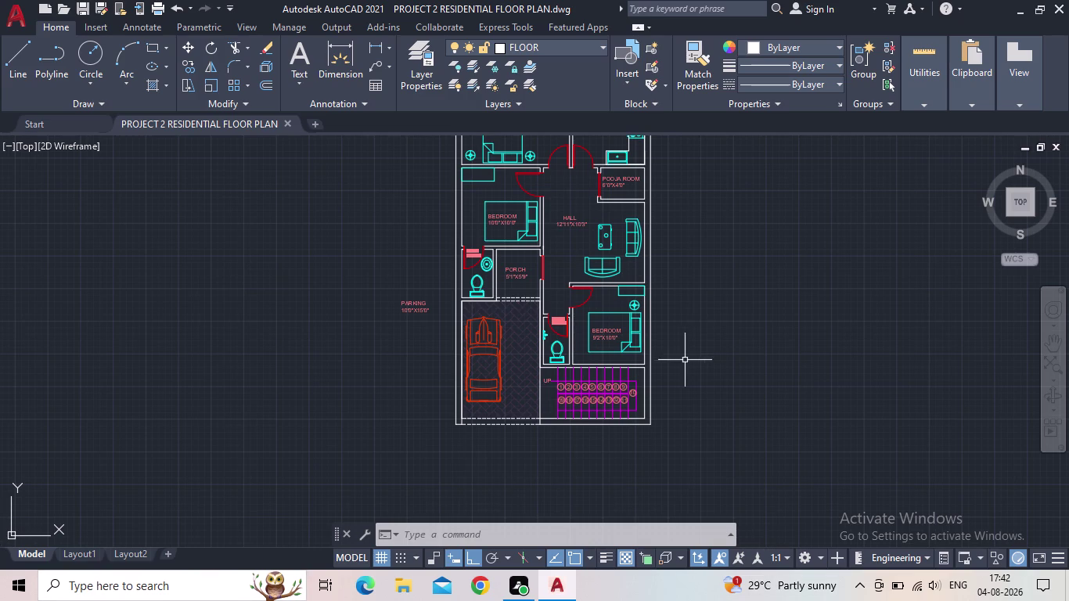
Move the PARKING 10'0"X15'0" label into the parking space.
scroll(up, 3)
drag(522, 346, 515, 341)
click(463, 308)
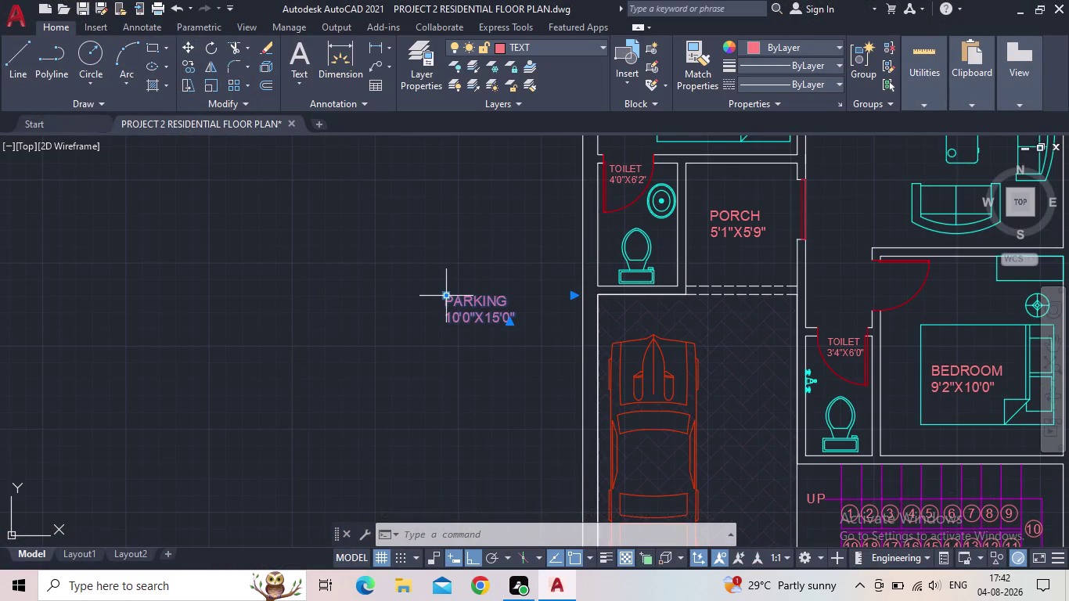
click(446, 292)
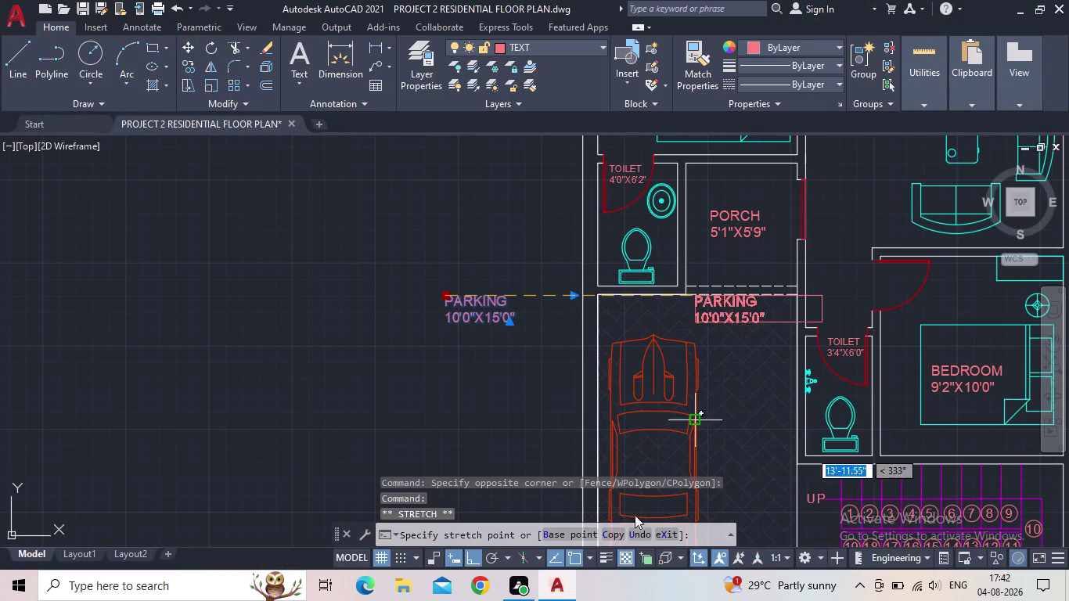
click(474, 557)
middle_drag(722, 393, 546, 318)
scroll(down, 3)
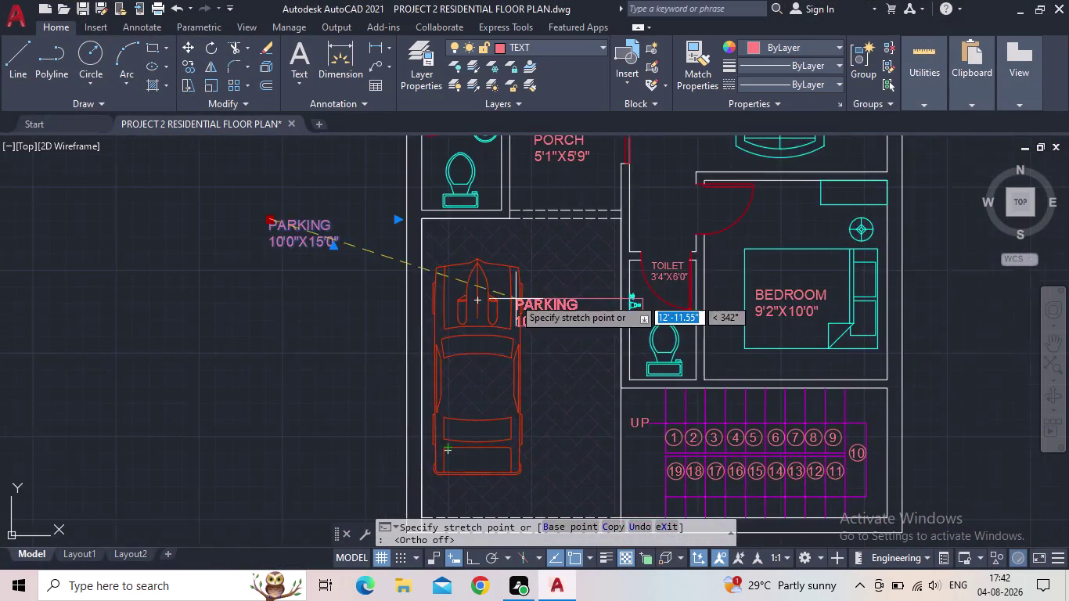
scroll(up, 3)
click(526, 397)
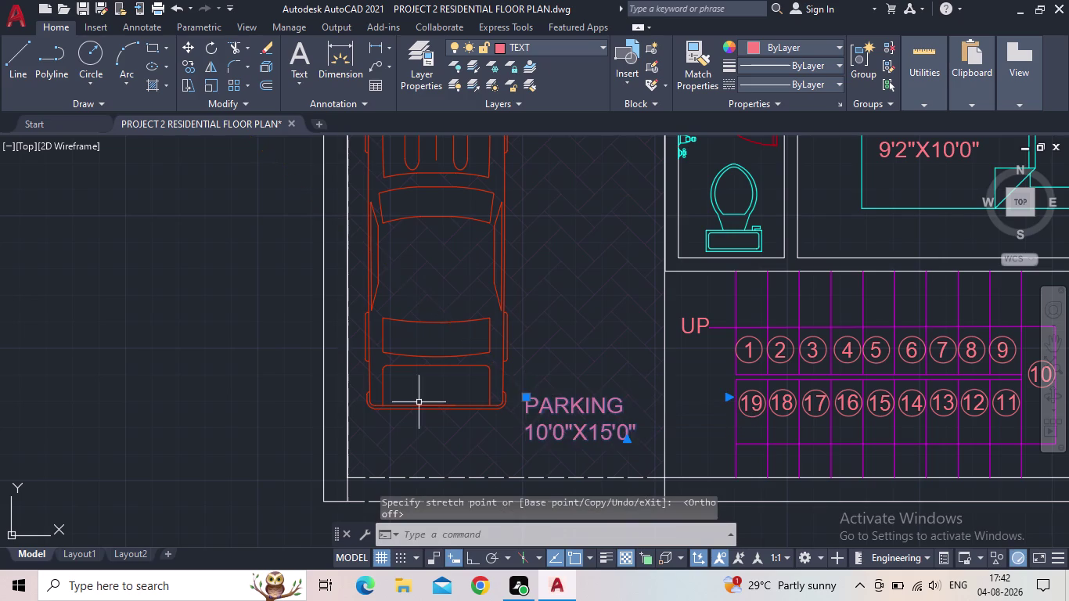
key(Escape)
Zoom out to the whole floor plan and save the drawing.
scroll(down, 3)
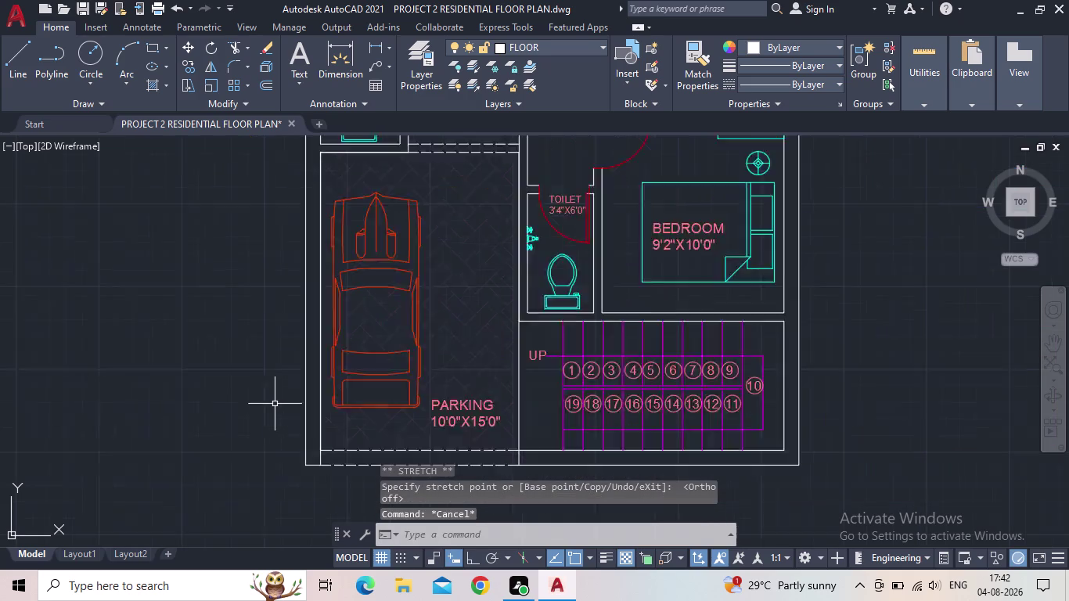
middle_click(259, 393)
scroll(down, 3)
middle_drag(235, 372, 326, 490)
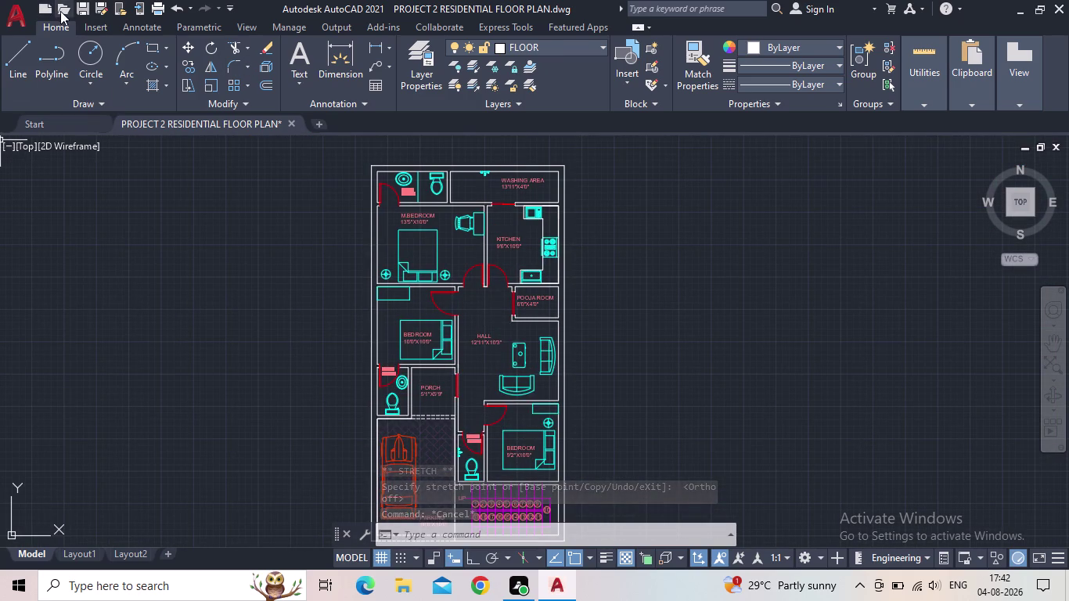
click(84, 11)
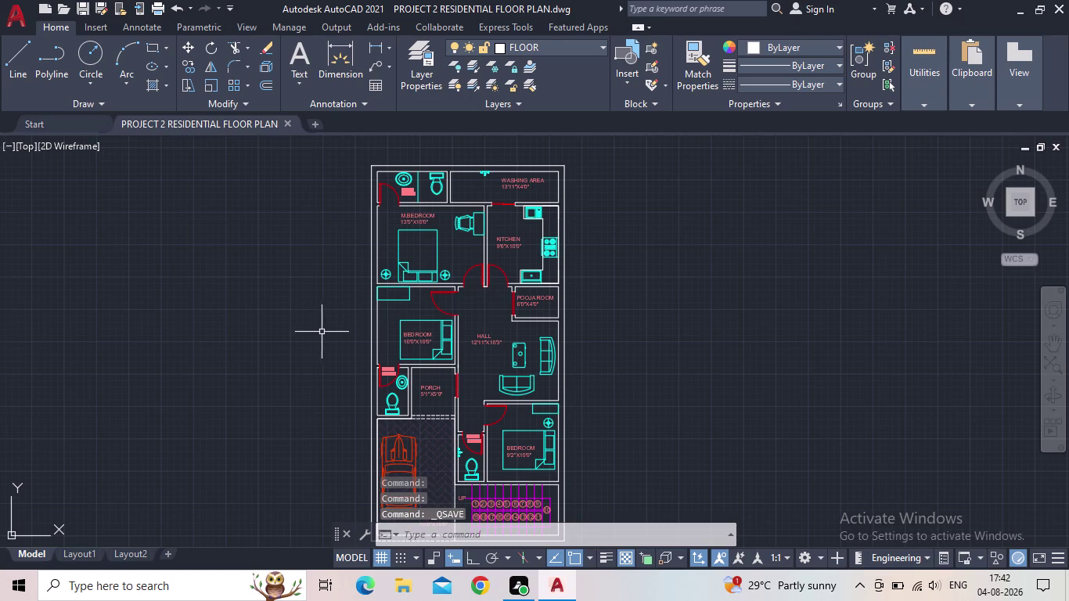
middle_drag(319, 327, 301, 293)
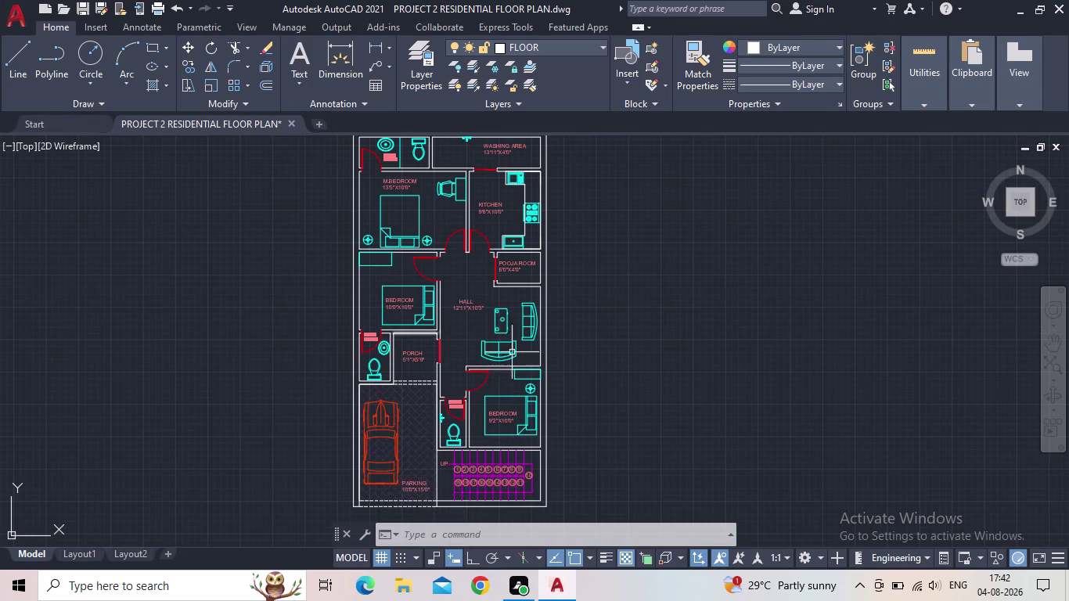
middle_drag(573, 331, 595, 406)
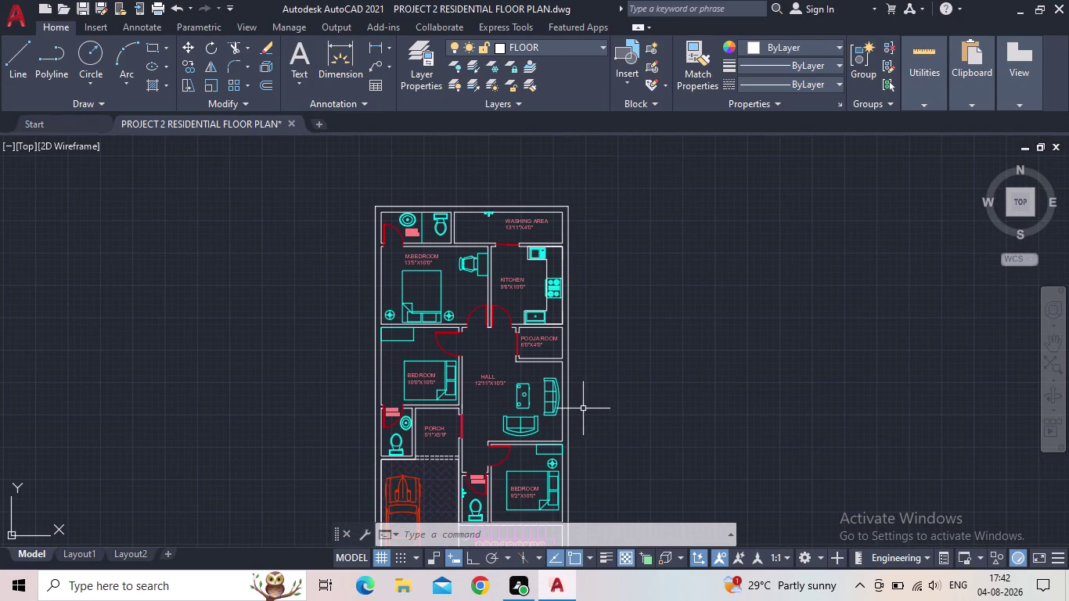
middle_drag(631, 404, 548, 345)
scroll(up, 3)
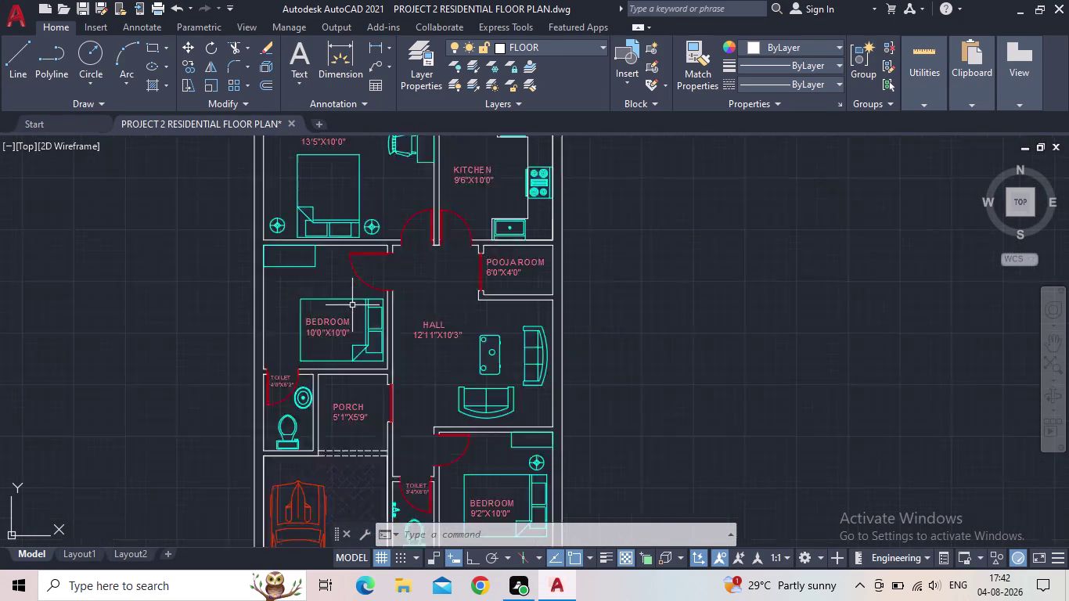
scroll(up, 3)
scroll(down, 3)
middle_drag(796, 385, 784, 400)
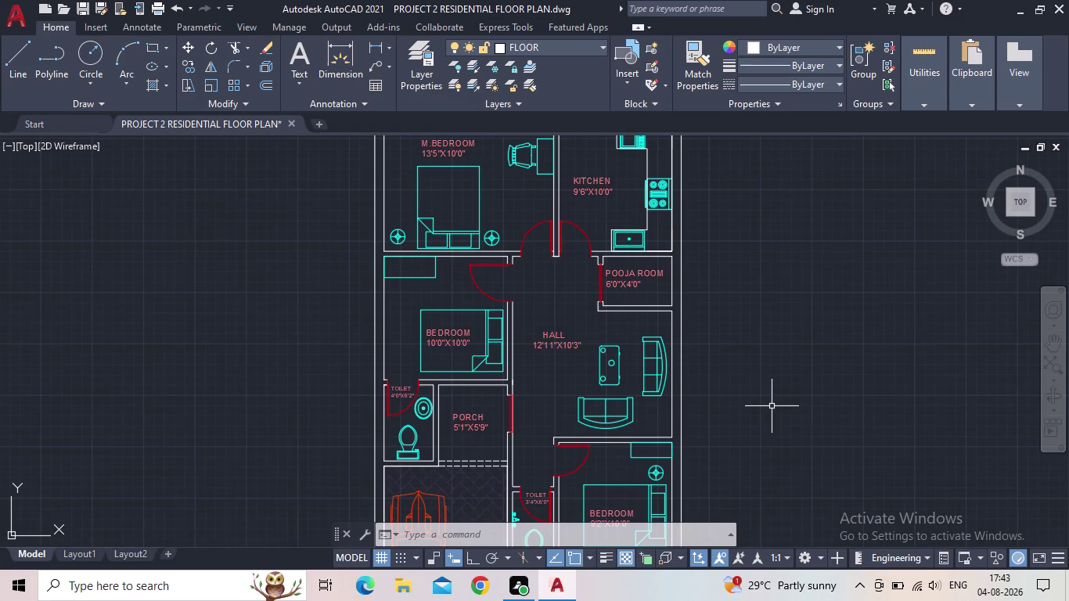
scroll(down, 3)
middle_drag(813, 385, 768, 363)
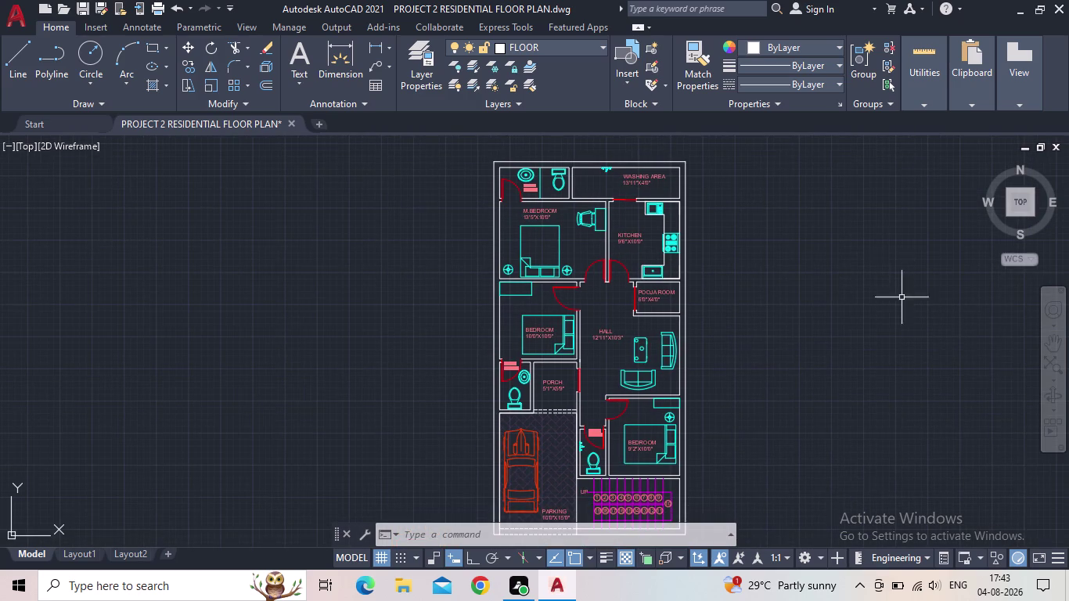
click(417, 73)
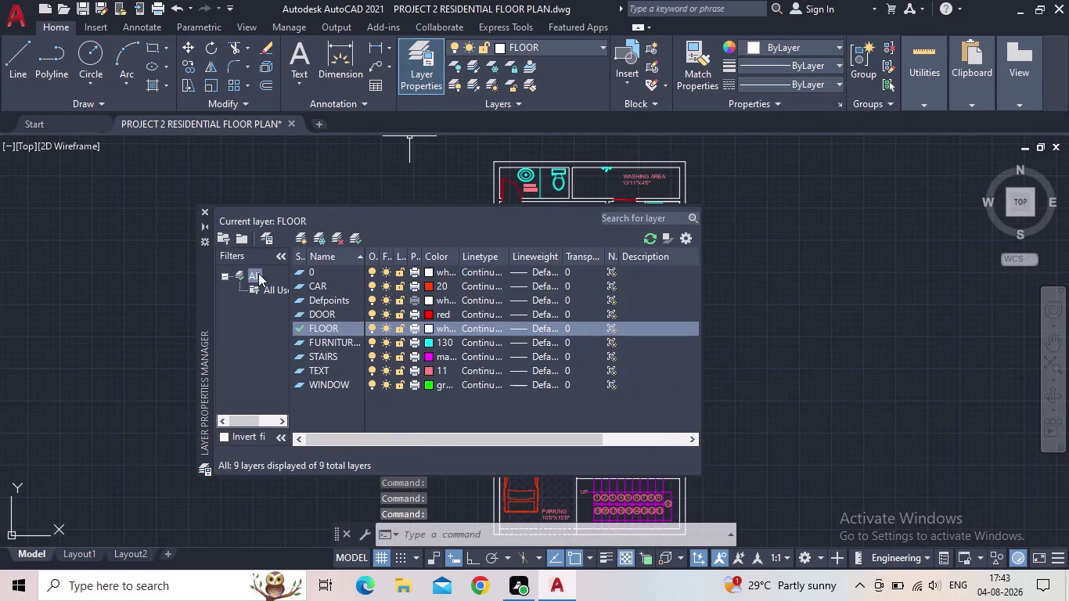
Make WINDOW the current layer and close the layer list.
double_click(297, 381)
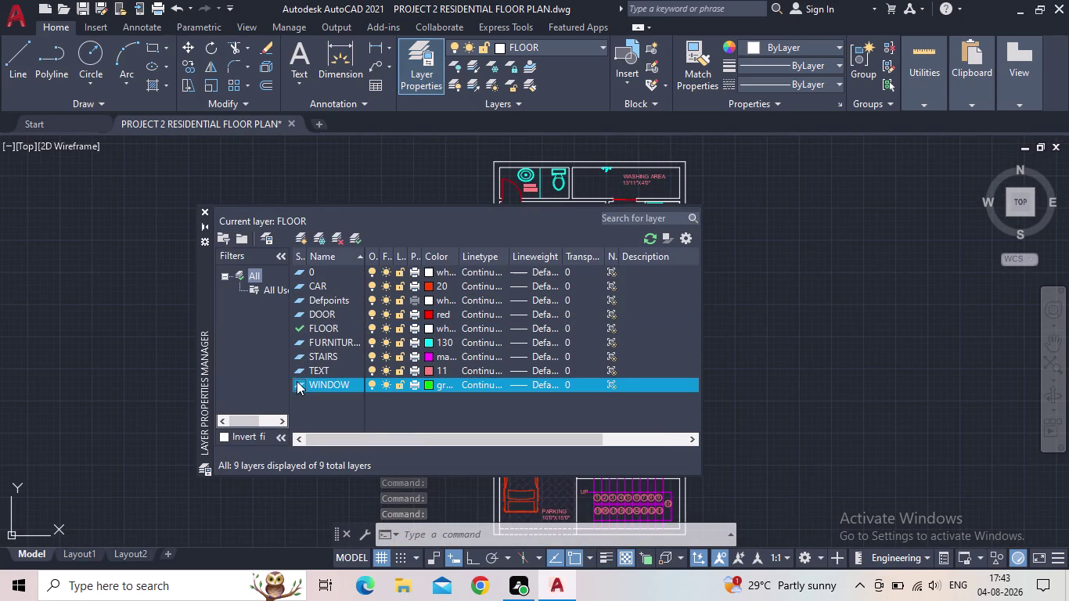
click(208, 210)
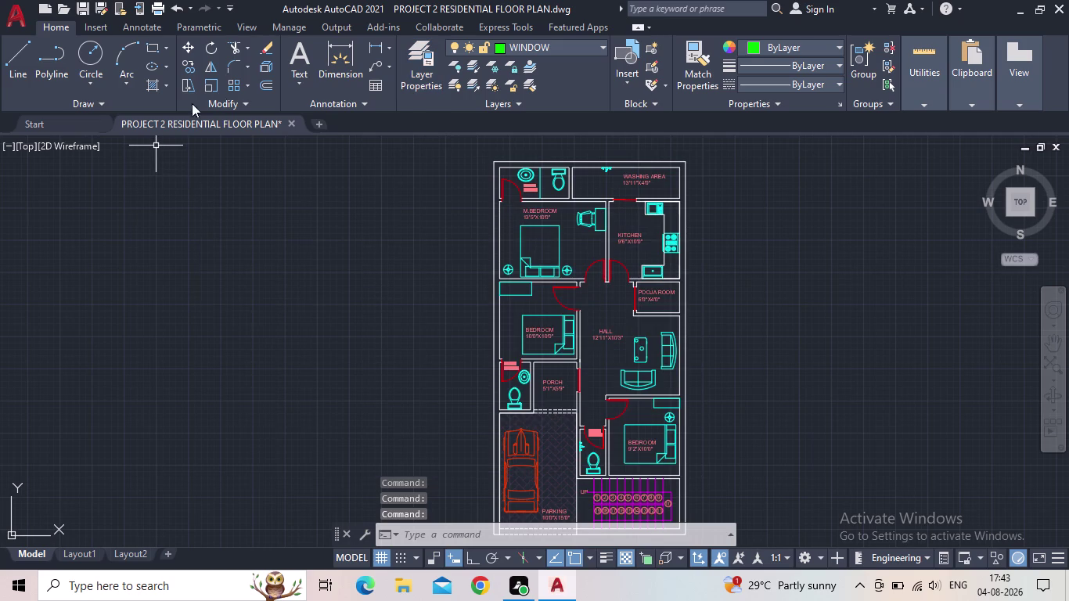
click(152, 47)
Draw a 9" by 4' rectangle to the left of the floor plan.
click(256, 267)
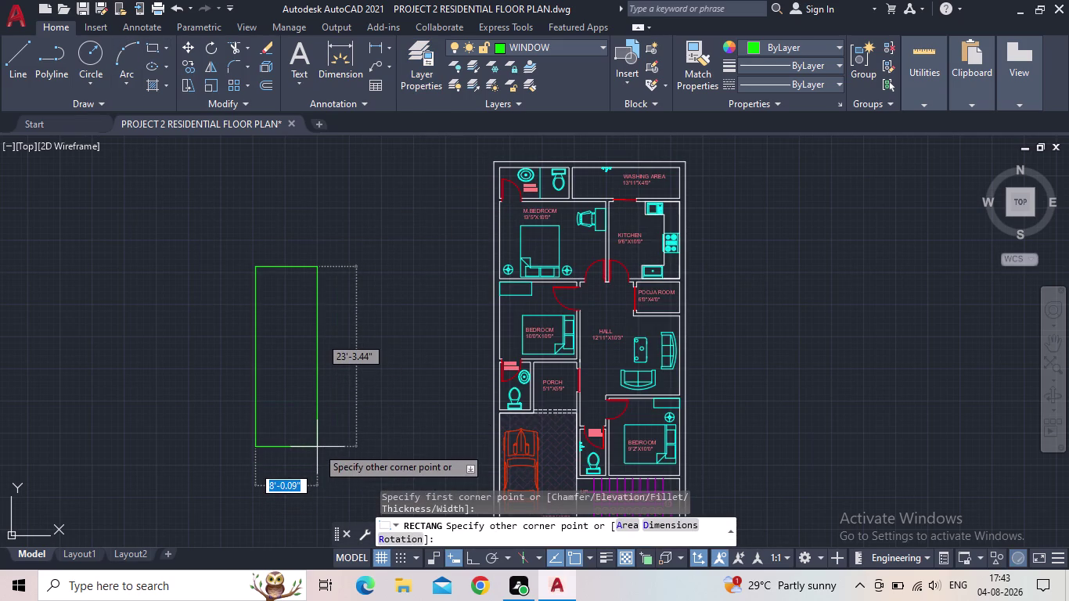
key(d)
key(Return)
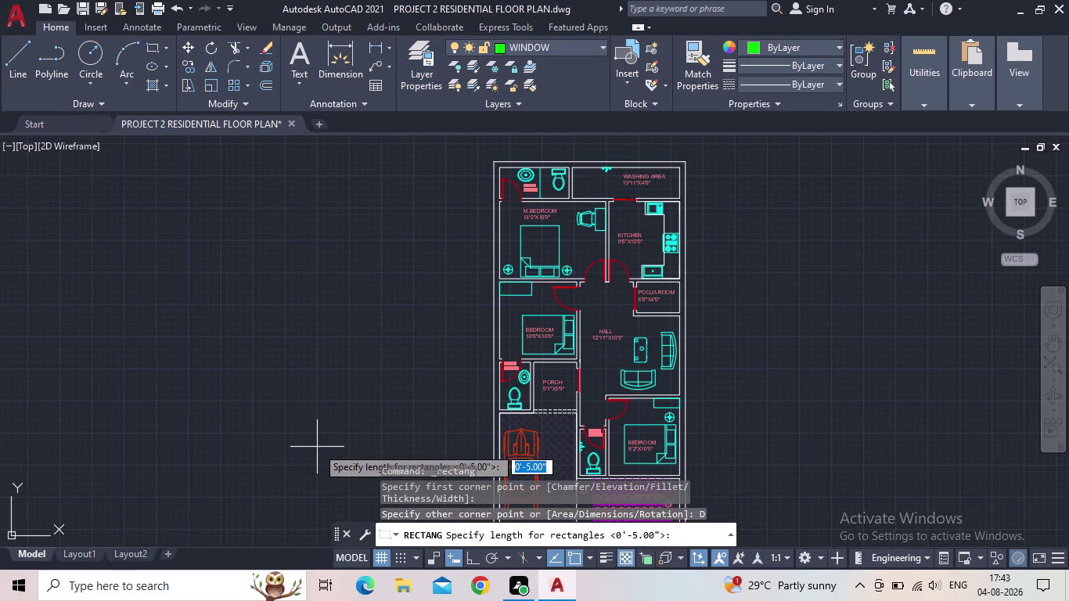
text(9")
key(Return)
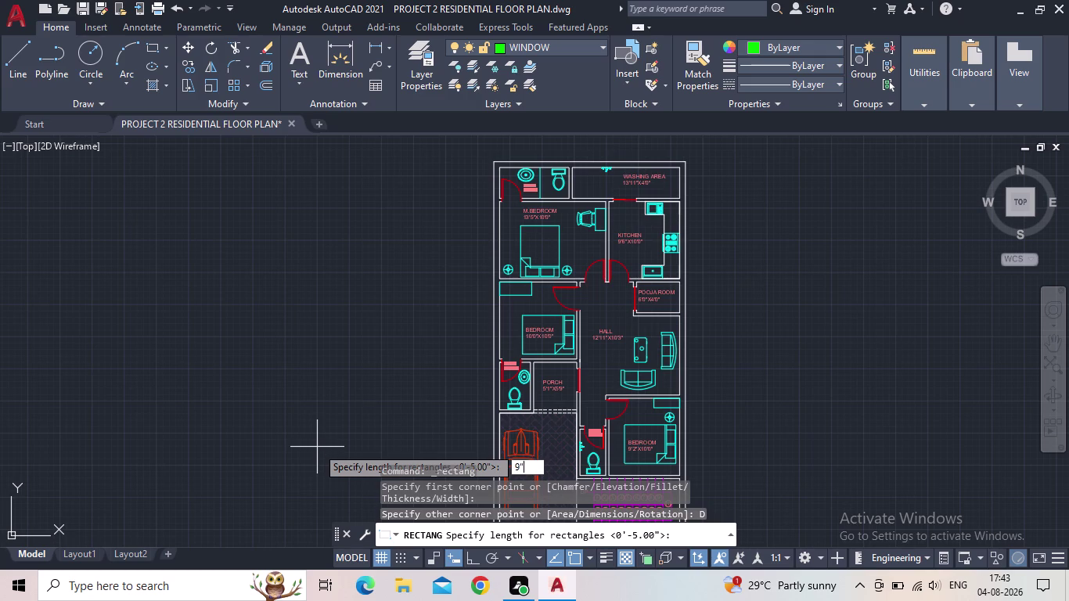
text(4')
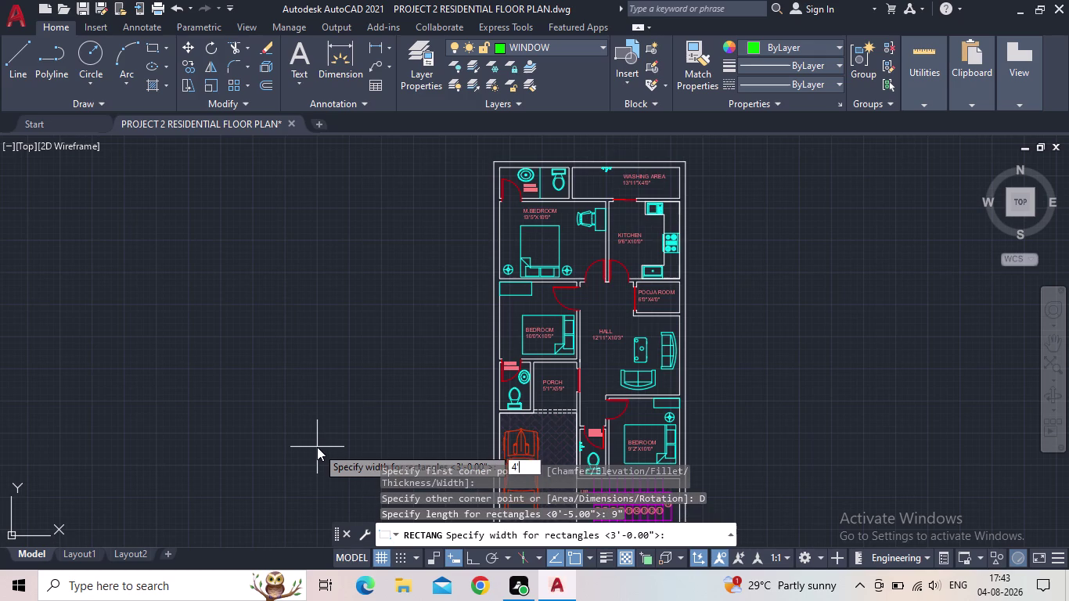
key(Return)
click(328, 450)
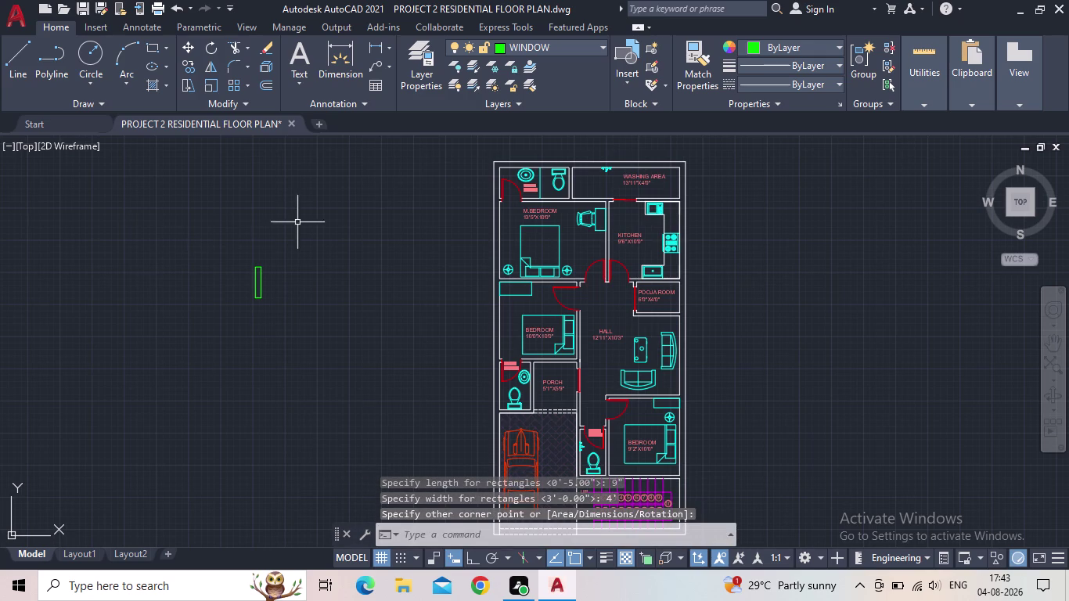
Split the rectangle lengthwise with a vertical line from top to bottom.
click(7, 63)
scroll(up, 3)
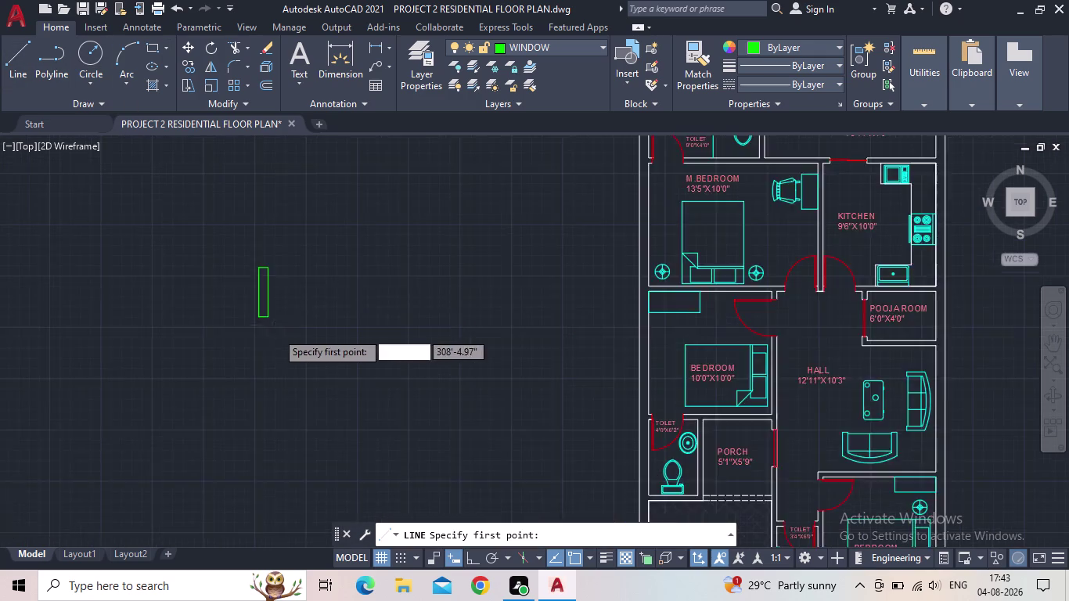
click(246, 169)
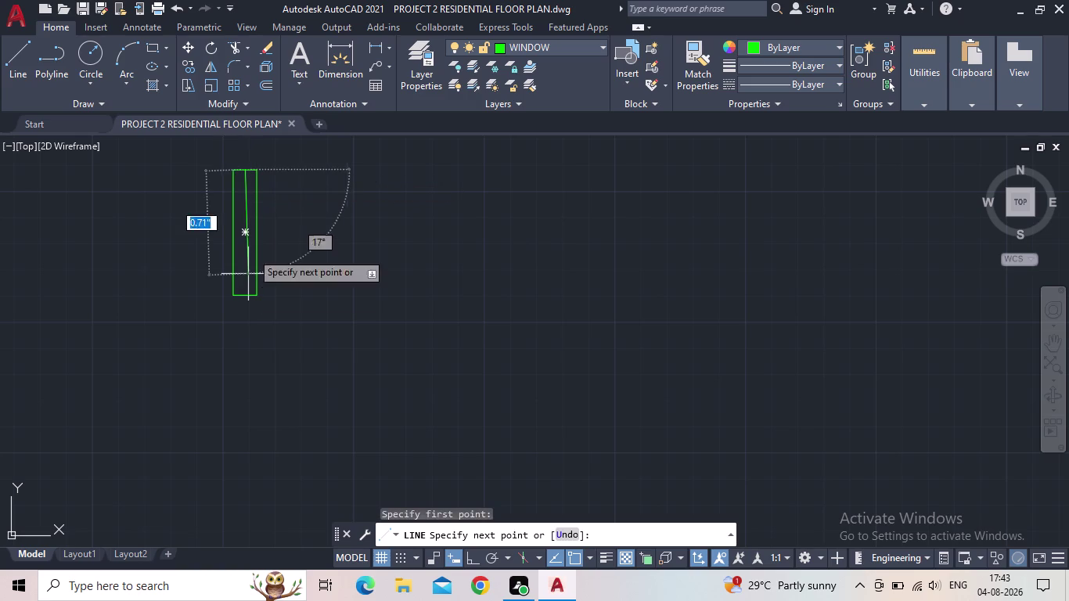
click(243, 291)
key(Escape)
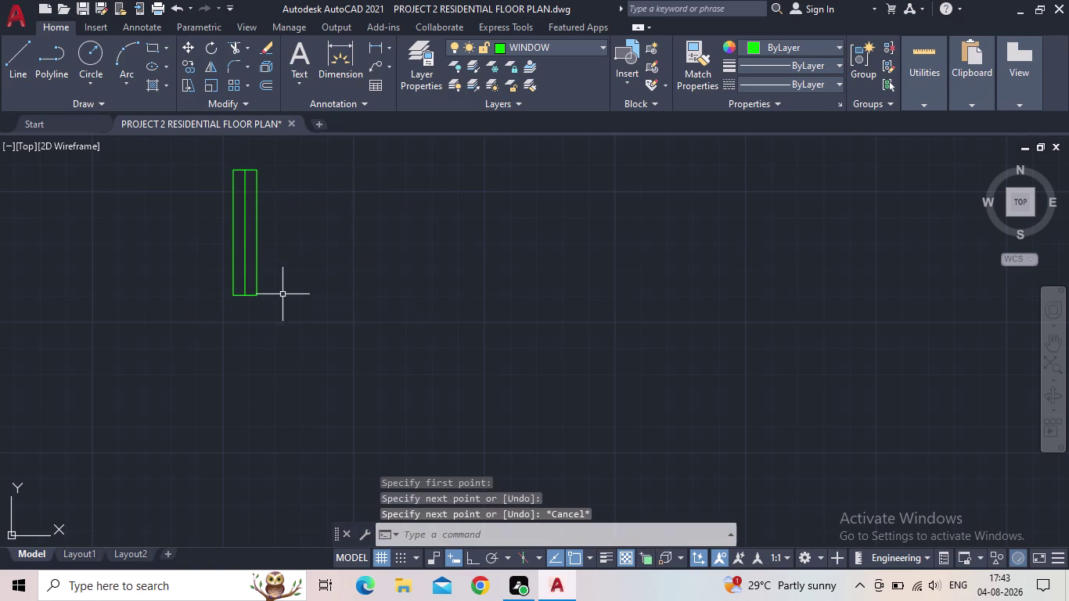
drag(289, 302, 260, 290)
drag(179, 161, 179, 169)
Copy the window frame to the right, using its bottom corner as base point.
key(c)
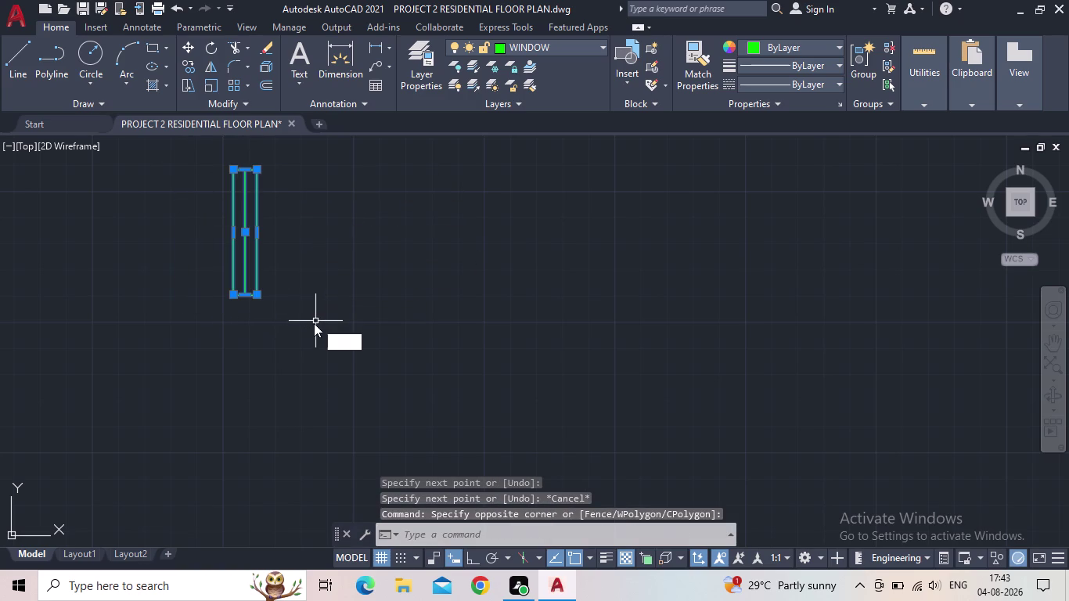
key(o)
key(Return)
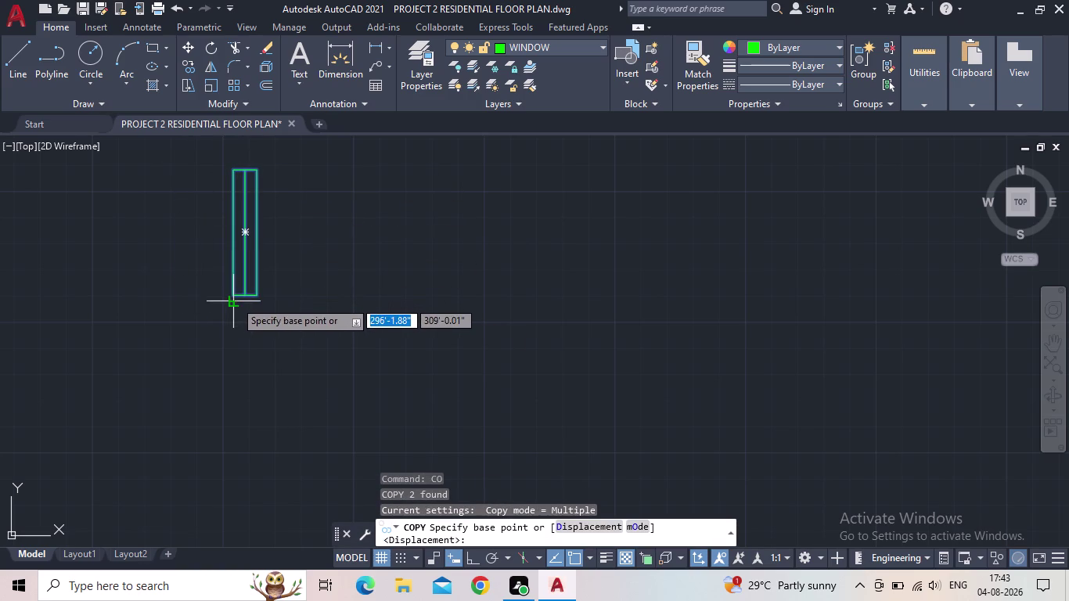
click(233, 293)
click(505, 298)
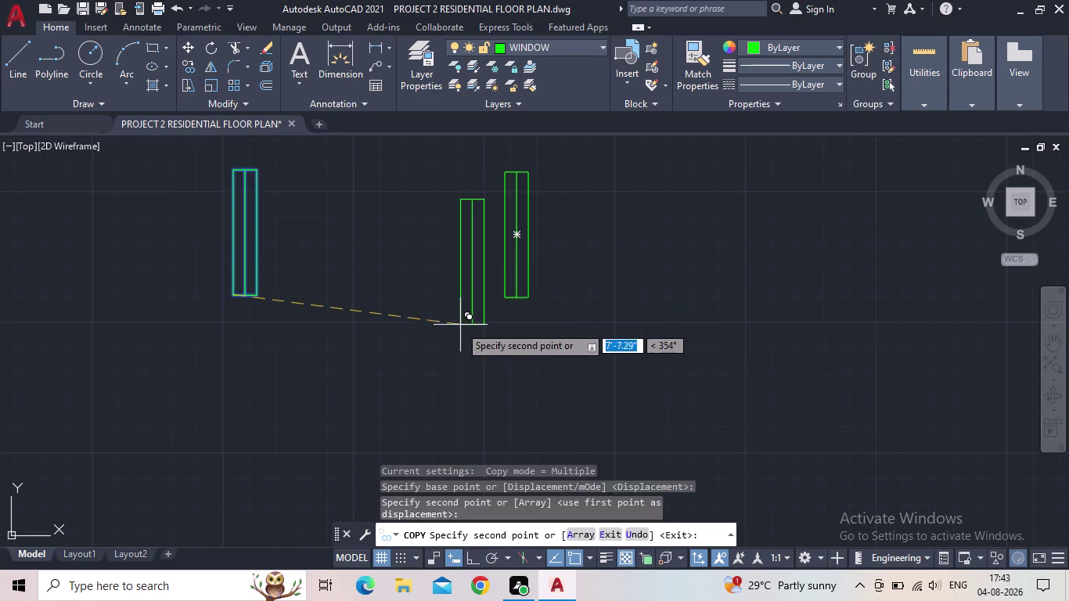
key(Escape)
Select the original frame, then cancel a stray offset and undo the last edit.
click(412, 335)
drag(57, 168, 68, 179)
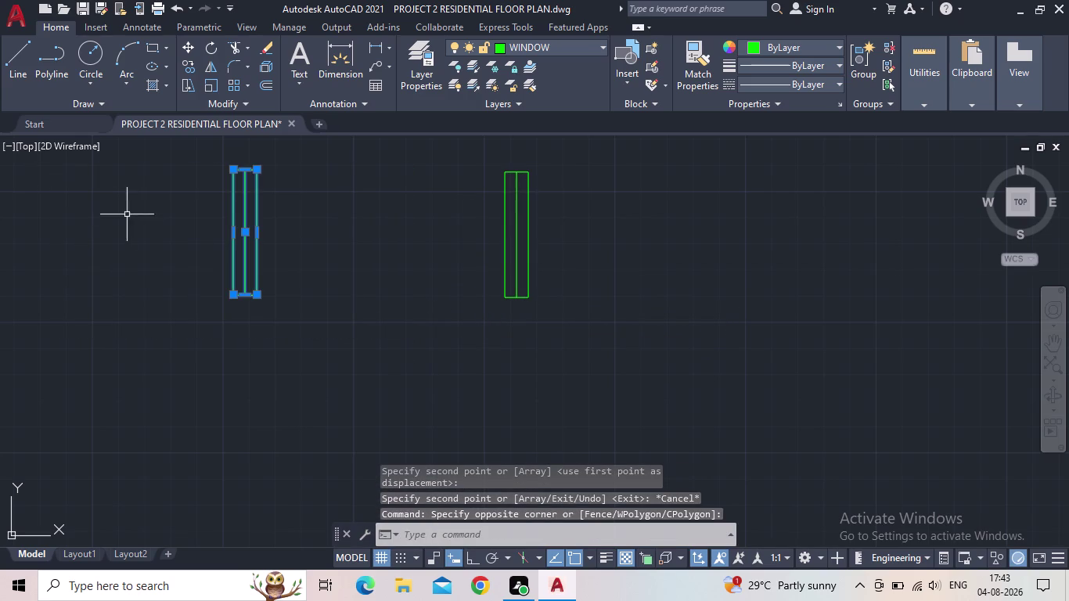
key(r)
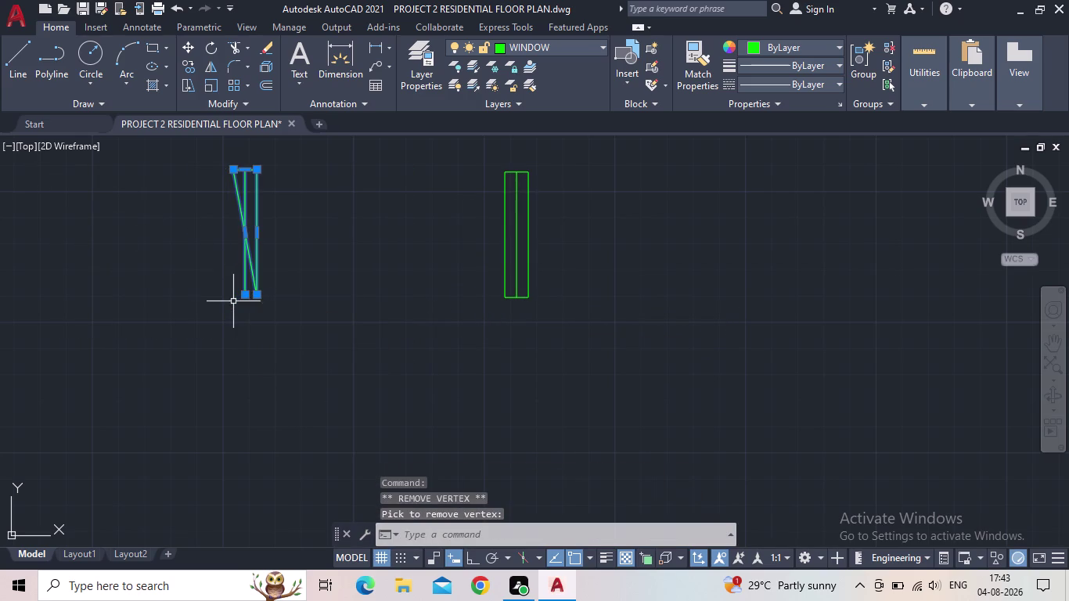
key(o)
key(Return)
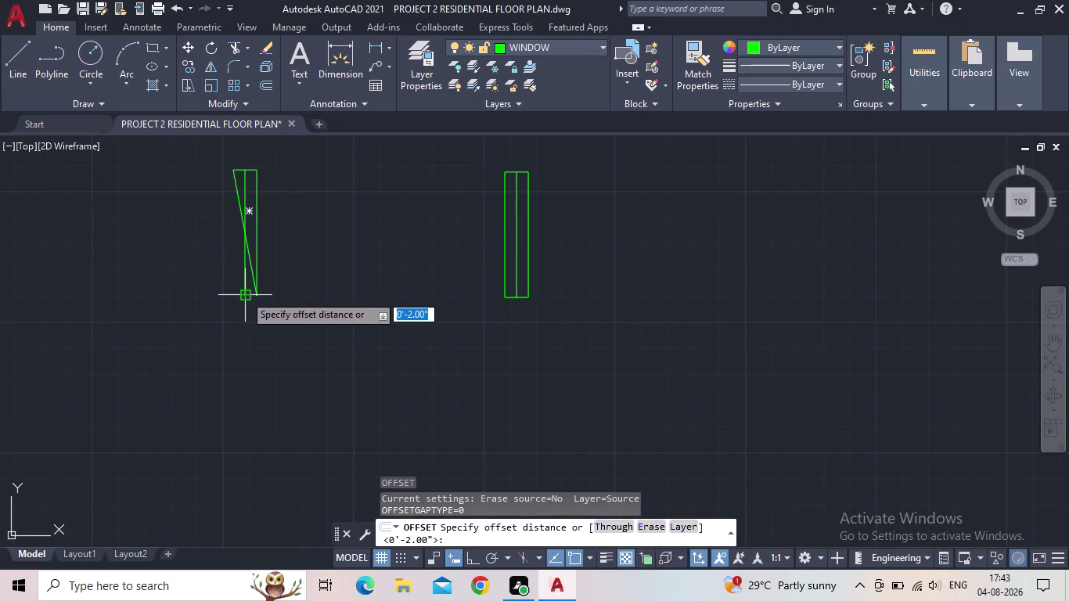
key(Escape)
click(173, 5)
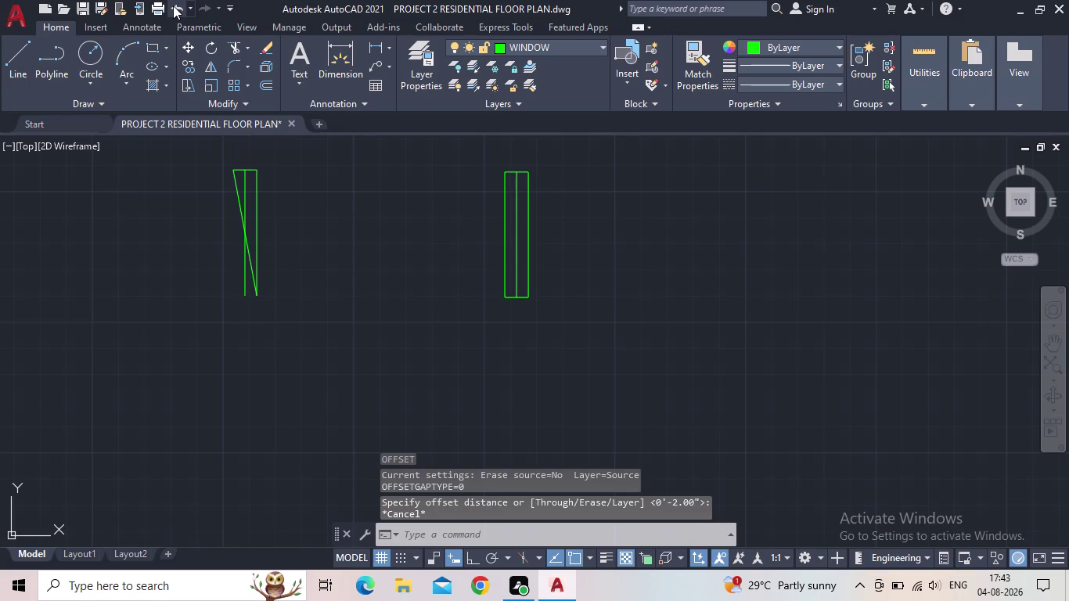
Rotate the left window block 90° about its bottom-left corner with Ortho on.
click(173, 6)
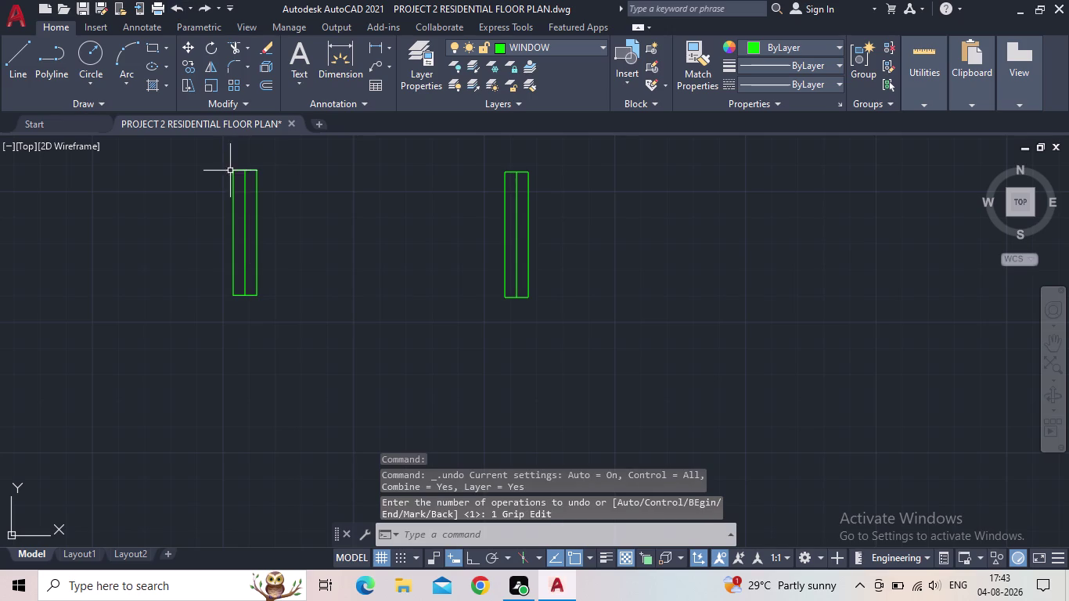
drag(307, 304, 294, 300)
click(187, 254)
key(r)
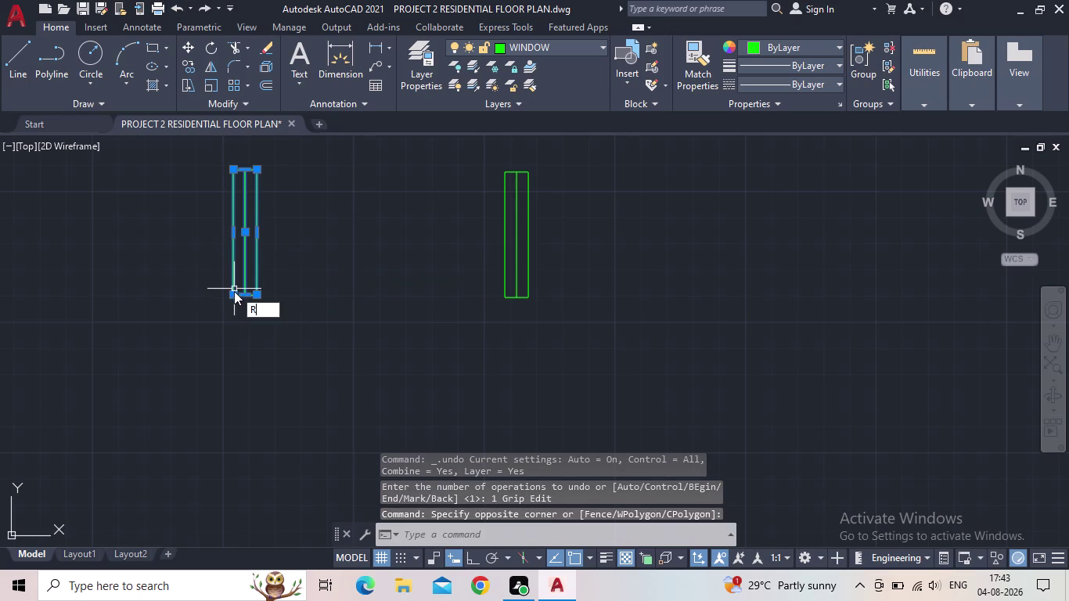
key(o)
key(Return)
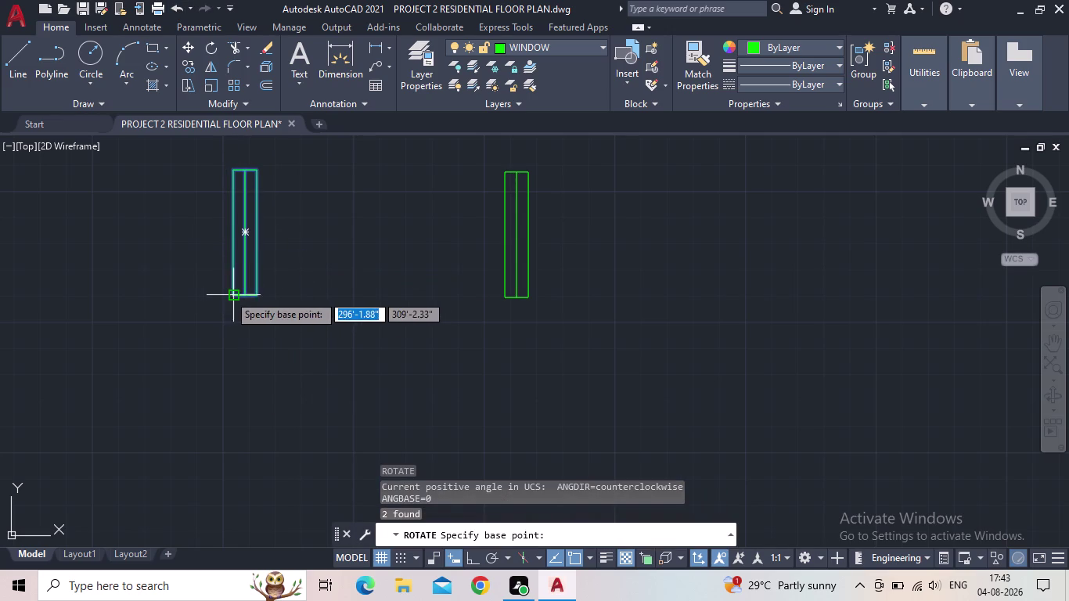
click(229, 294)
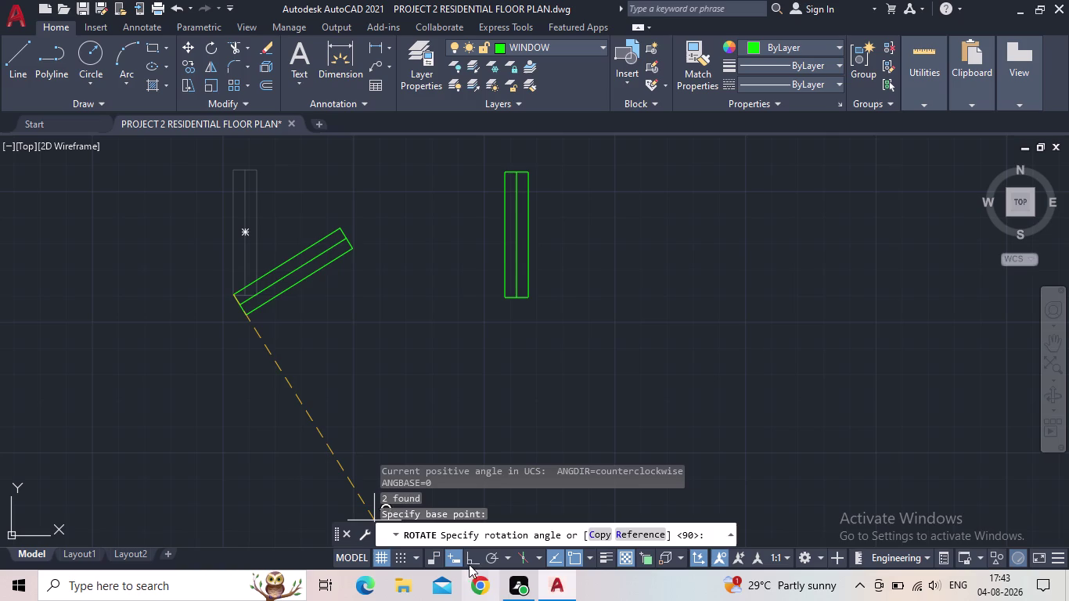
click(467, 559)
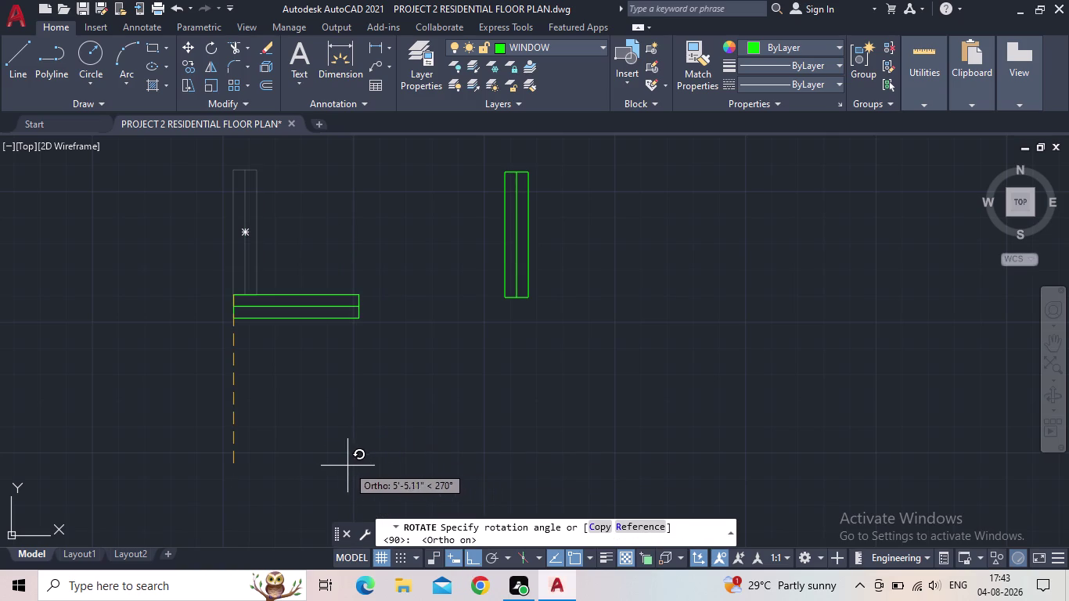
click(344, 464)
key(Escape)
Select the right, still-upright window block.
click(366, 417)
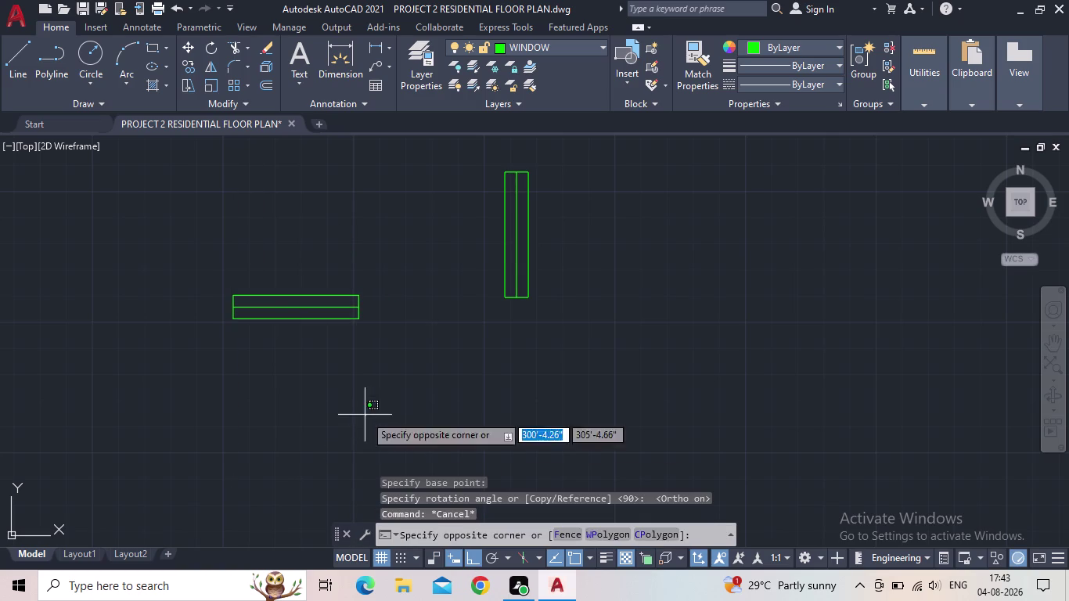
click(367, 411)
drag(571, 349, 548, 310)
click(460, 208)
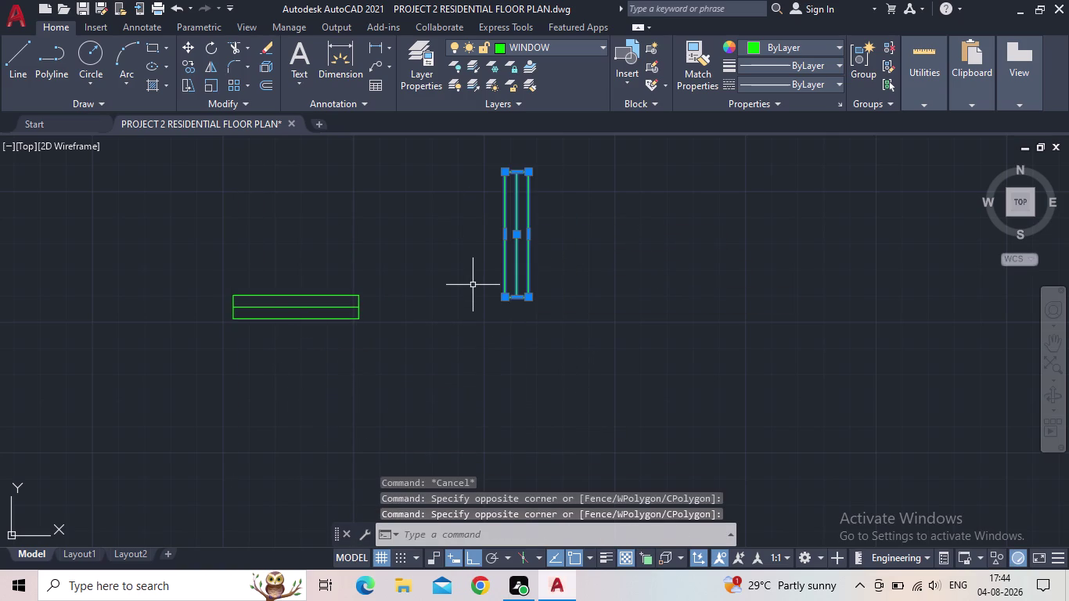
Start copying the right window block from its bottom-left corner, with Ortho off.
key(c)
key(o)
key(space)
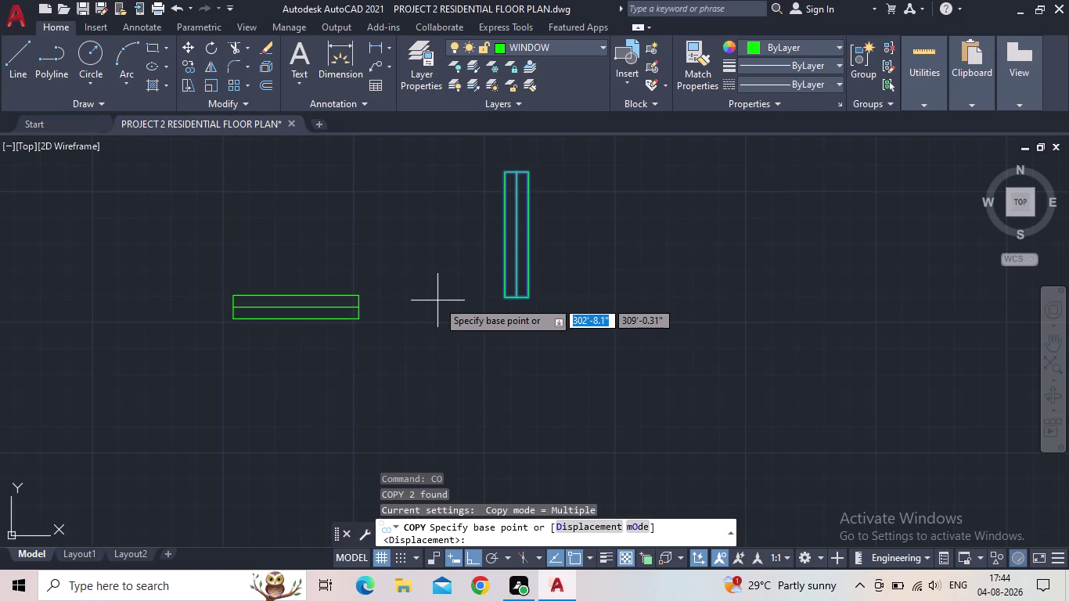
click(501, 300)
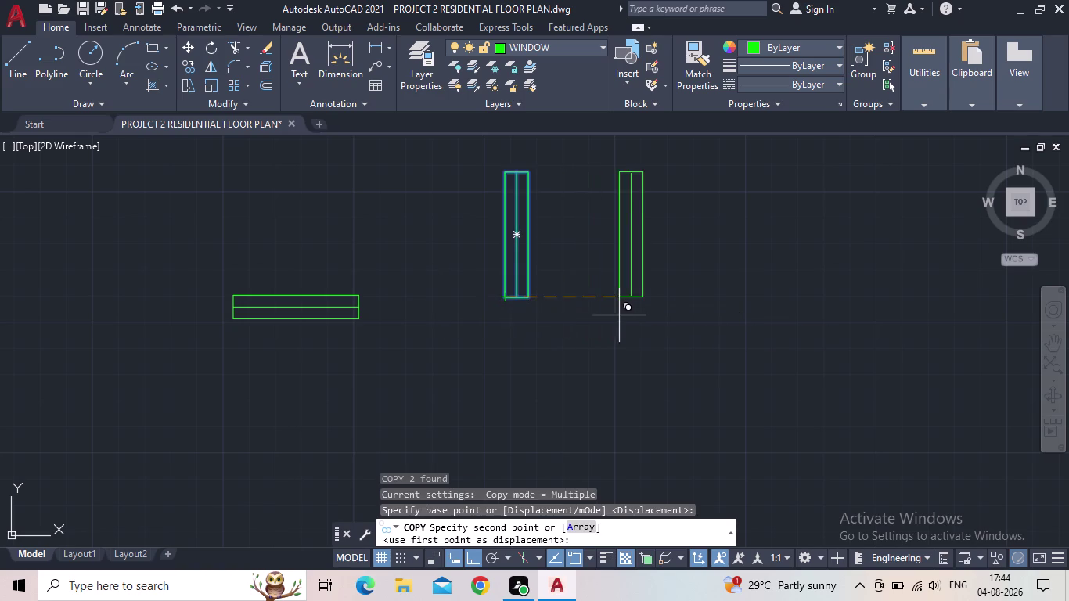
scroll(down, 3)
click(473, 560)
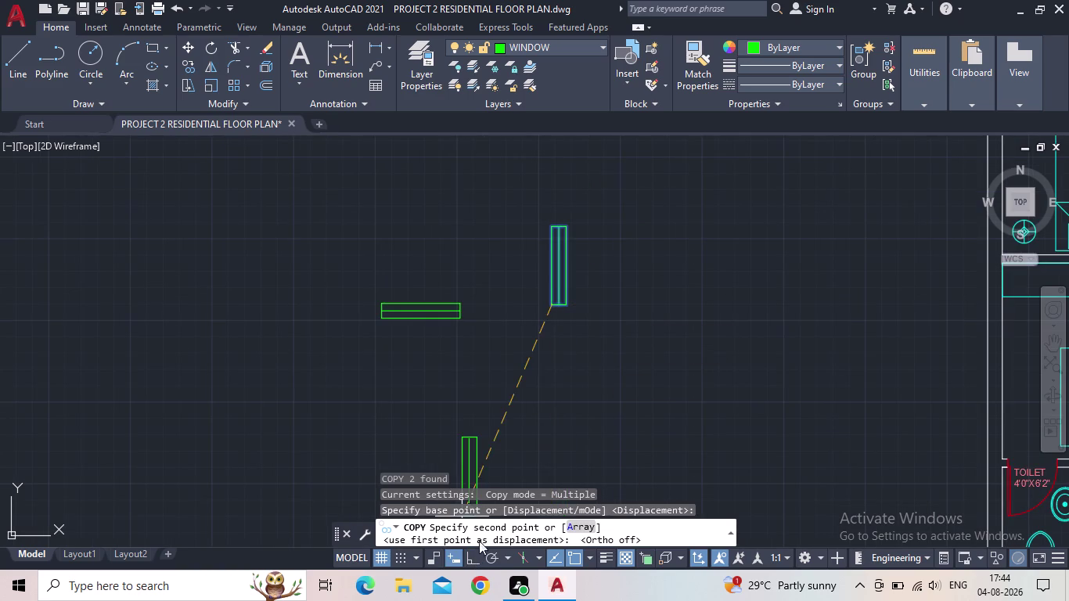
Place a window copy on the master bedroom's left wall.
middle_drag(850, 396, 633, 458)
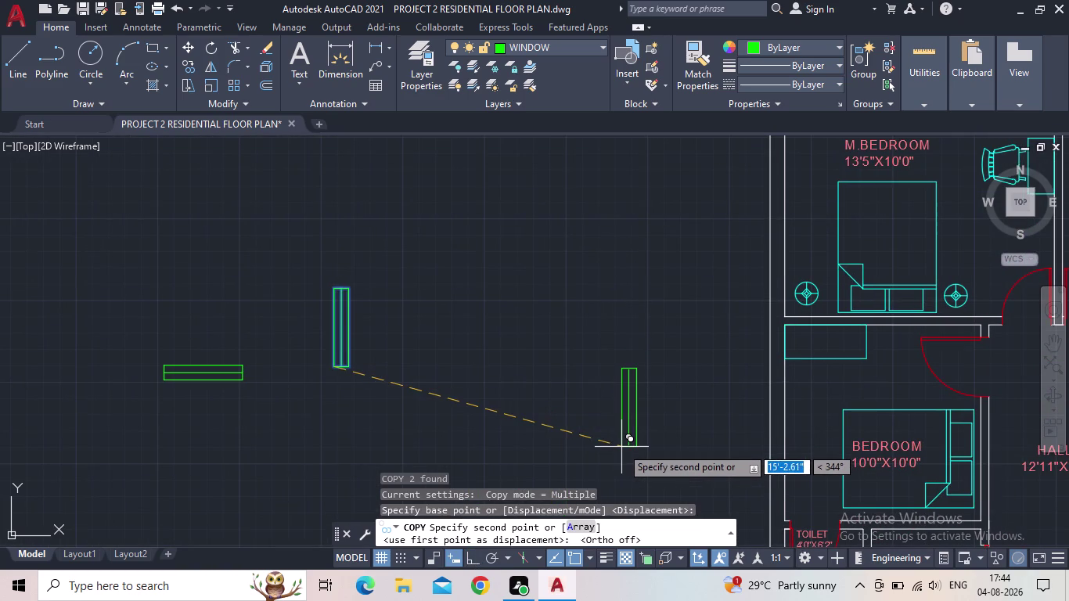
middle_drag(640, 430, 575, 431)
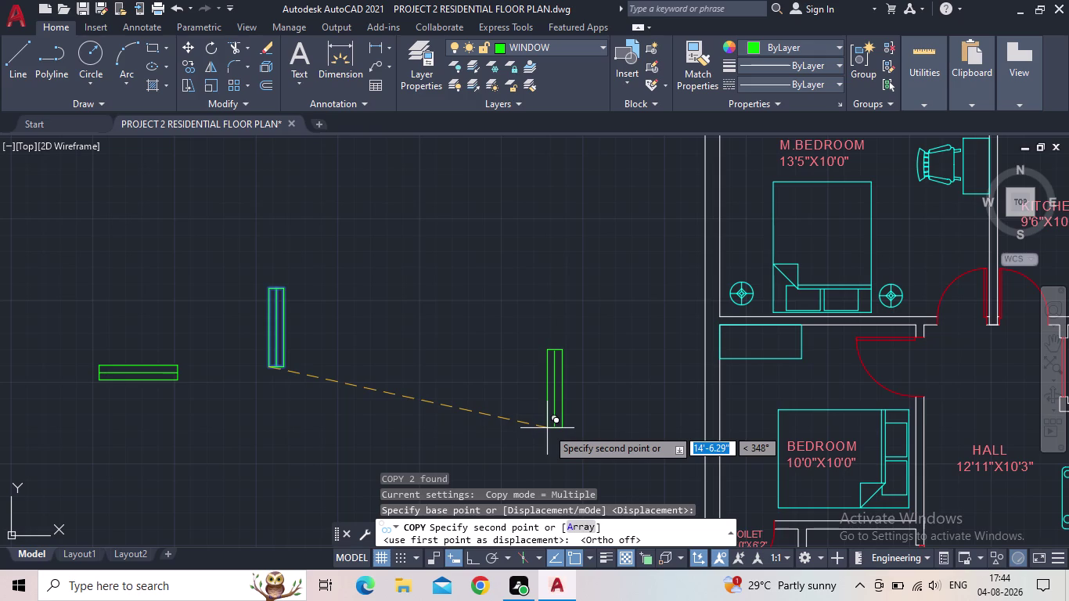
middle_drag(550, 434, 552, 427)
scroll(down, 3)
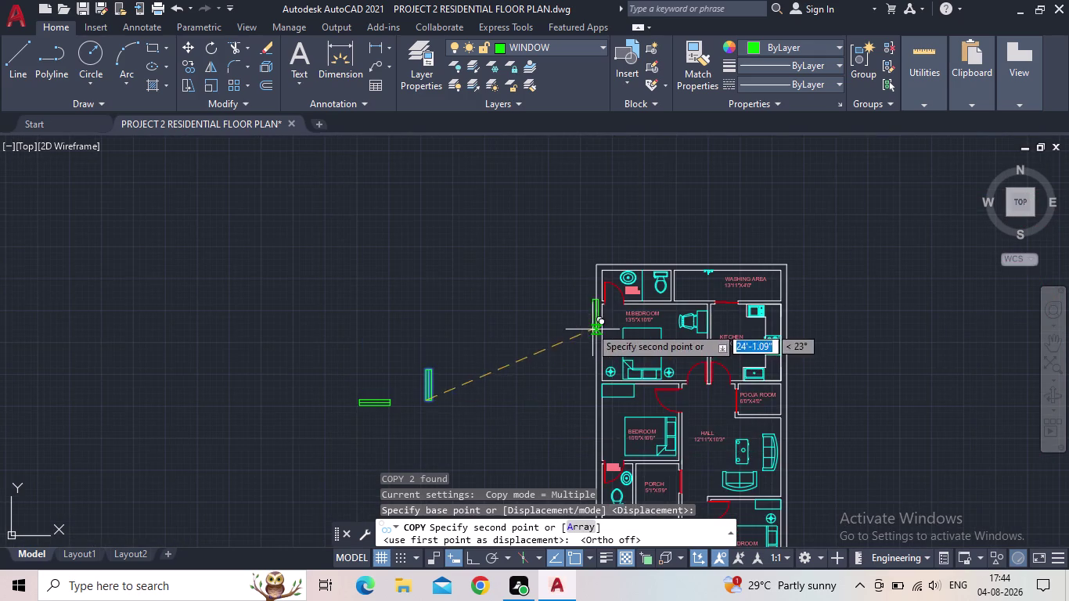
scroll(up, 3)
scroll(up, 3)
middle_drag(604, 410, 609, 373)
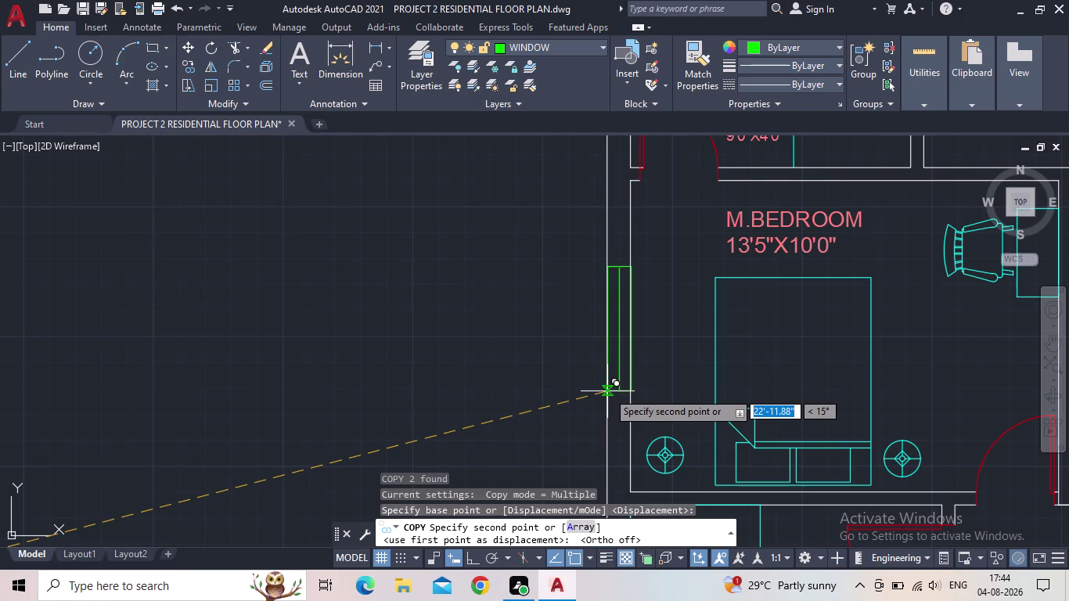
click(608, 391)
Place a window copy on the lower bedroom's left wall.
middle_drag(511, 418, 457, 361)
scroll(down, 3)
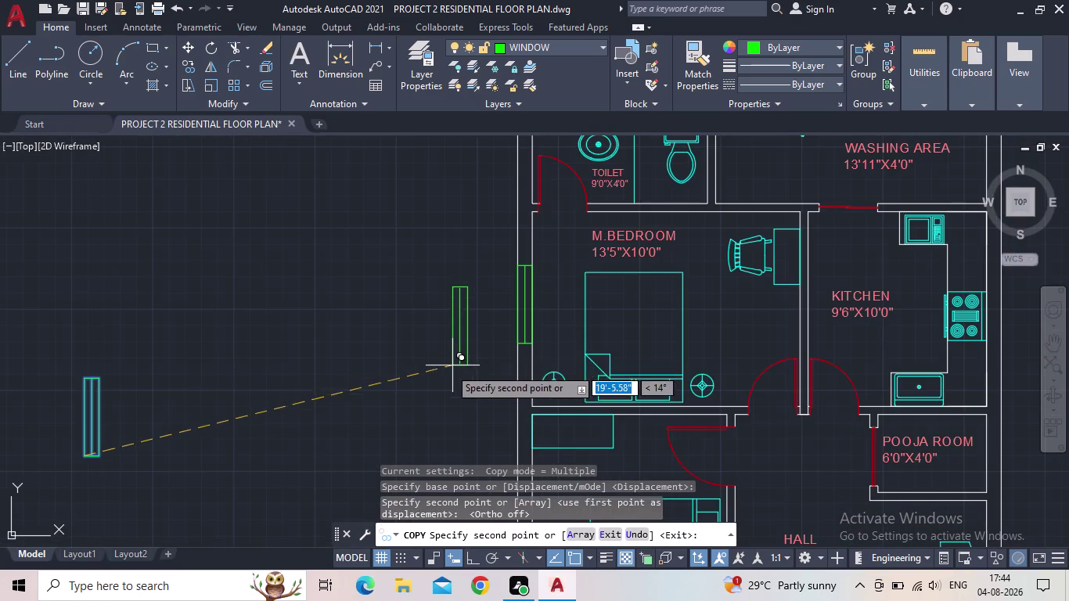
scroll(down, 3)
middle_drag(434, 372, 245, 282)
middle_drag(289, 359, 356, 304)
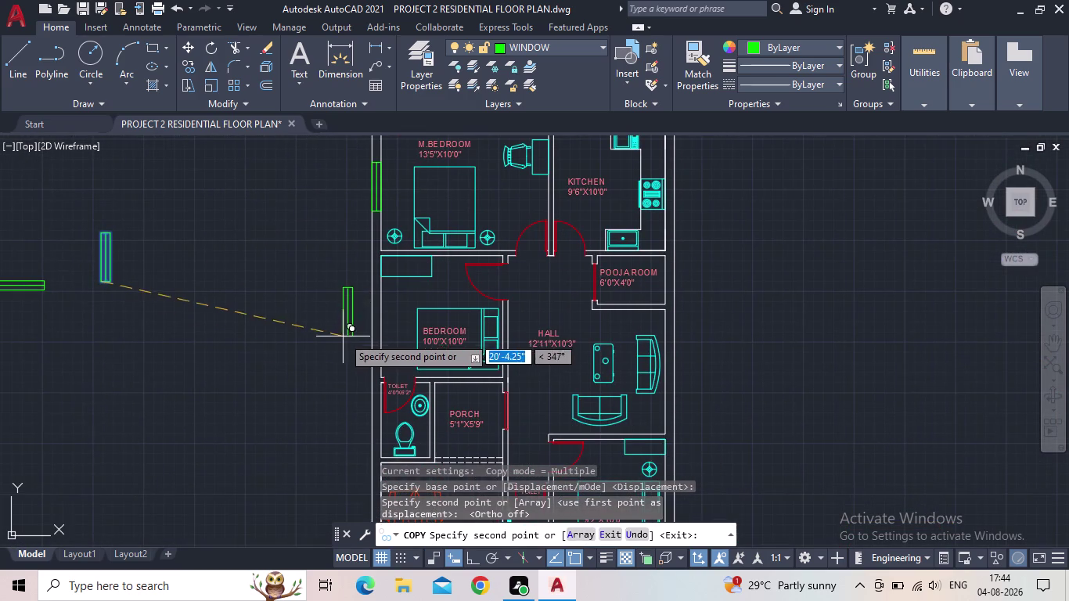
scroll(up, 3)
scroll(up, 3)
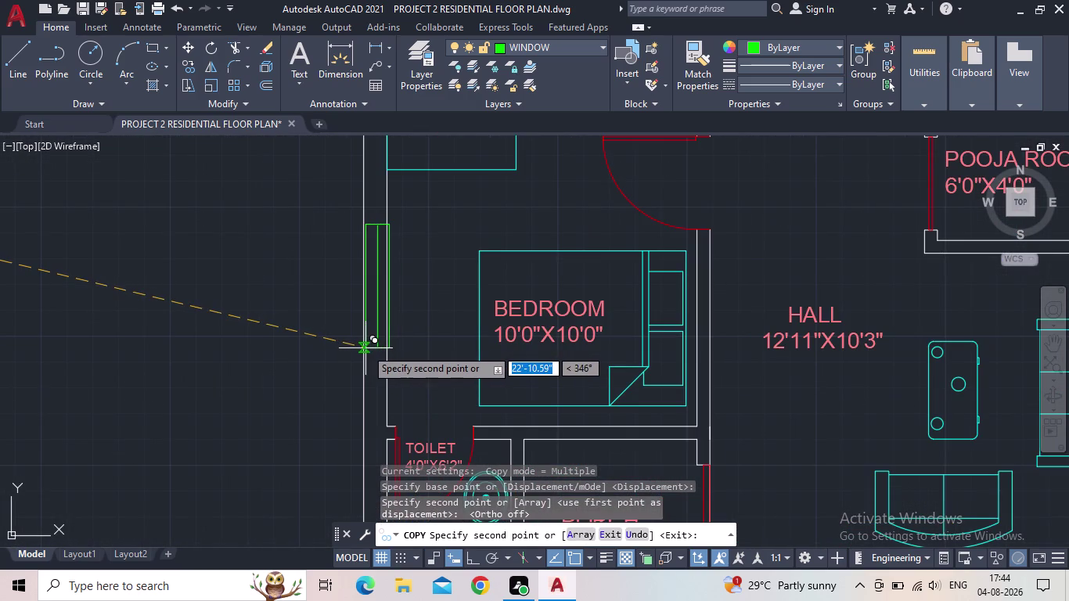
click(363, 350)
Place a window copy on the wall beside the staircase.
middle_click(283, 371)
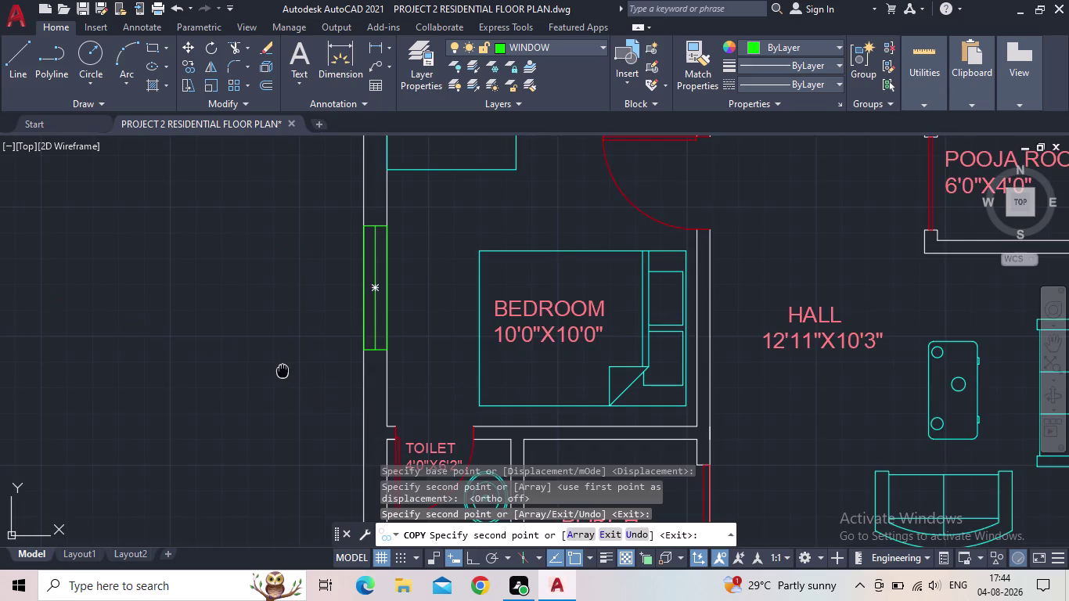
scroll(down, 3)
middle_drag(281, 371, 217, 264)
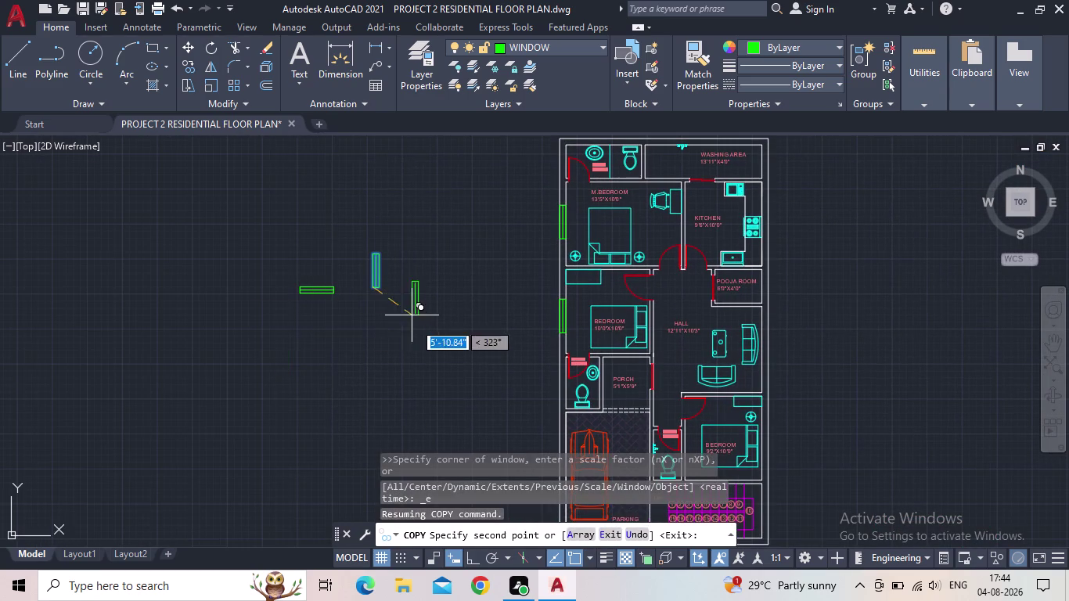
middle_drag(417, 328, 190, 304)
middle_drag(299, 368, 285, 267)
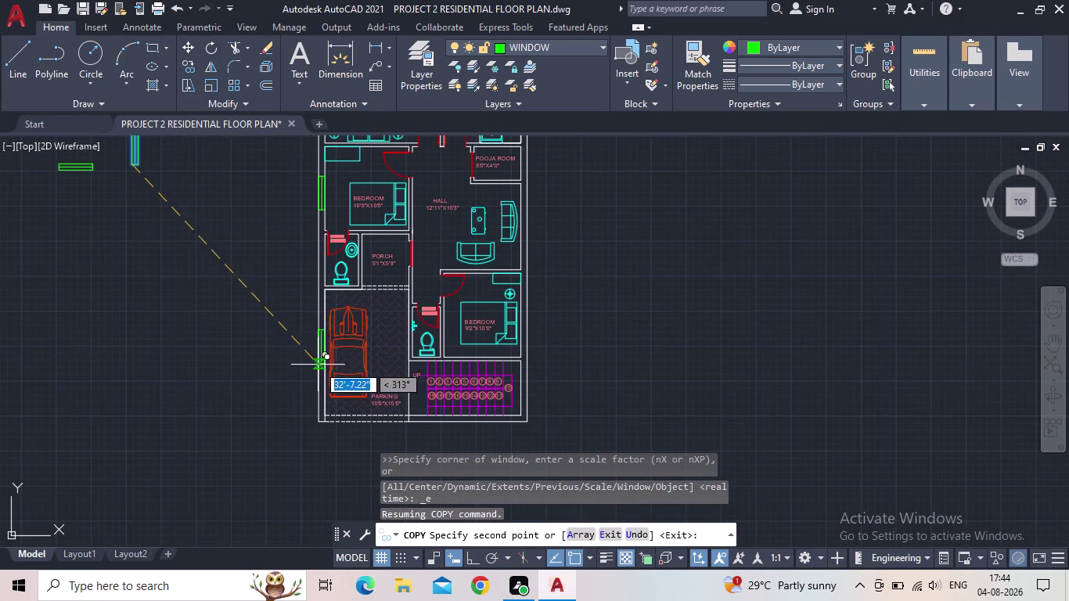
middle_drag(278, 338, 166, 346)
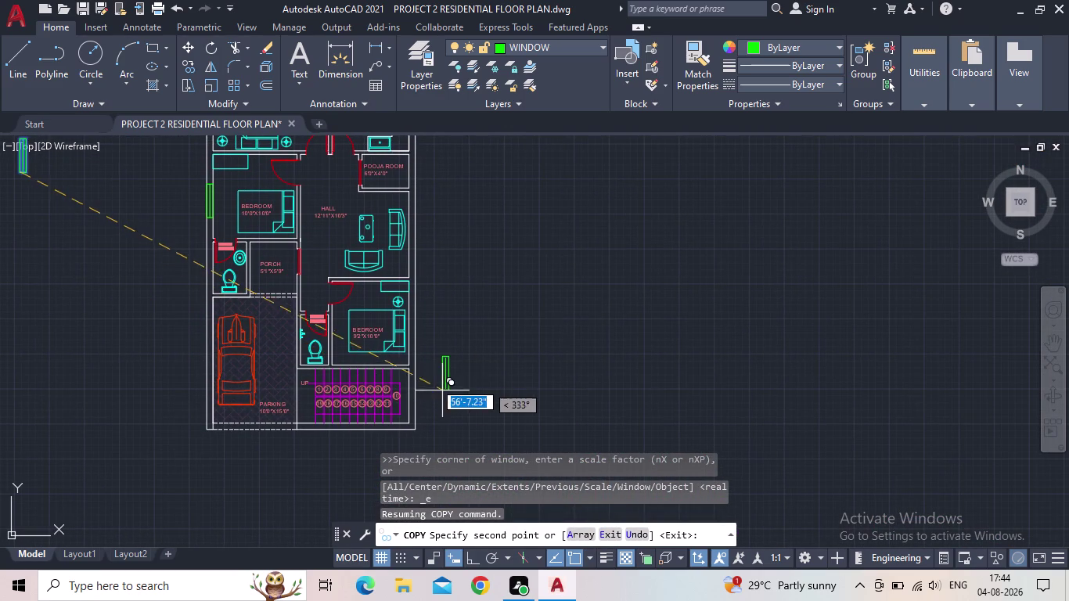
scroll(up, 3)
middle_drag(439, 359, 441, 281)
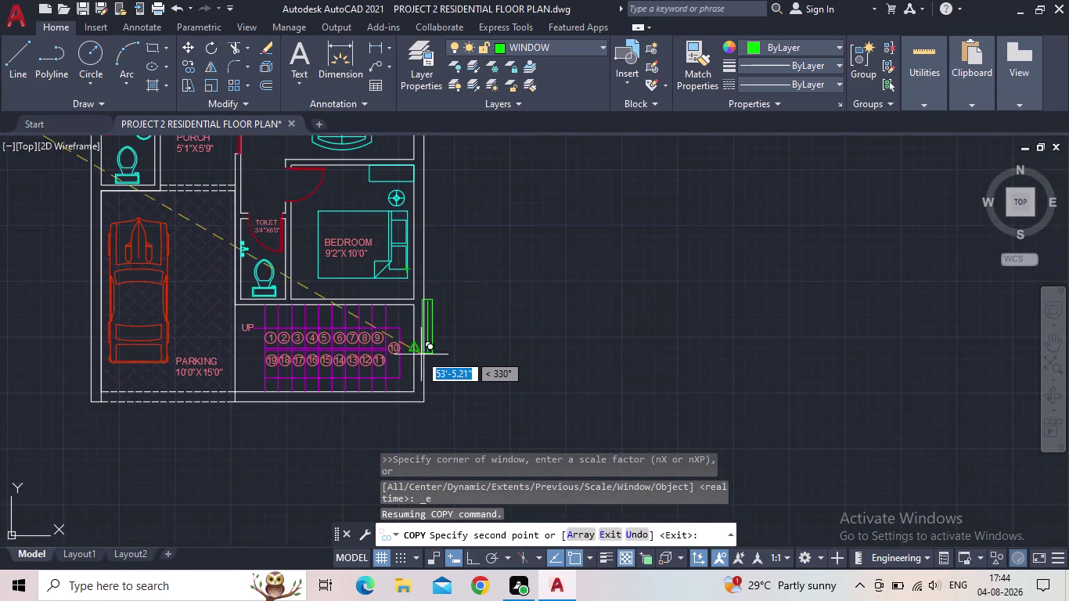
scroll(up, 3)
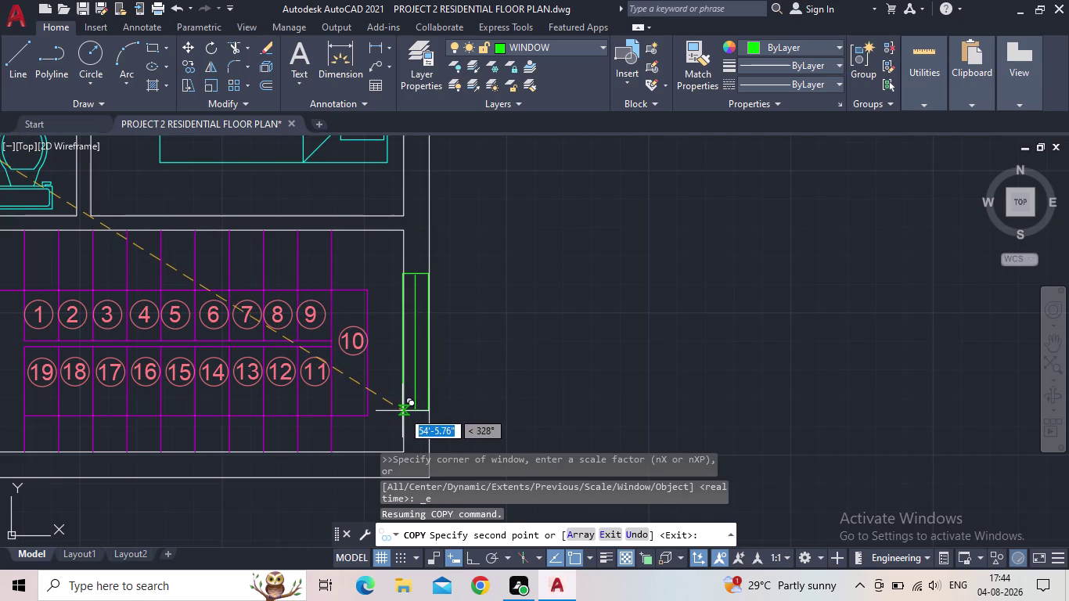
click(403, 411)
Place a window copy on the small bedroom's right wall.
middle_drag(505, 346, 567, 464)
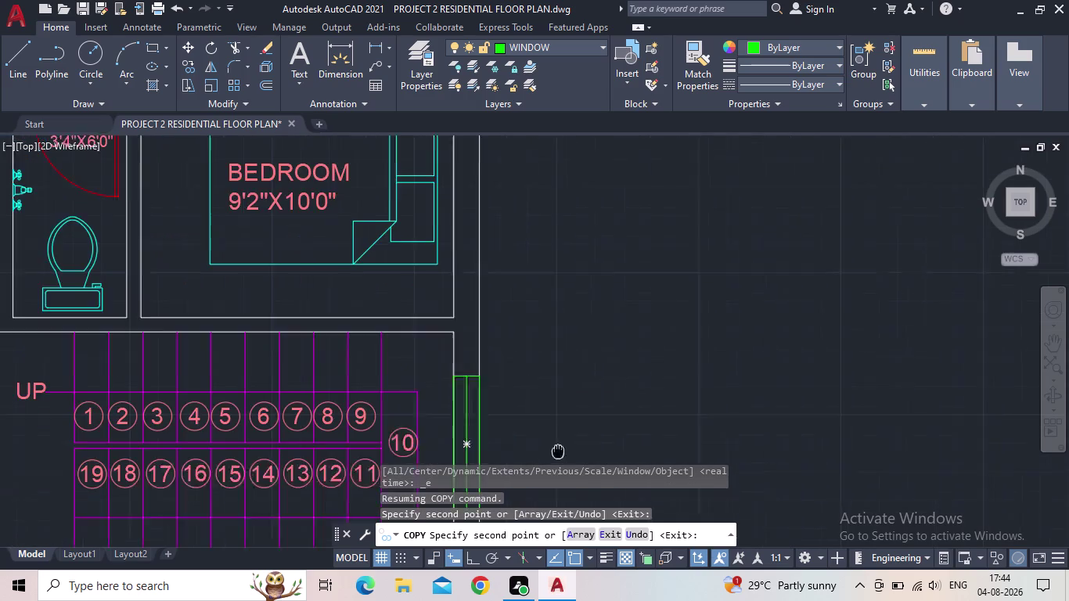
middle_drag(567, 464, 570, 471)
scroll(down, 3)
middle_drag(542, 383, 471, 427)
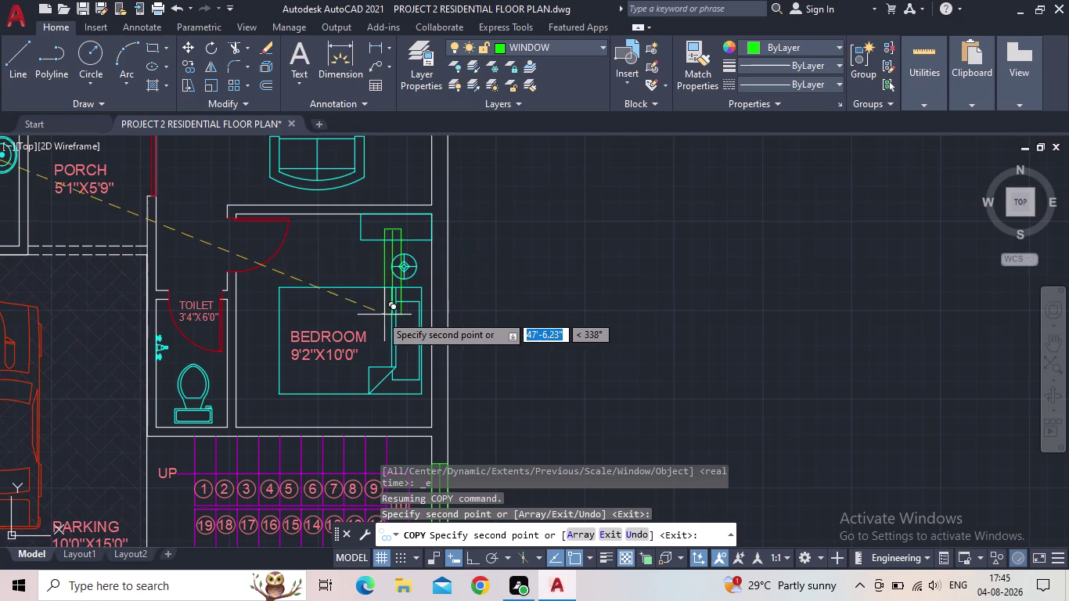
middle_drag(469, 343, 500, 307)
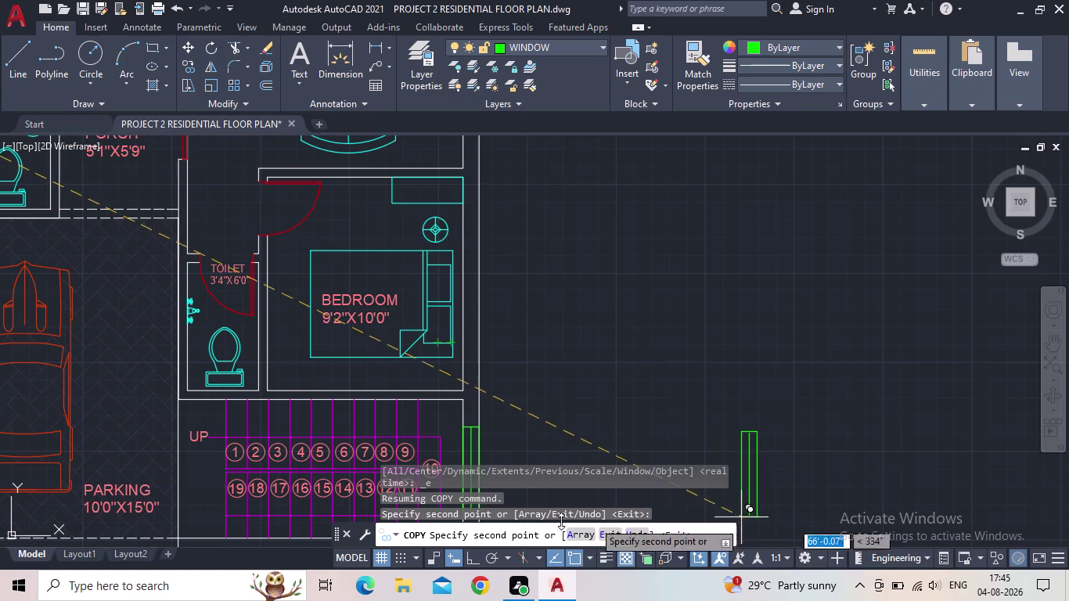
middle_drag(577, 383, 637, 373)
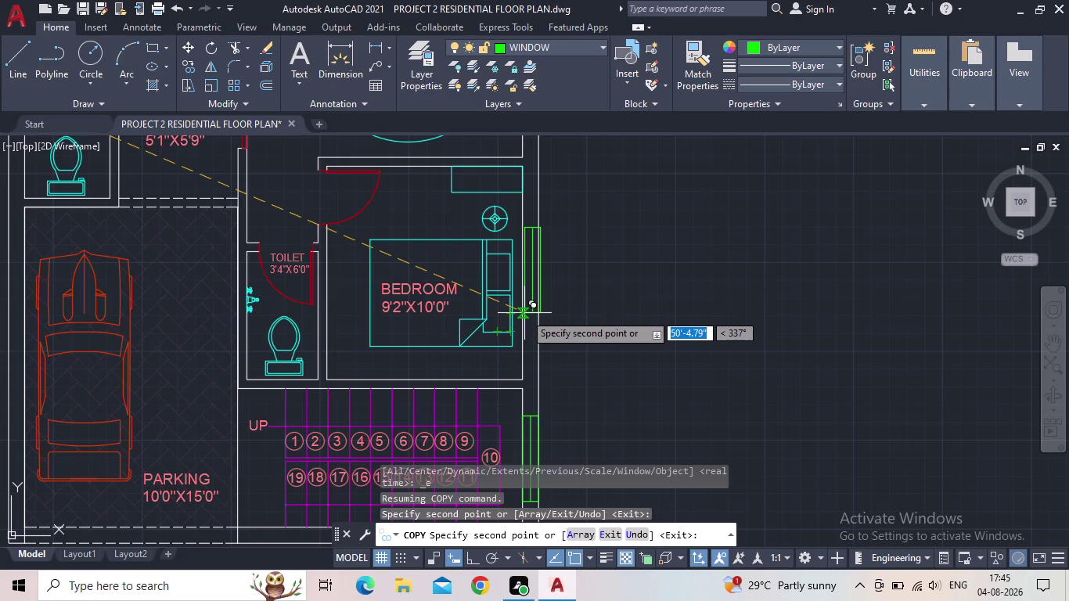
scroll(up, 3)
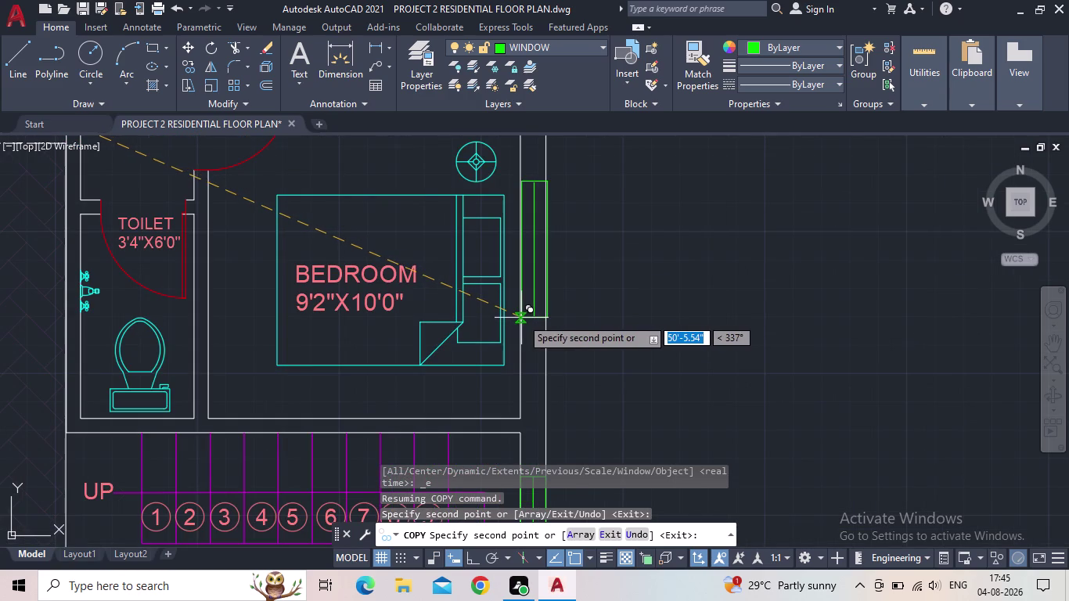
click(521, 317)
Place a window copy on the hall's right wall.
middle_drag(616, 347, 890, 537)
scroll(down, 3)
middle_drag(870, 478, 866, 477)
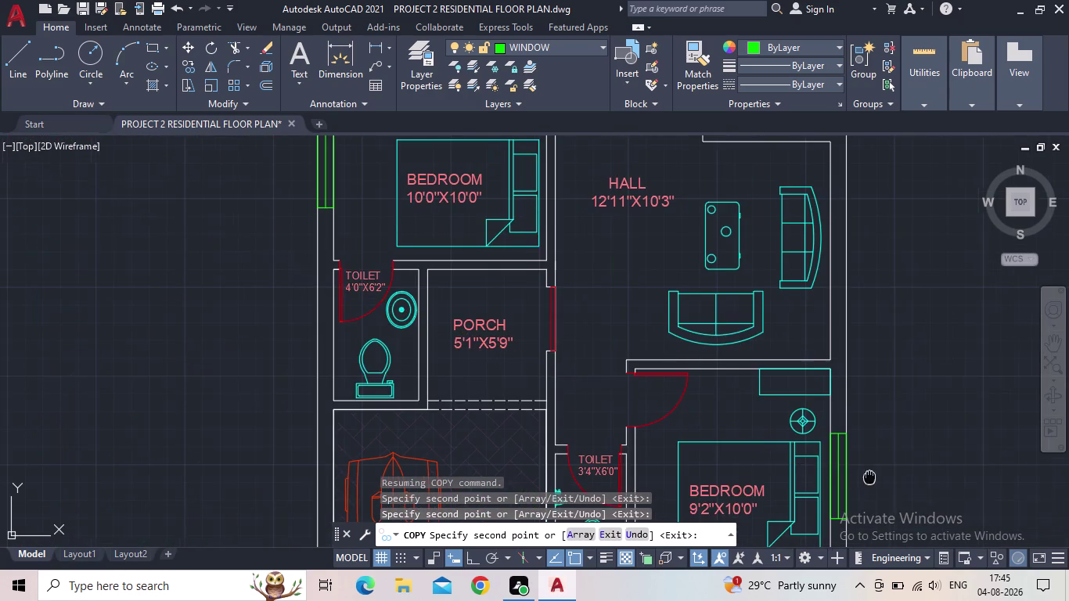
middle_drag(866, 478, 704, 504)
scroll(up, 3)
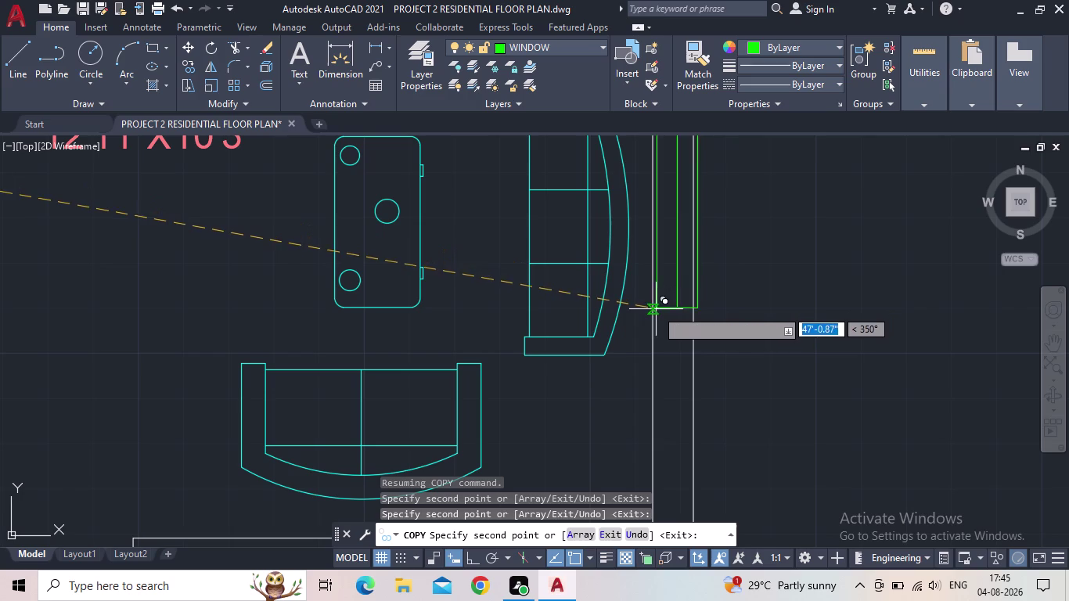
click(652, 329)
Place a window copy on the kitchen's outer wall.
scroll(down, 3)
middle_drag(754, 369, 755, 375)
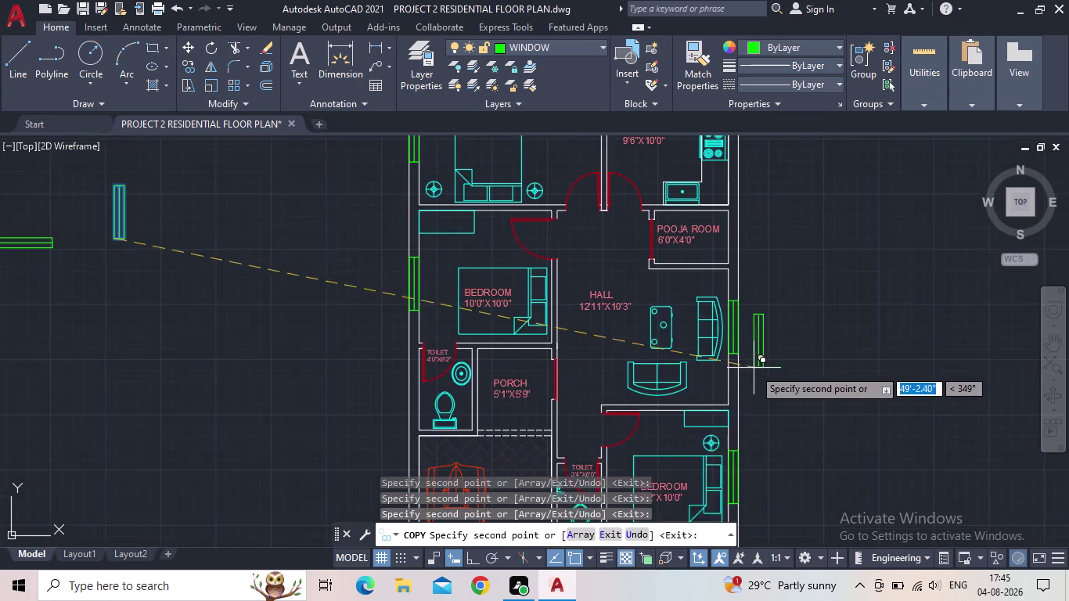
middle_drag(756, 375, 735, 462)
middle_drag(735, 281, 709, 351)
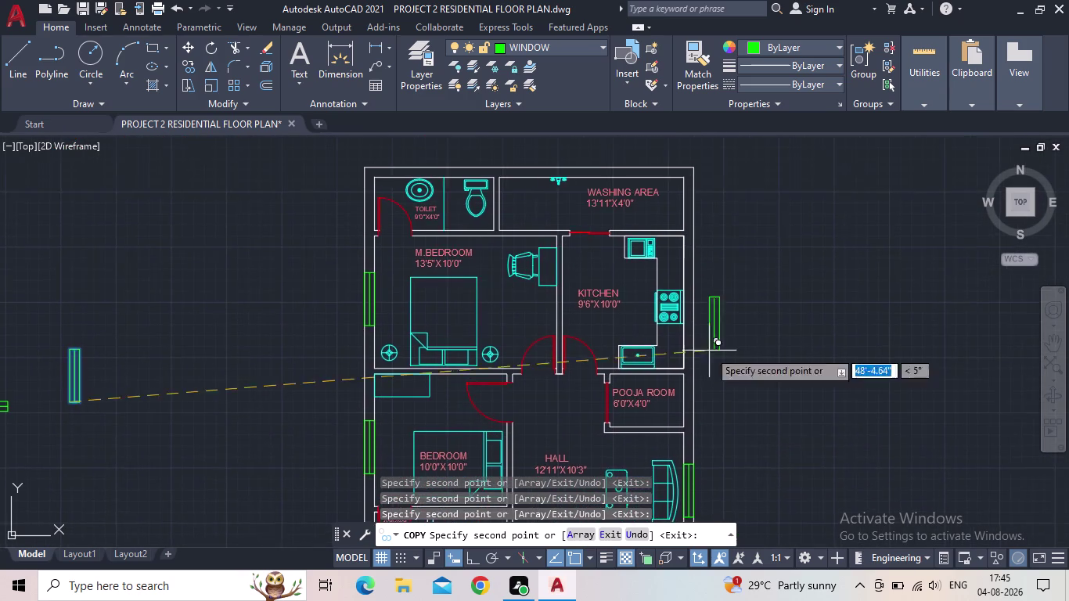
scroll(up, 3)
scroll(up, 3)
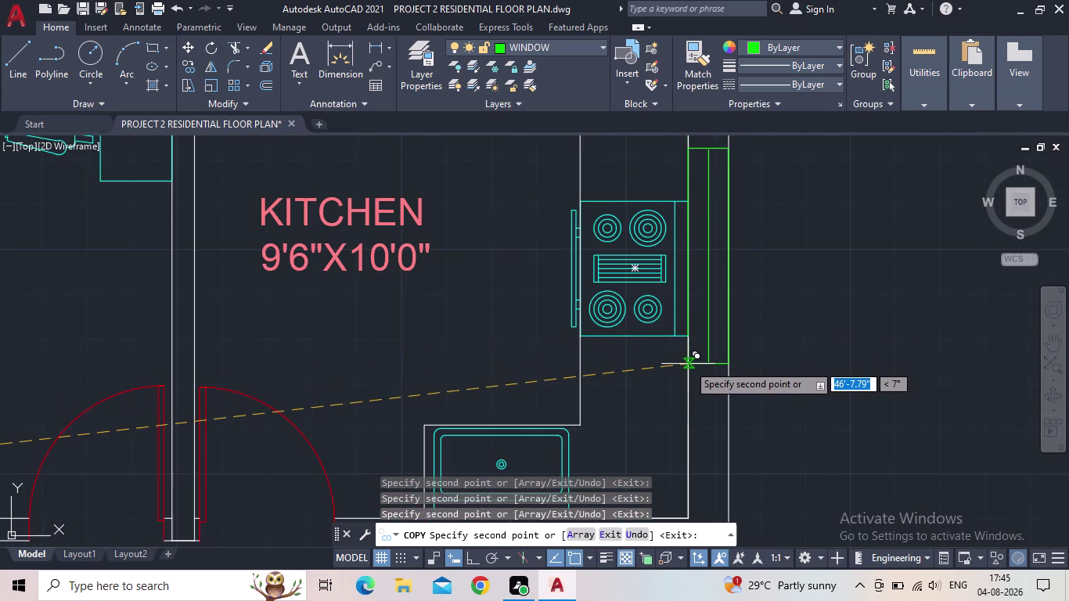
click(688, 364)
End the copy command and begin window-selecting the horizontal window block.
scroll(down, 3)
middle_drag(794, 389, 780, 386)
scroll(up, 3)
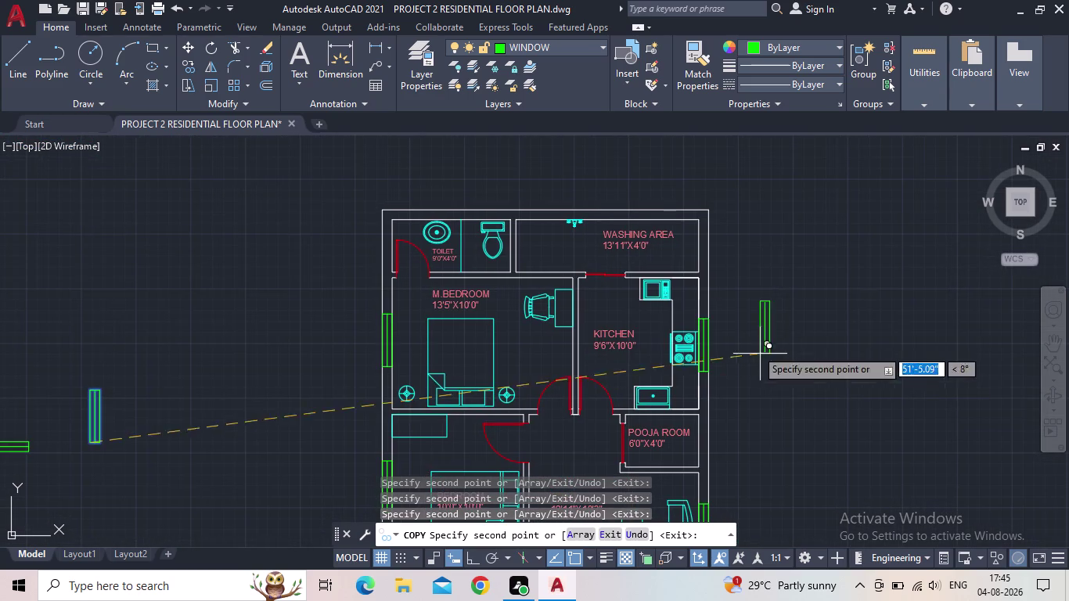
scroll(down, 3)
middle_drag(758, 339, 736, 267)
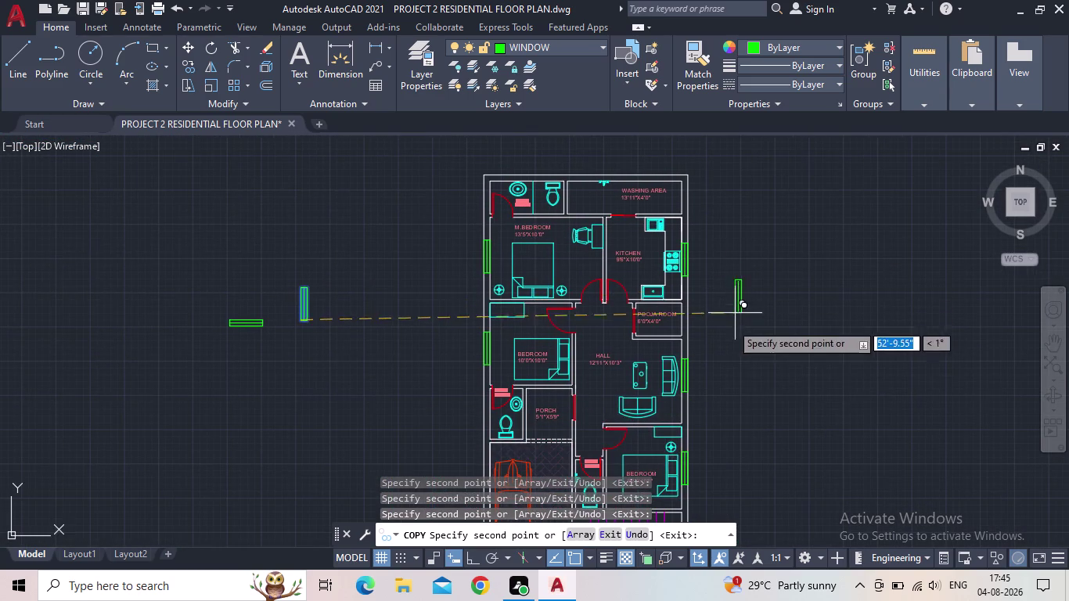
middle_drag(765, 390, 747, 274)
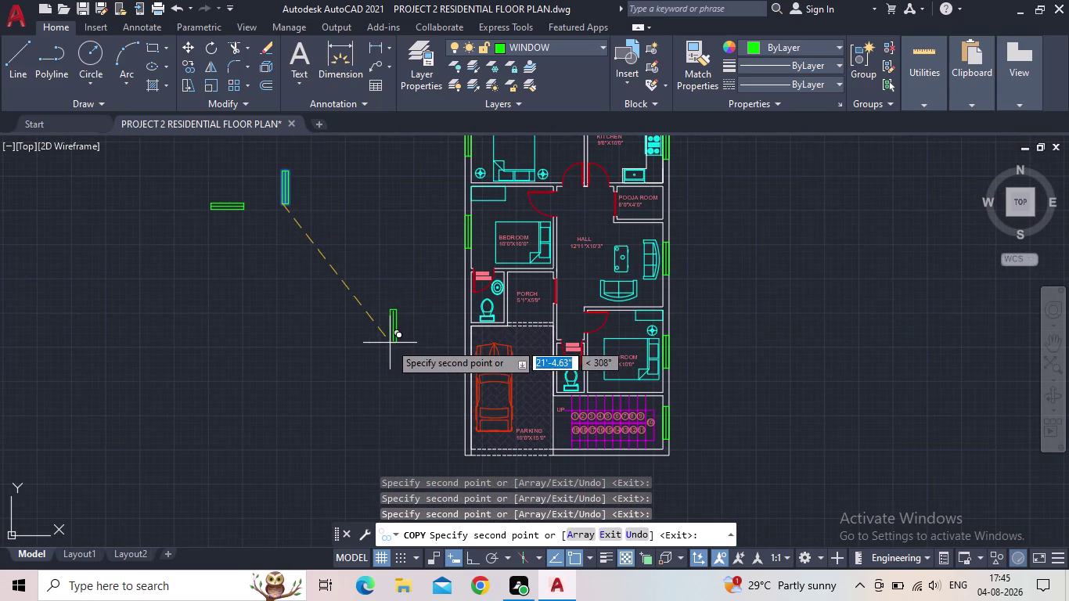
key(Escape)
click(269, 232)
Copy the horizontal window from its corner onto the wall above the washing area.
click(182, 187)
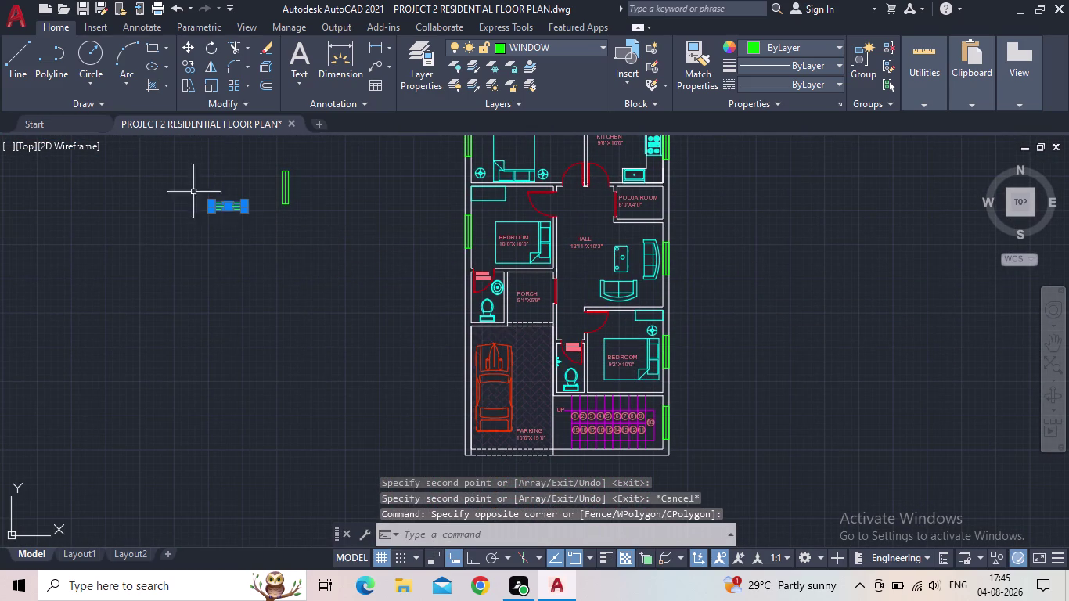
key(c)
key(o)
key(Return)
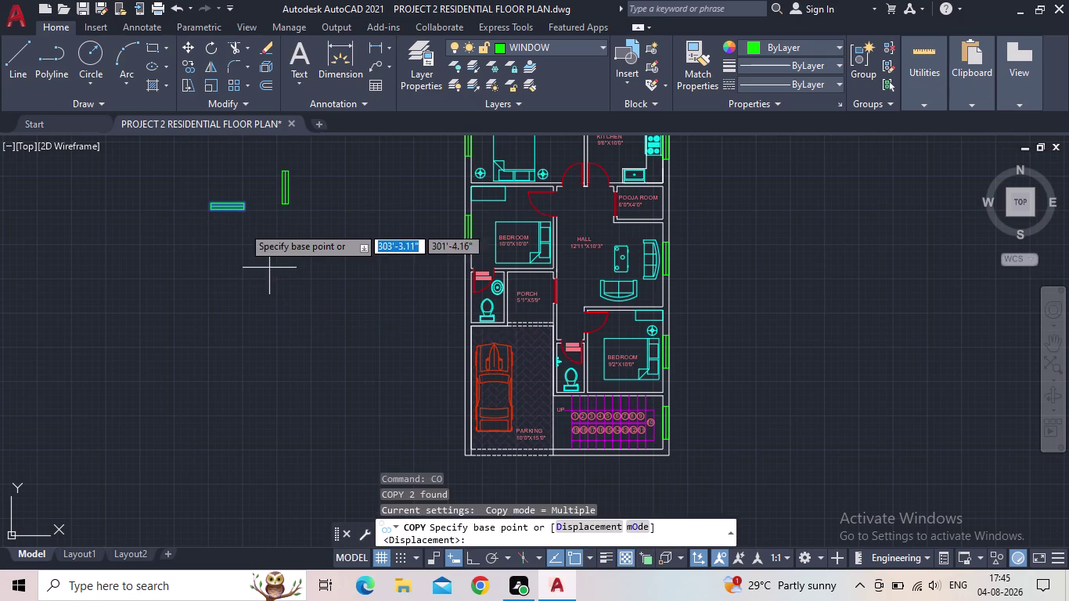
scroll(up, 3)
click(151, 223)
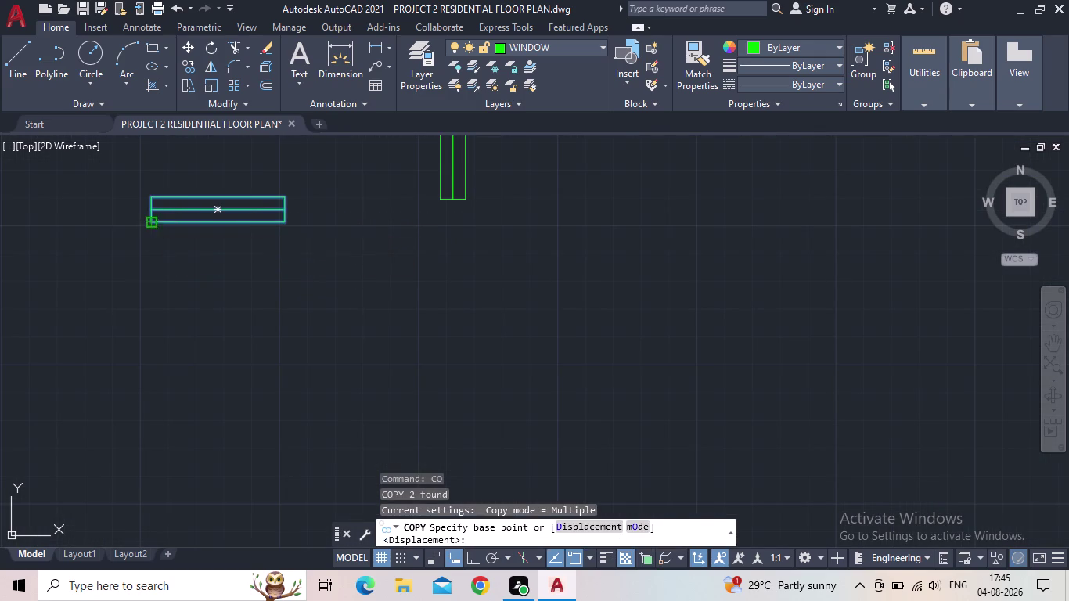
middle_drag(460, 265, 359, 331)
scroll(down, 3)
middle_drag(444, 339, 392, 383)
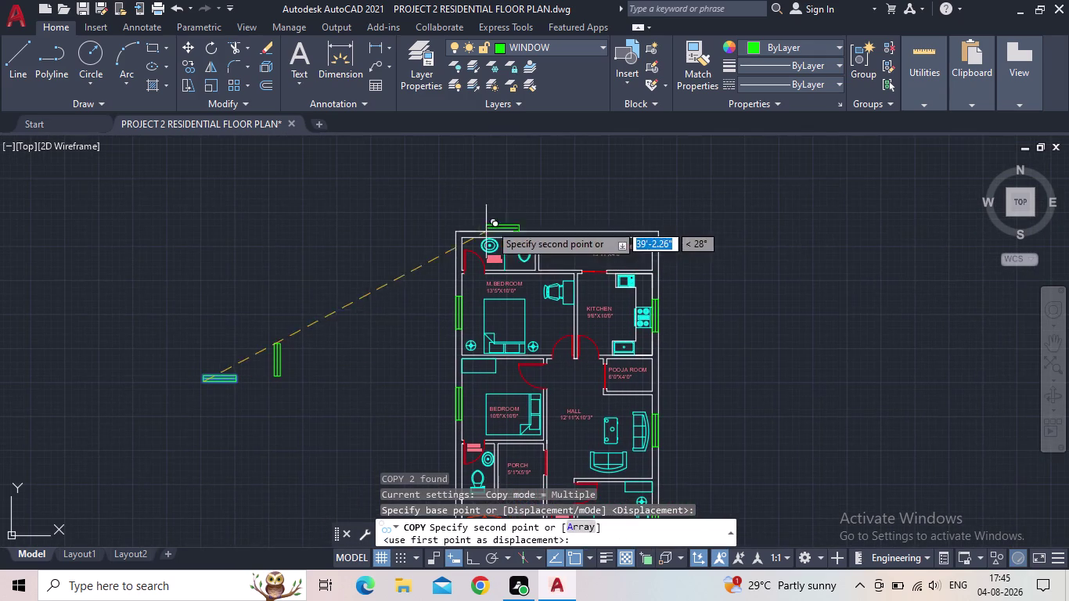
scroll(up, 3)
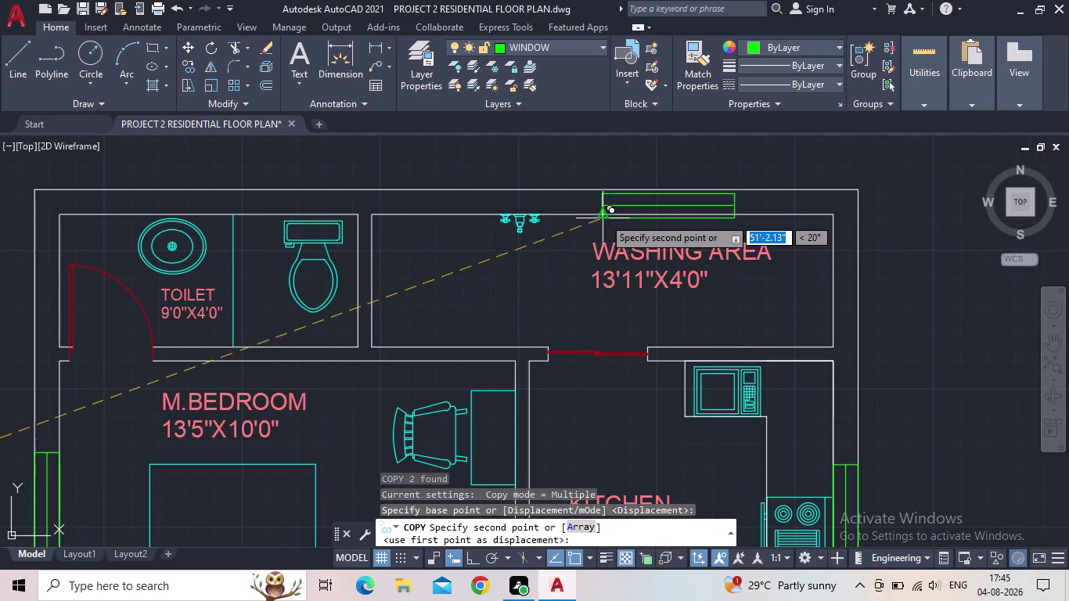
click(608, 217)
Pan around the parking, stairs and lower plan, then end the copy command.
middle_drag(615, 283, 615, 281)
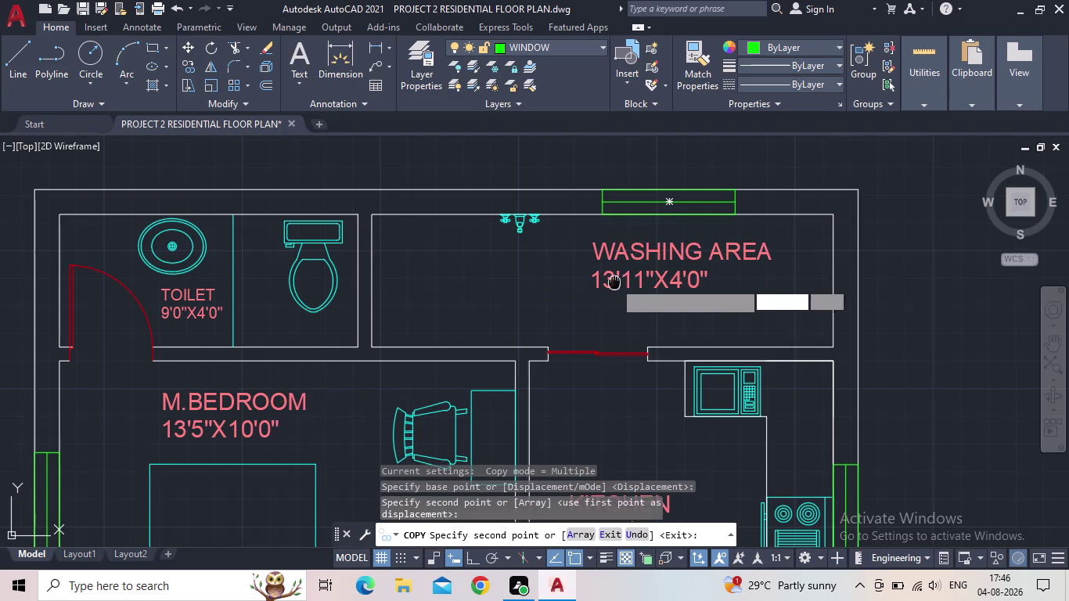
middle_drag(616, 281, 623, 259)
scroll(down, 3)
middle_drag(586, 307, 583, 187)
scroll(up, 3)
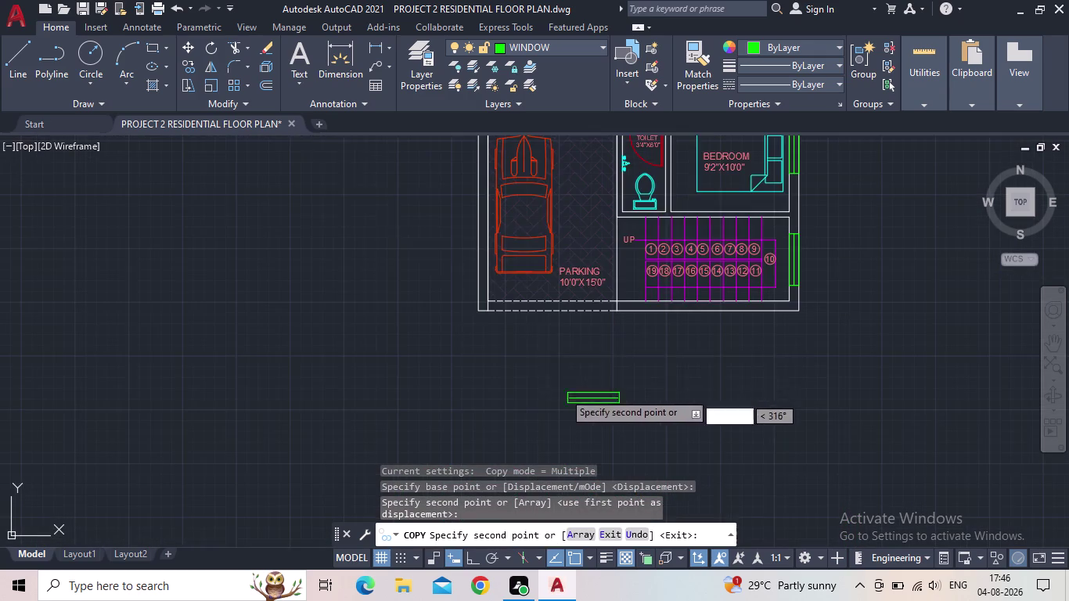
middle_drag(597, 344, 552, 442)
scroll(up, 3)
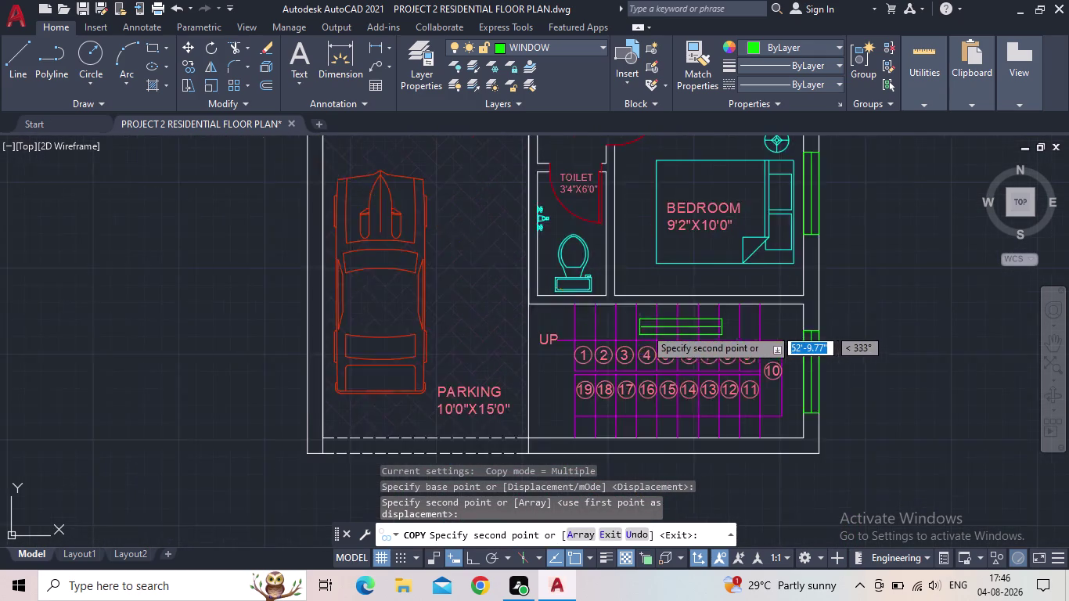
scroll(up, 3)
scroll(down, 3)
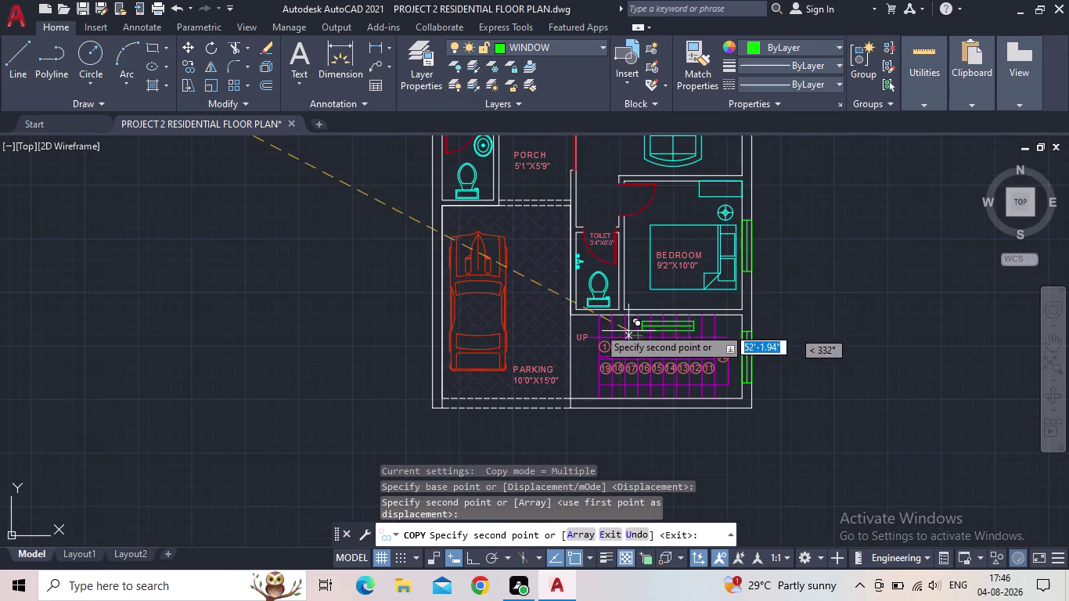
middle_drag(304, 301, 355, 382)
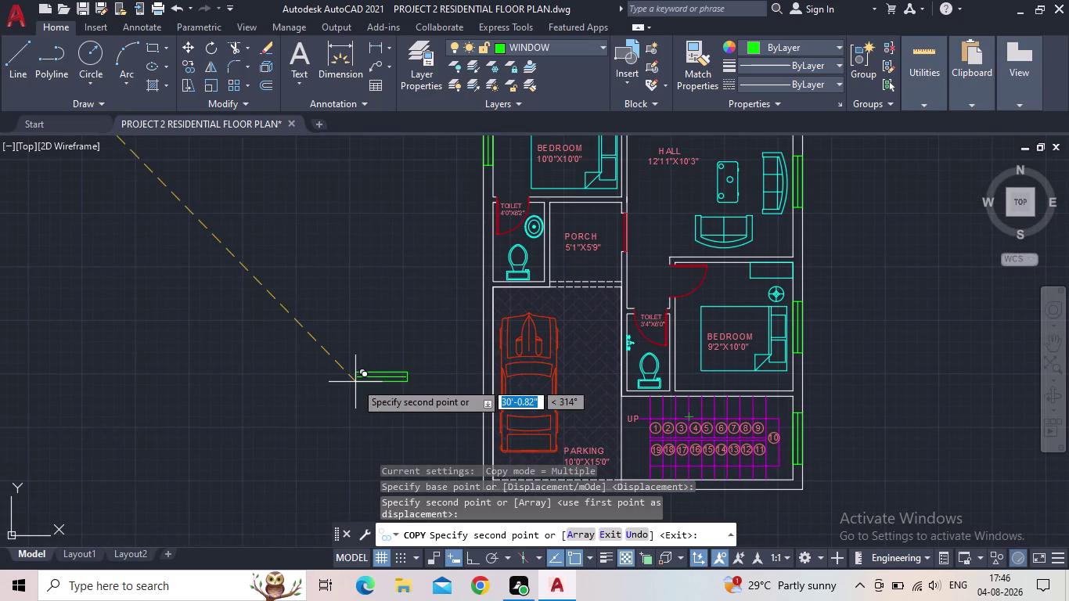
middle_drag(409, 357, 376, 352)
middle_drag(381, 340, 333, 408)
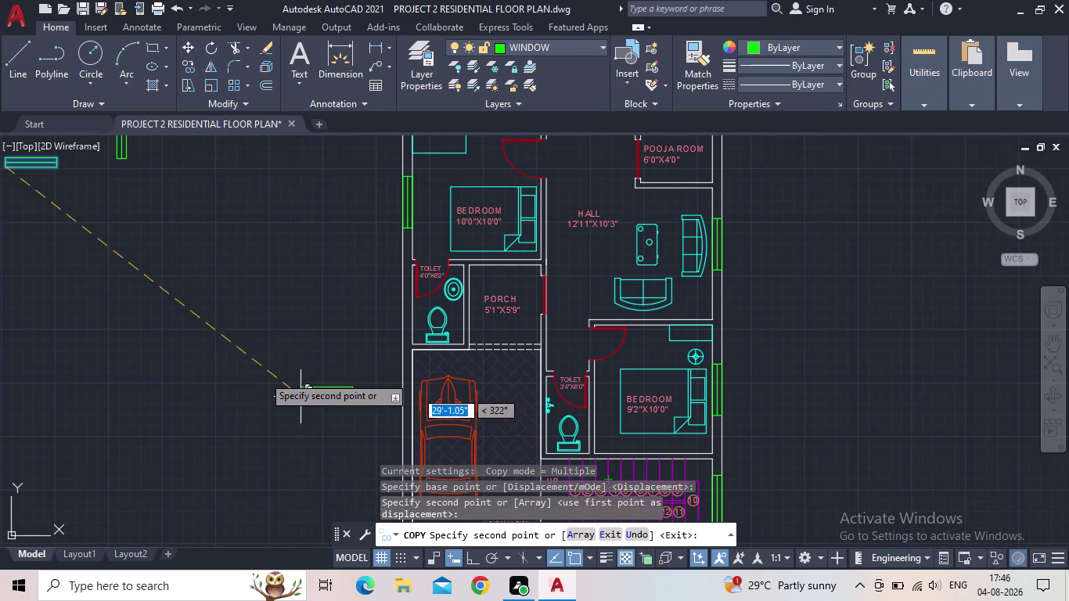
key(Escape)
Draw a 9-inch by 2-inch rectangle beside the plan.
key(r)
key(e)
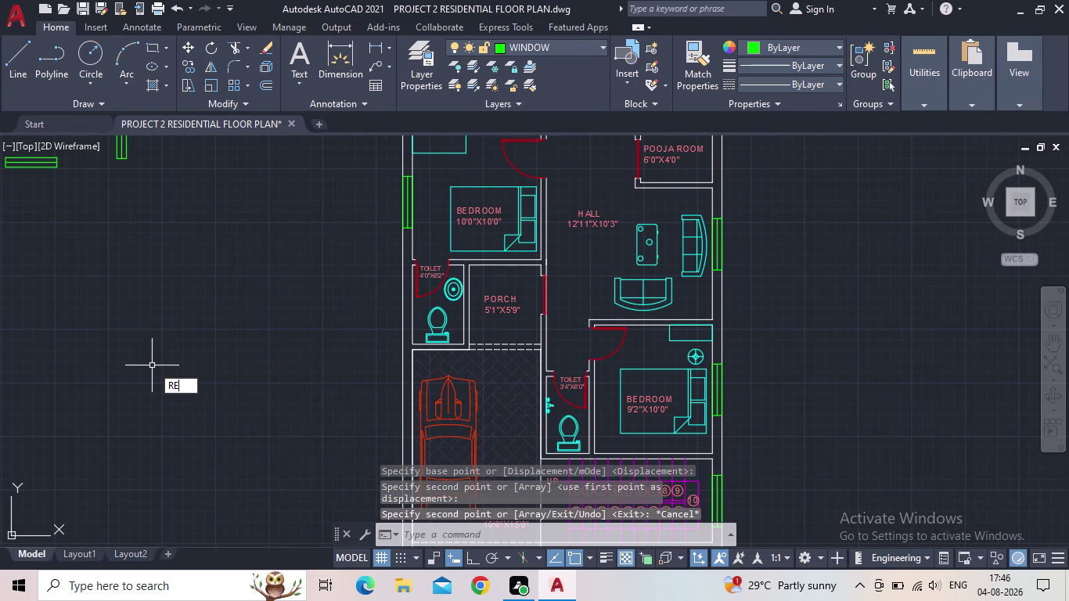
text(C)
key(space)
drag(202, 308, 207, 321)
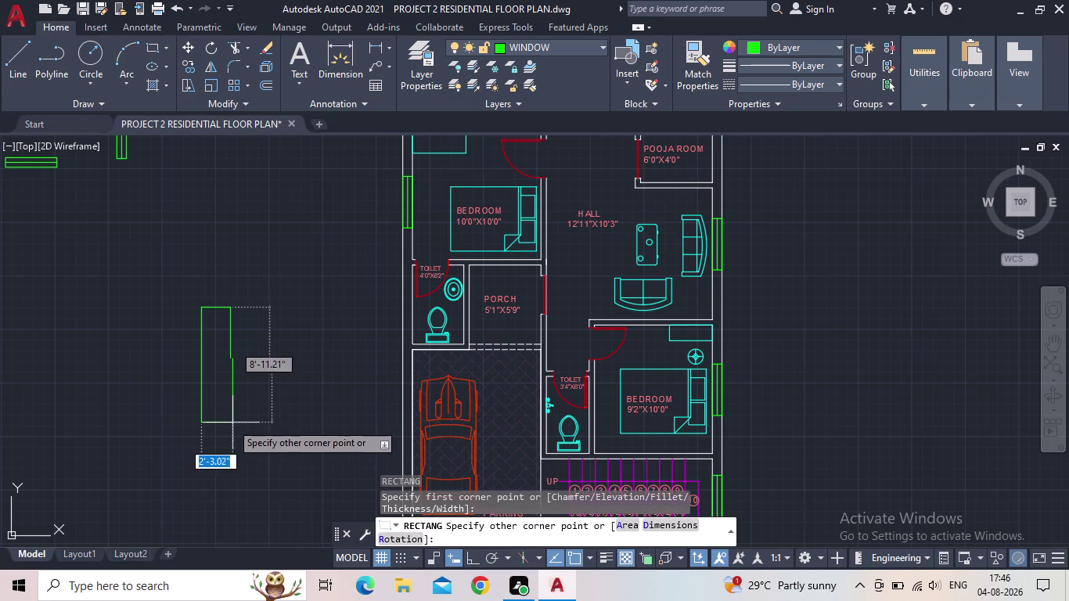
key(d)
key(Return)
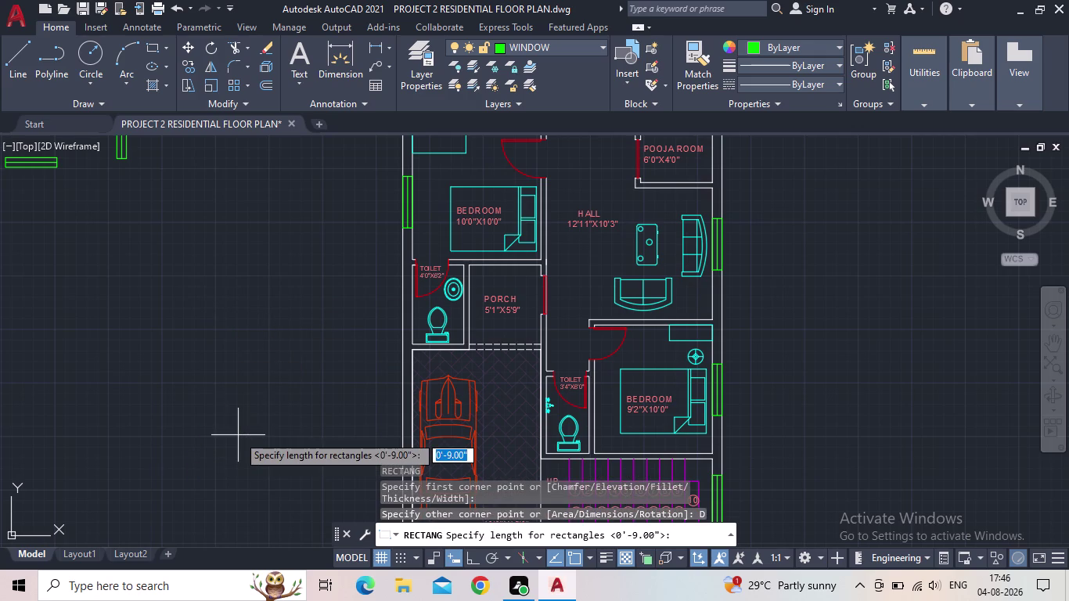
key(9)
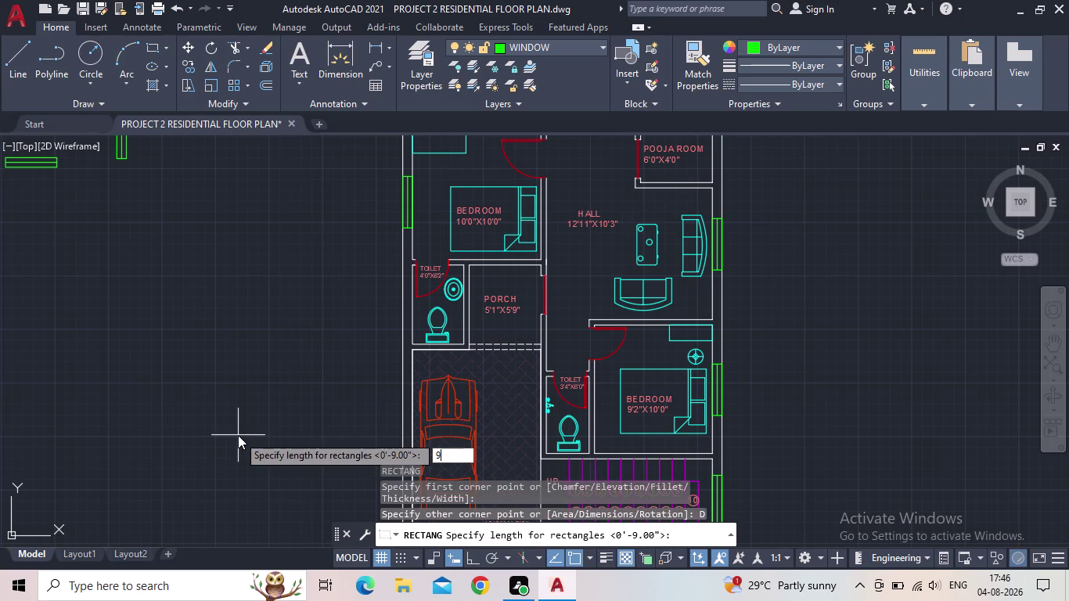
key(shift+quotedbl)
key(Return)
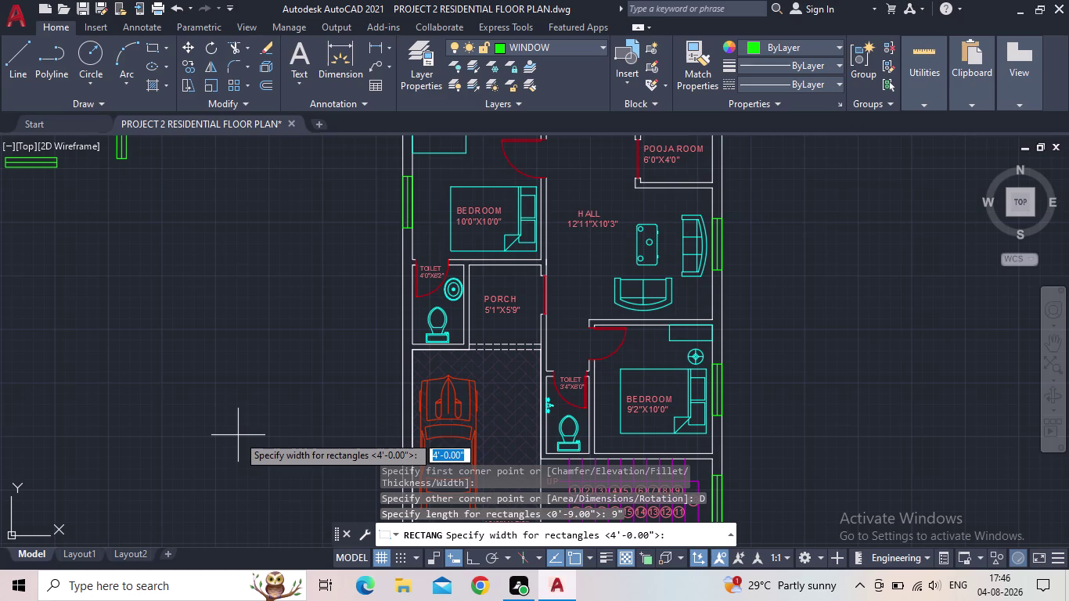
key(2)
key(apostrophe)
key(Return)
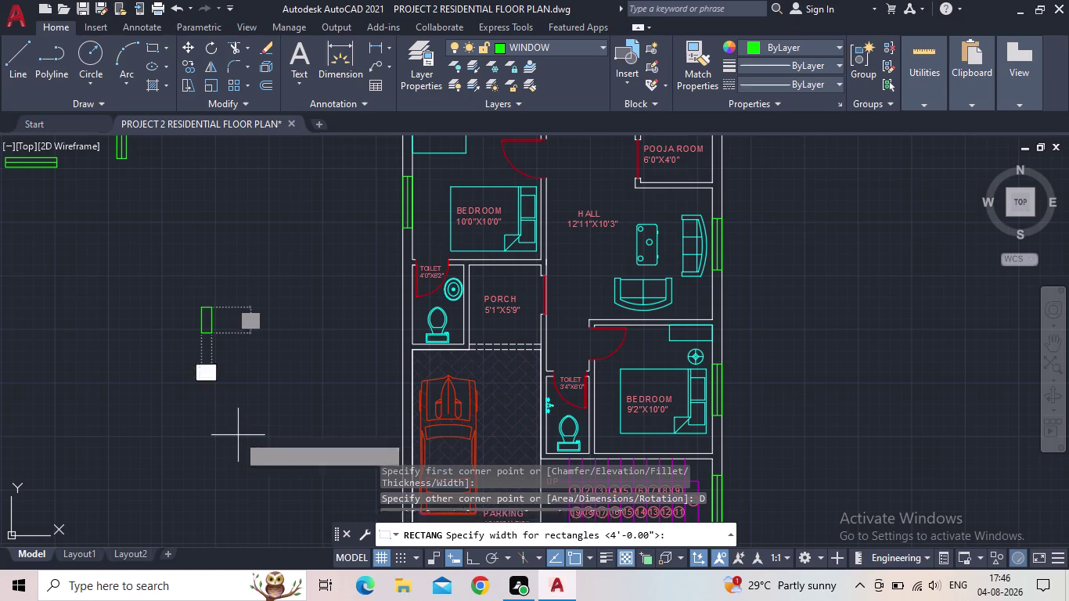
click(239, 435)
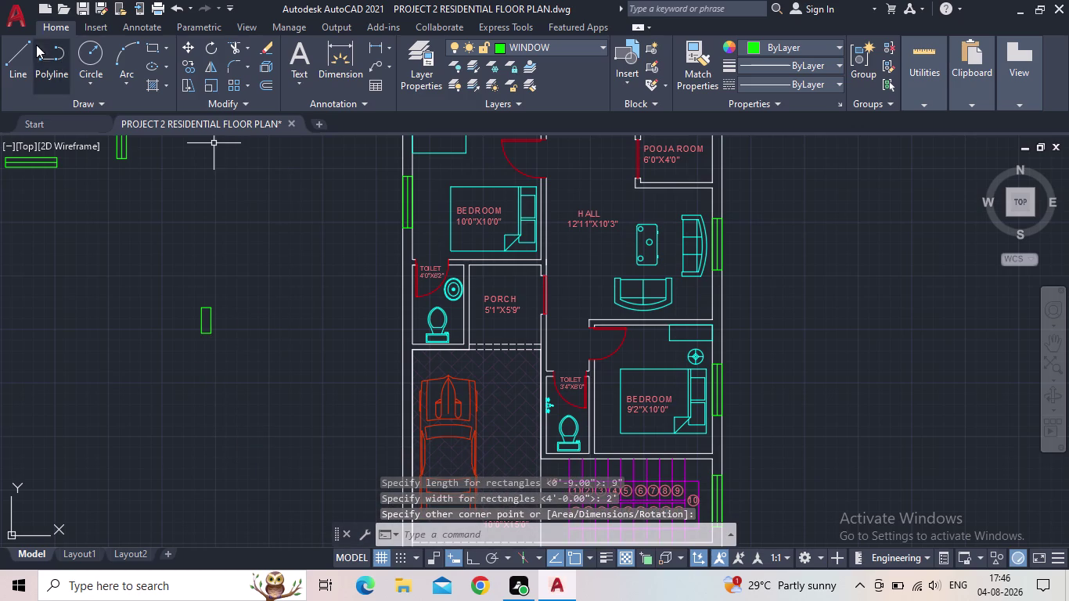
Draw a dividing line from the rectangle's top middle to its bottom middle.
click(24, 52)
scroll(up, 3)
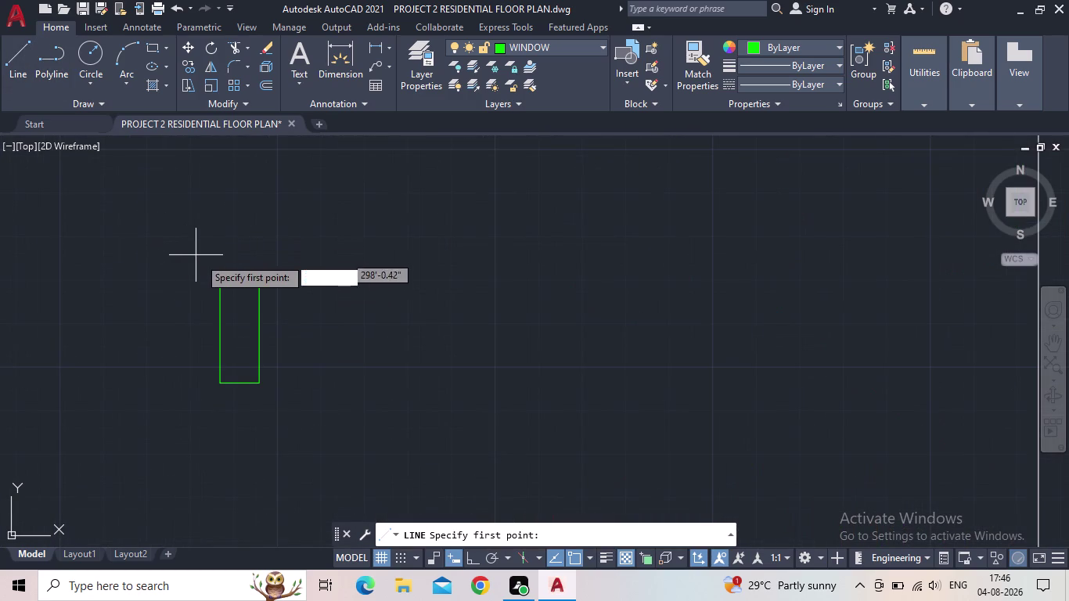
click(240, 276)
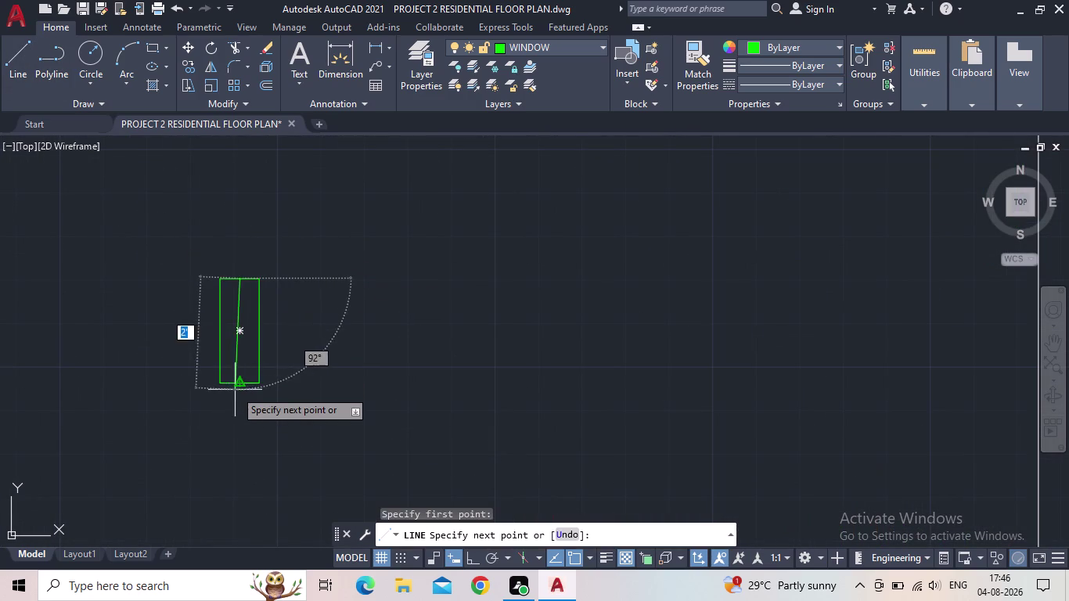
click(239, 387)
key(Escape)
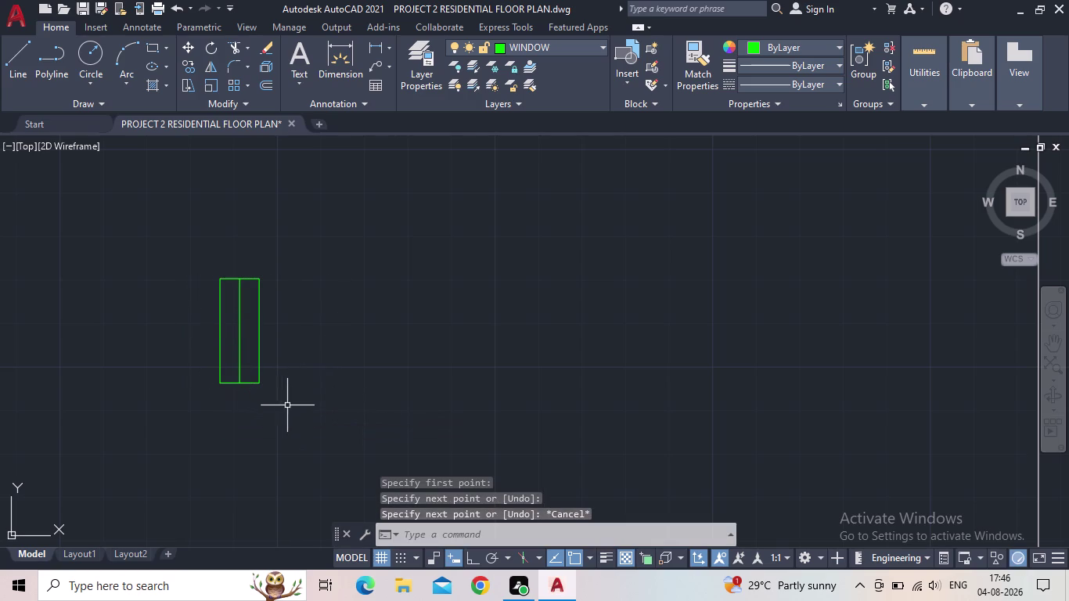
Copy the new window symbol to the right of the original and select the duplicate.
drag(288, 406, 273, 392)
click(171, 309)
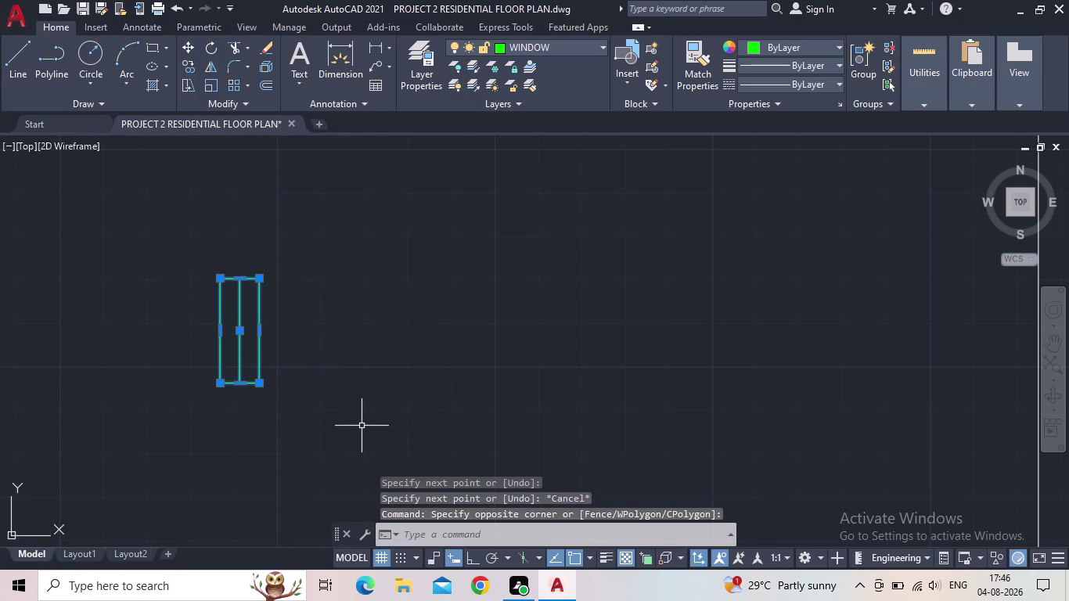
key(c)
key(o)
key(Return)
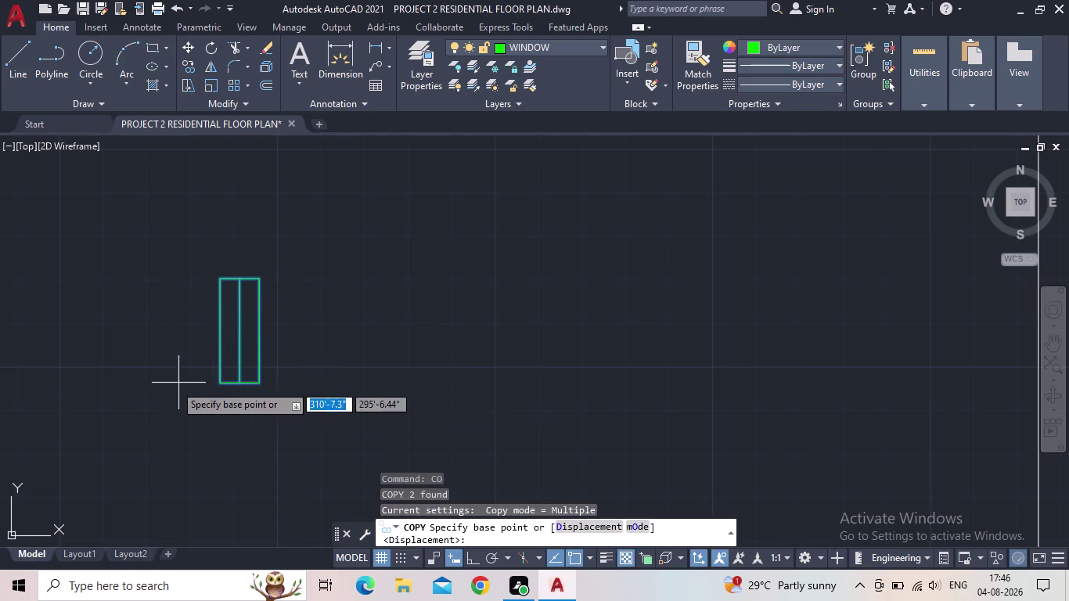
click(220, 385)
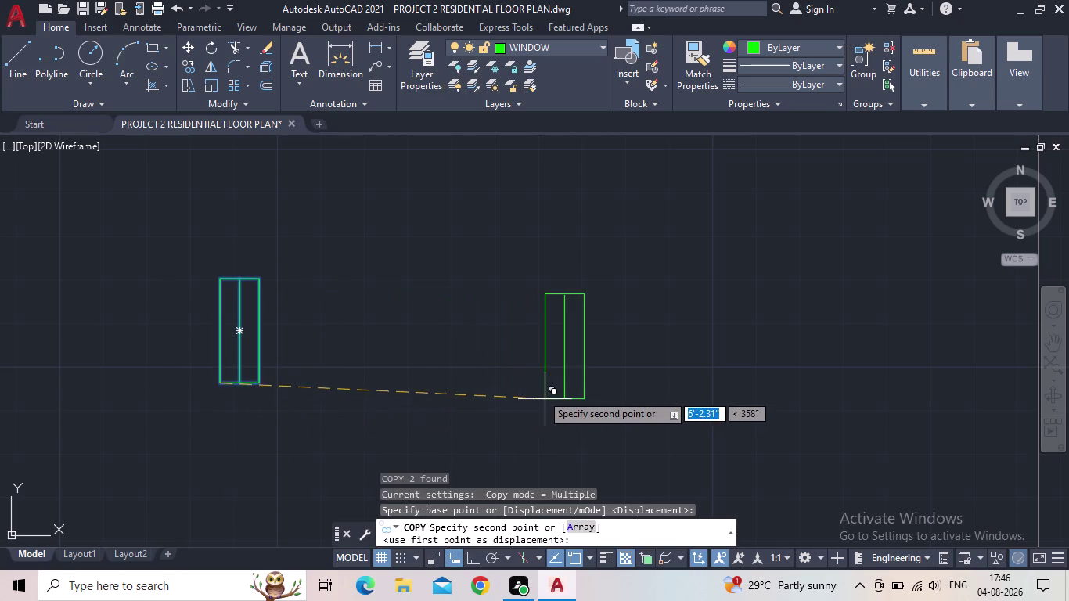
click(539, 389)
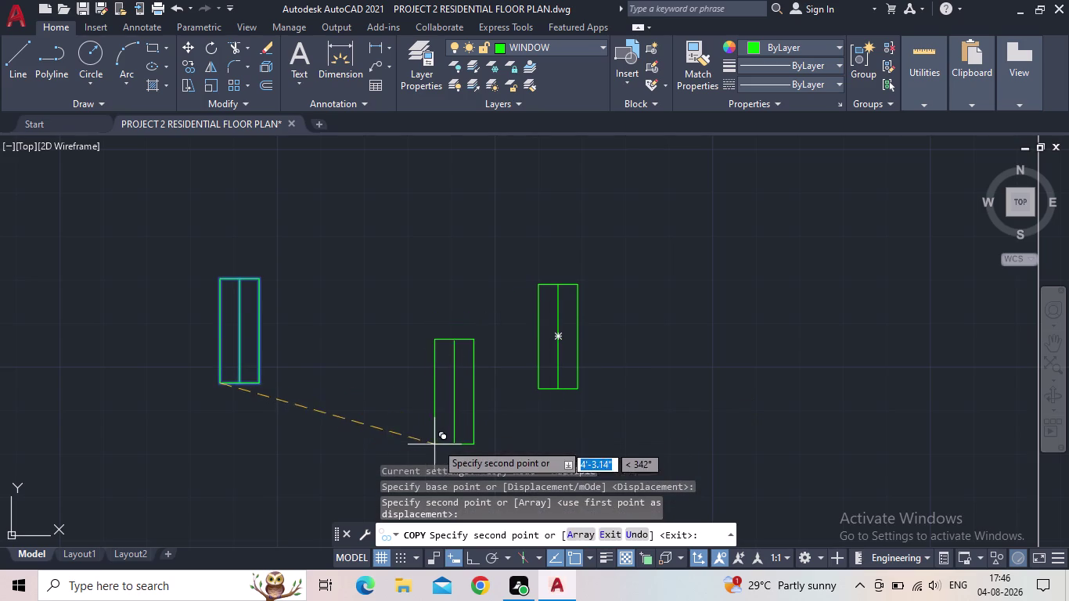
key(Escape)
drag(627, 414, 607, 398)
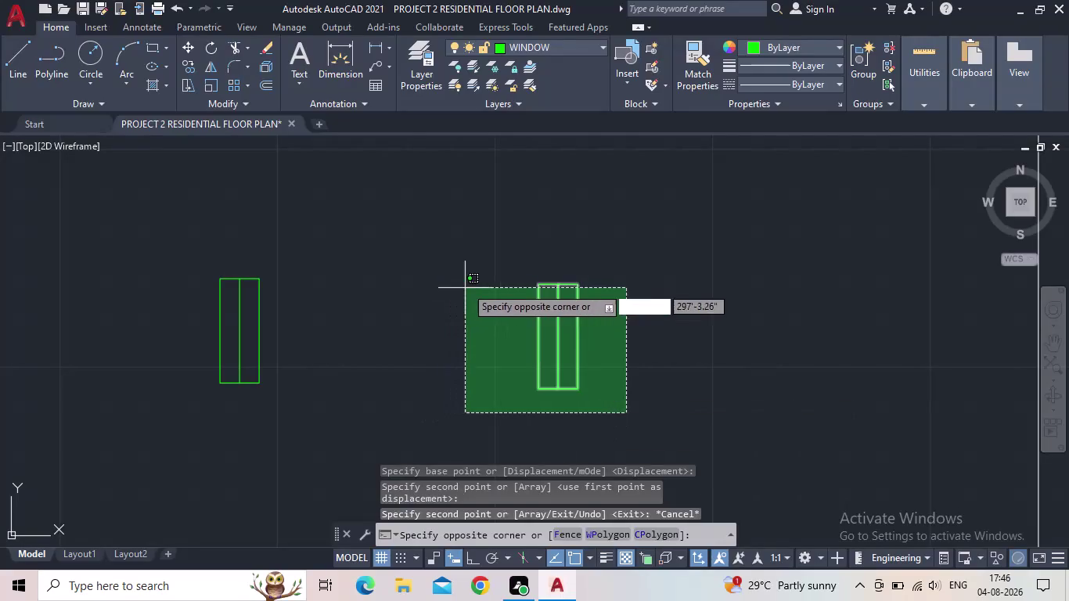
click(469, 276)
Rotate the copied window 270° about its bottom corner with Ortho on.
key(r)
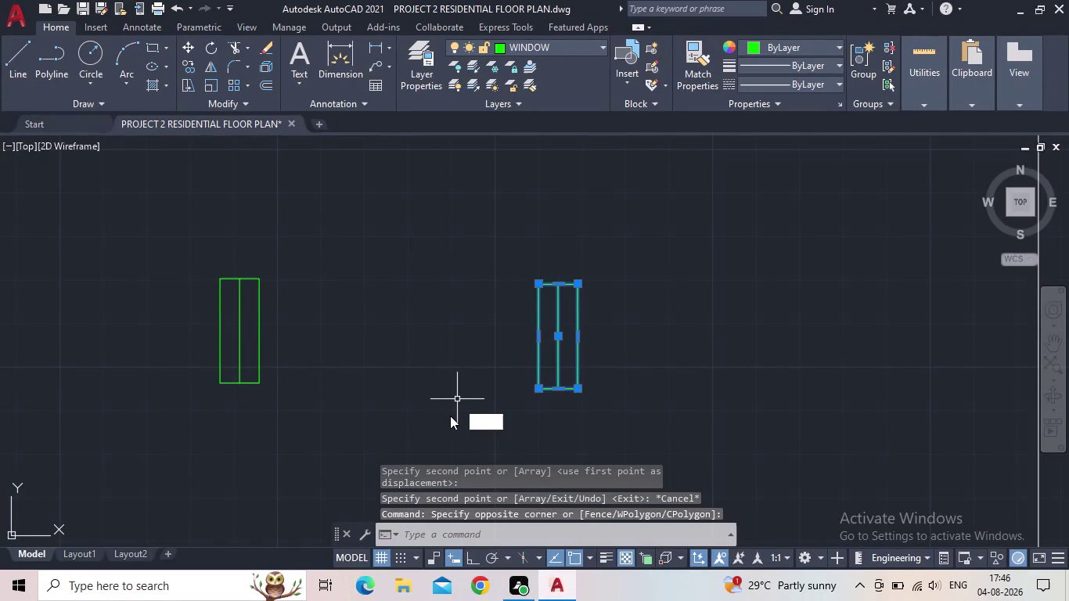
key(o)
key(Return)
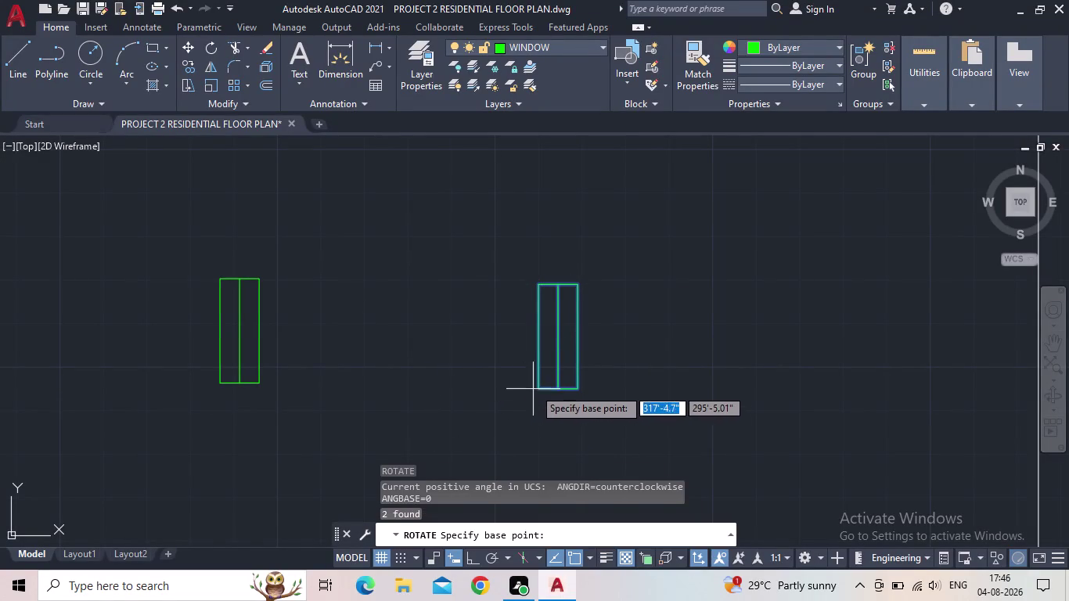
click(534, 386)
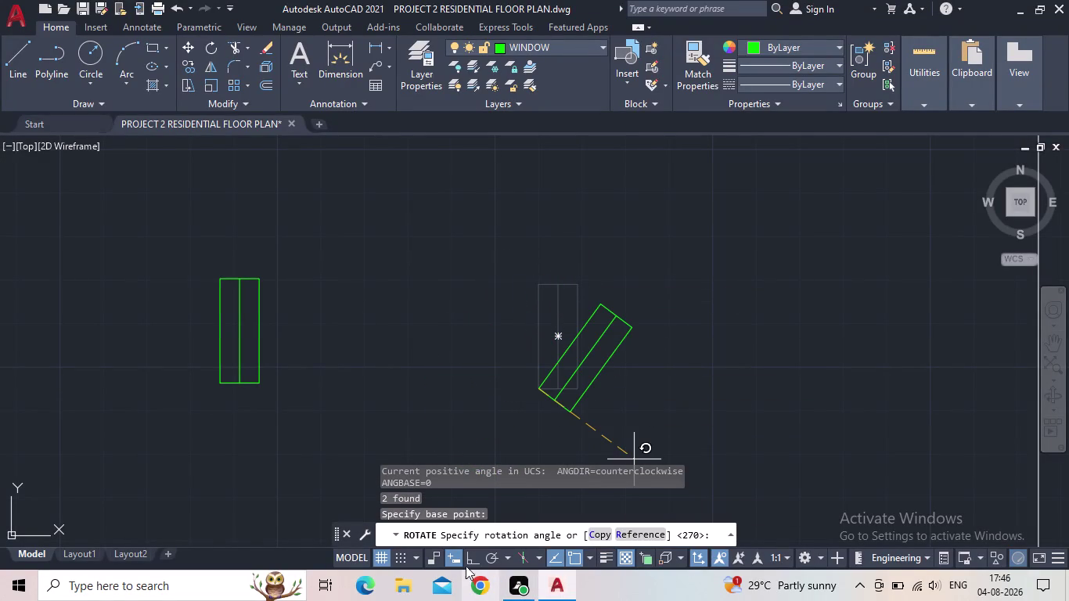
click(472, 561)
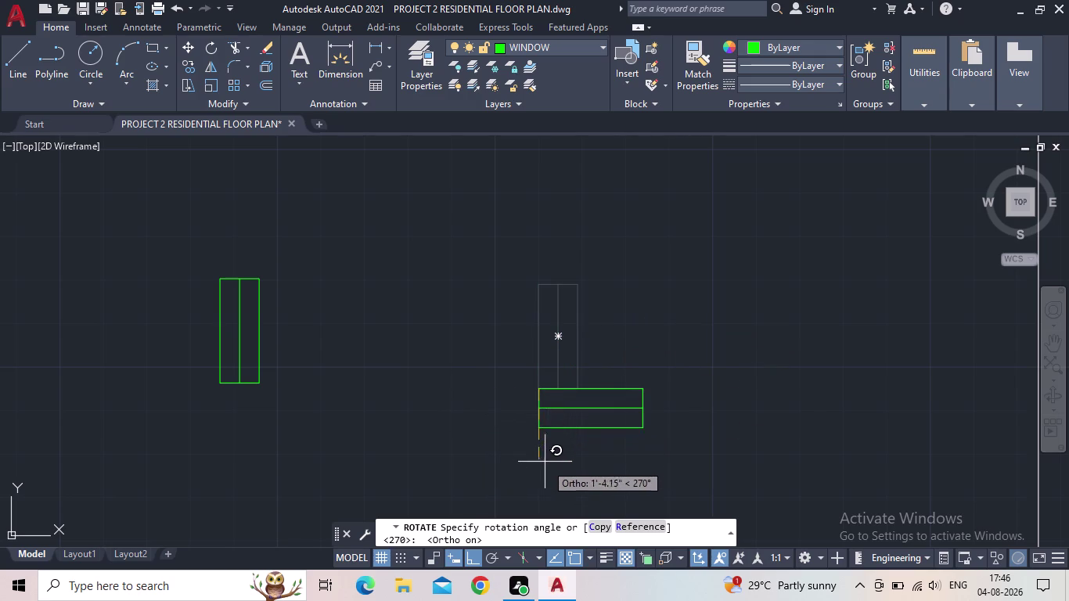
middle_drag(548, 469, 536, 375)
click(537, 415)
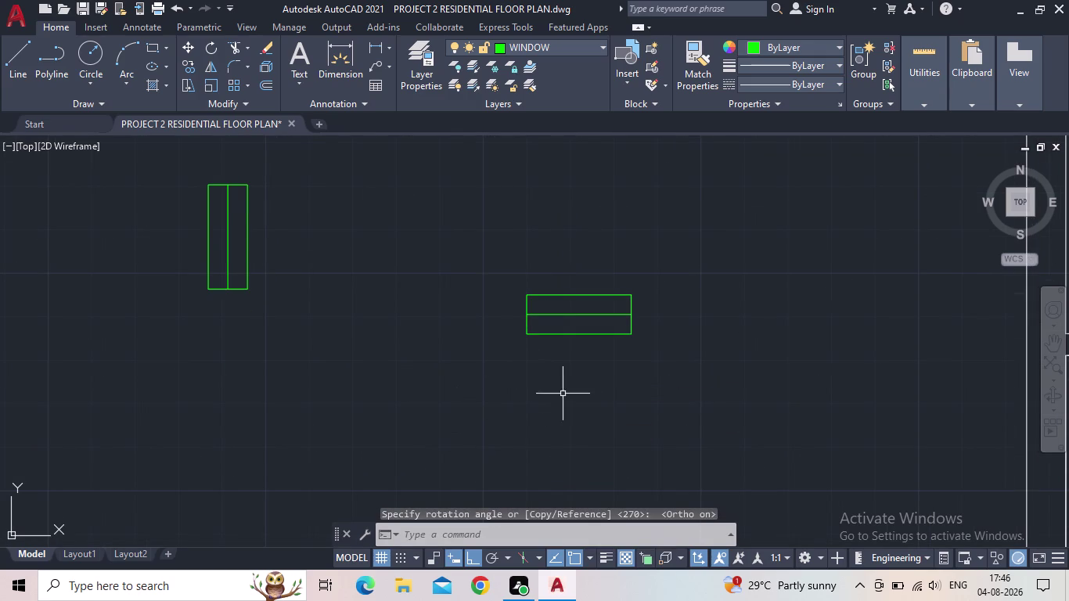
Reselect the now-horizontal window symbol and bring the plan into view.
drag(640, 365, 626, 362)
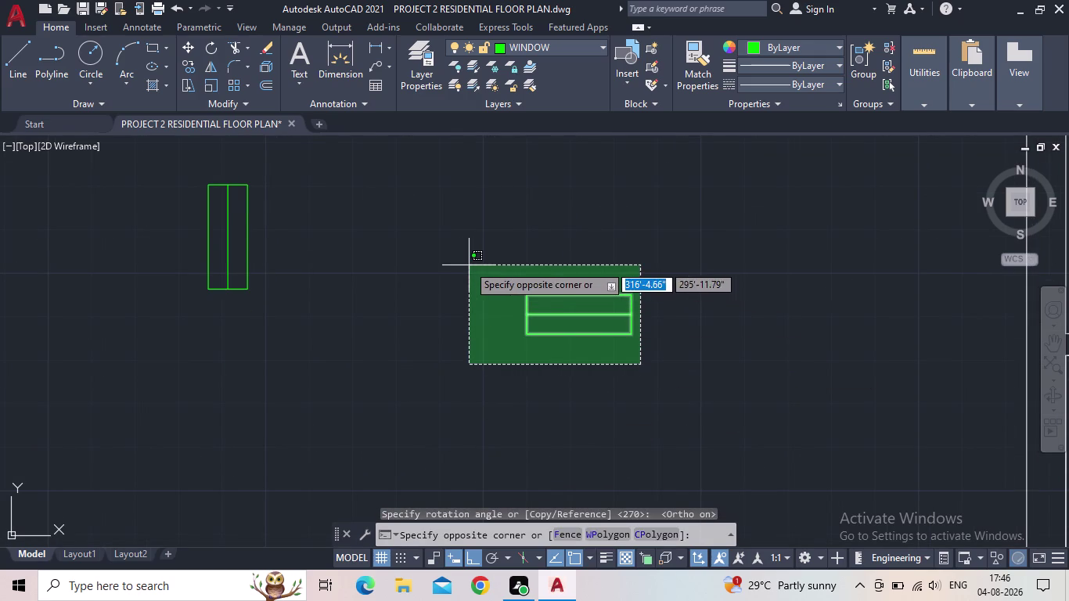
click(469, 264)
middle_drag(650, 325, 472, 376)
Copy the horizontal window from its corner toward the toilet's top wall beside the master bedroom.
key(c)
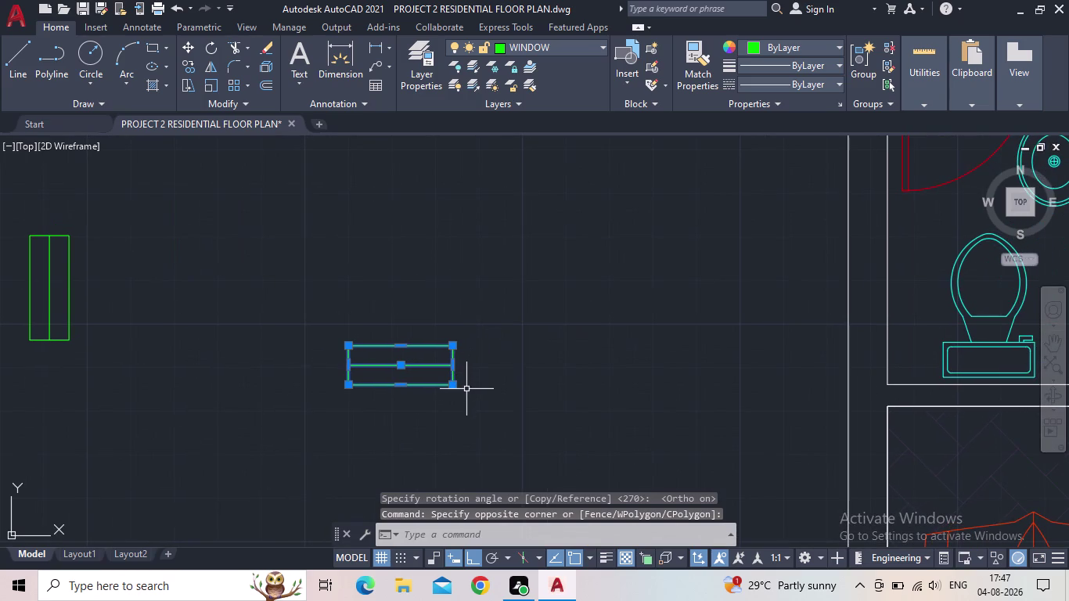
key(o)
key(Return)
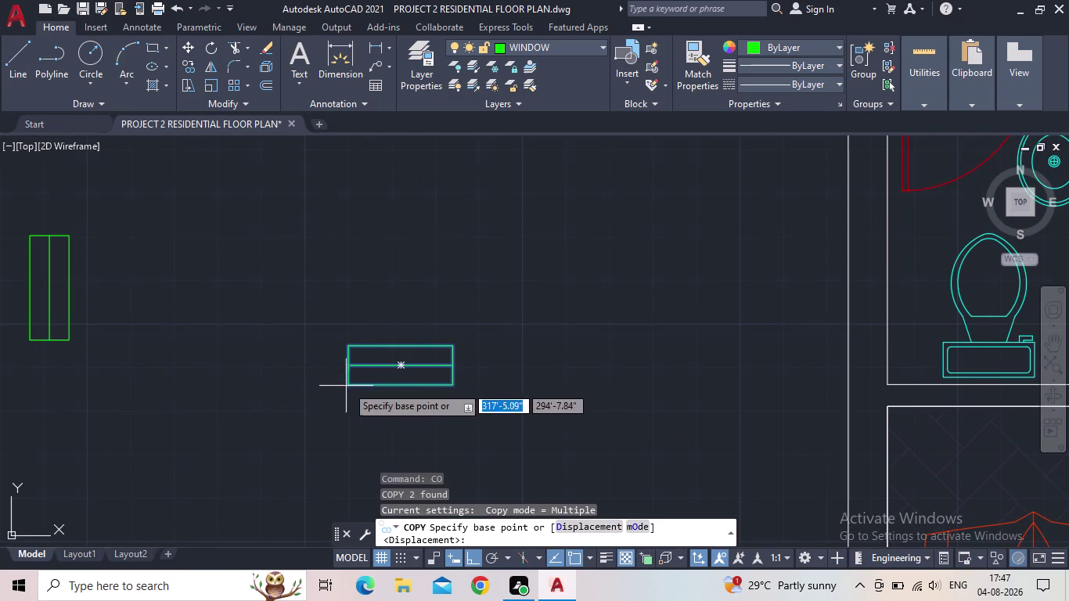
click(348, 386)
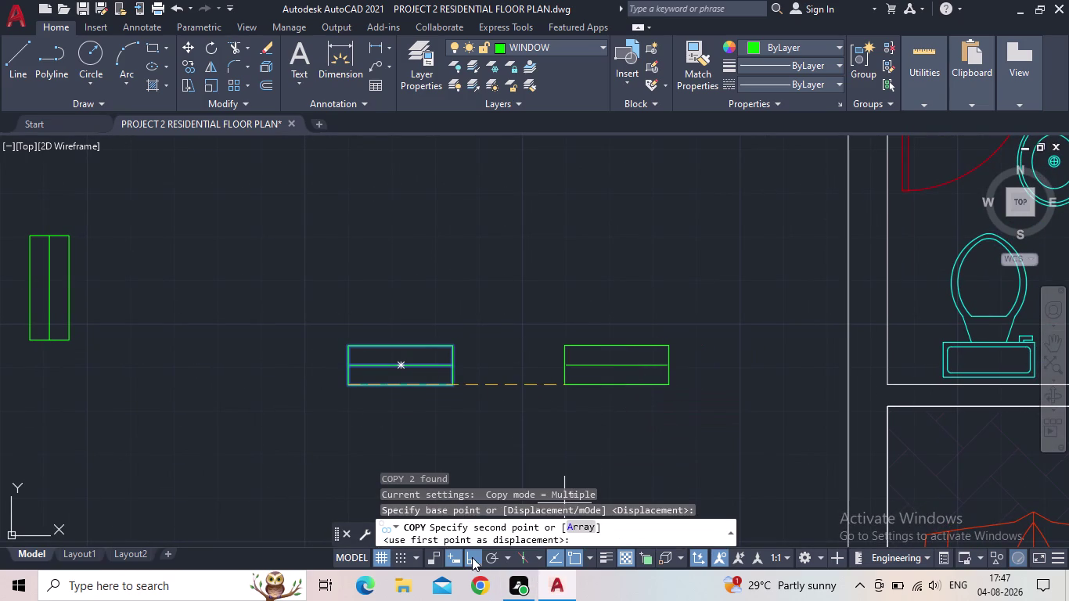
click(472, 557)
middle_drag(646, 332, 522, 419)
scroll(down, 3)
scroll(up, 3)
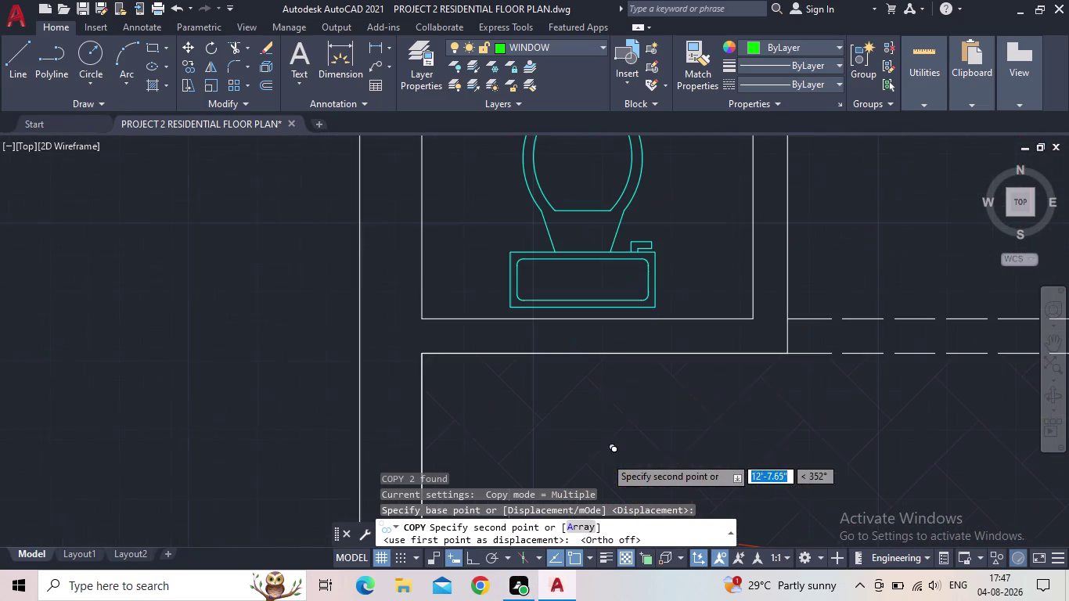
scroll(down, 3)
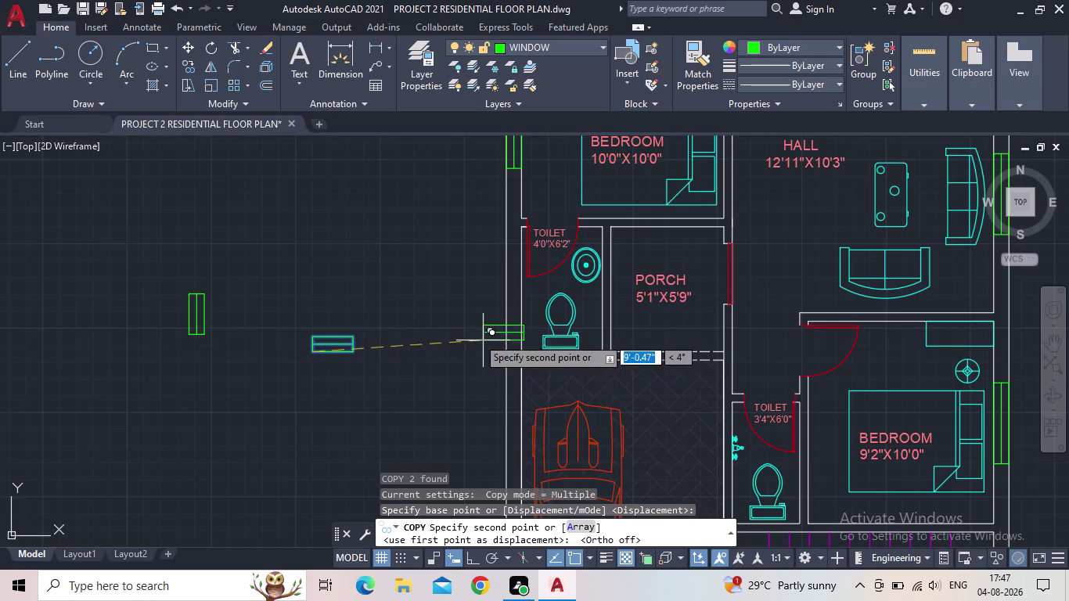
middle_drag(448, 325, 360, 495)
scroll(down, 3)
middle_drag(446, 305, 387, 482)
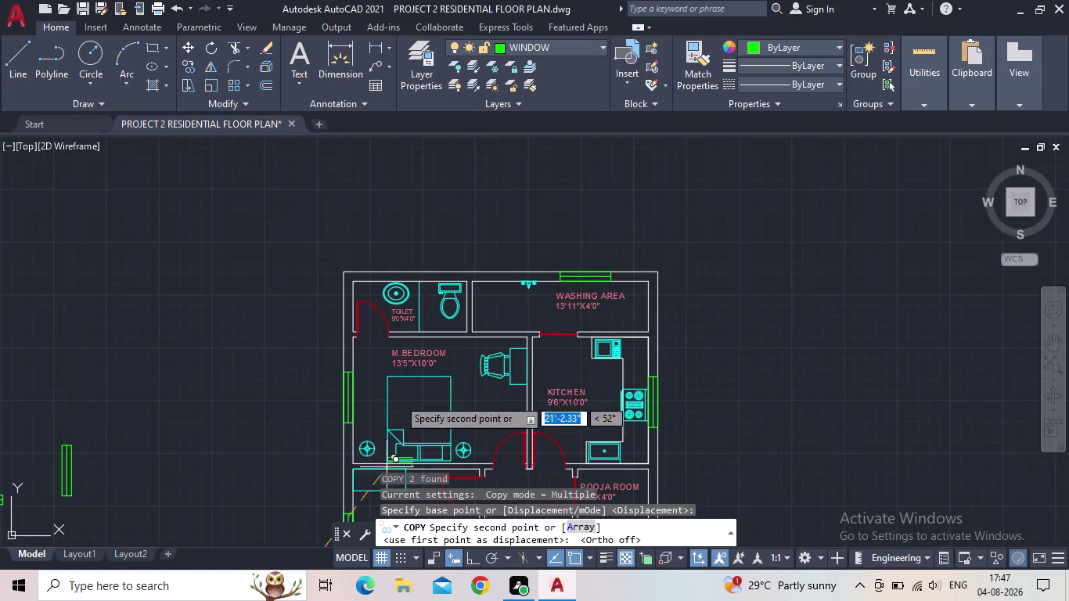
scroll(up, 3)
scroll(up, 3)
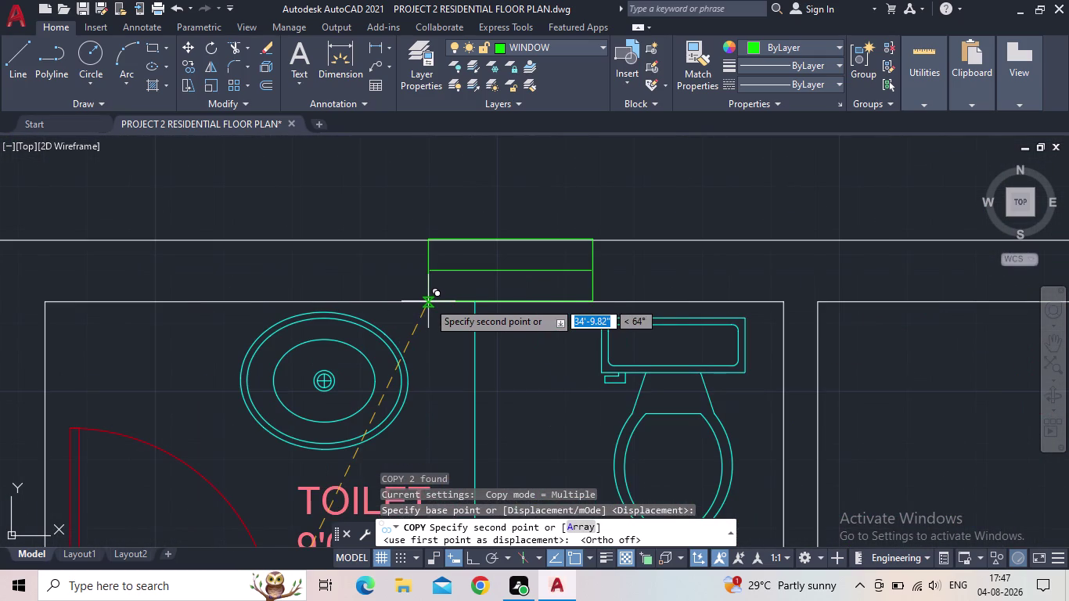
click(416, 303)
Pan across the bedroom, hall, parking and porch, then cancel the copy.
scroll(down, 3)
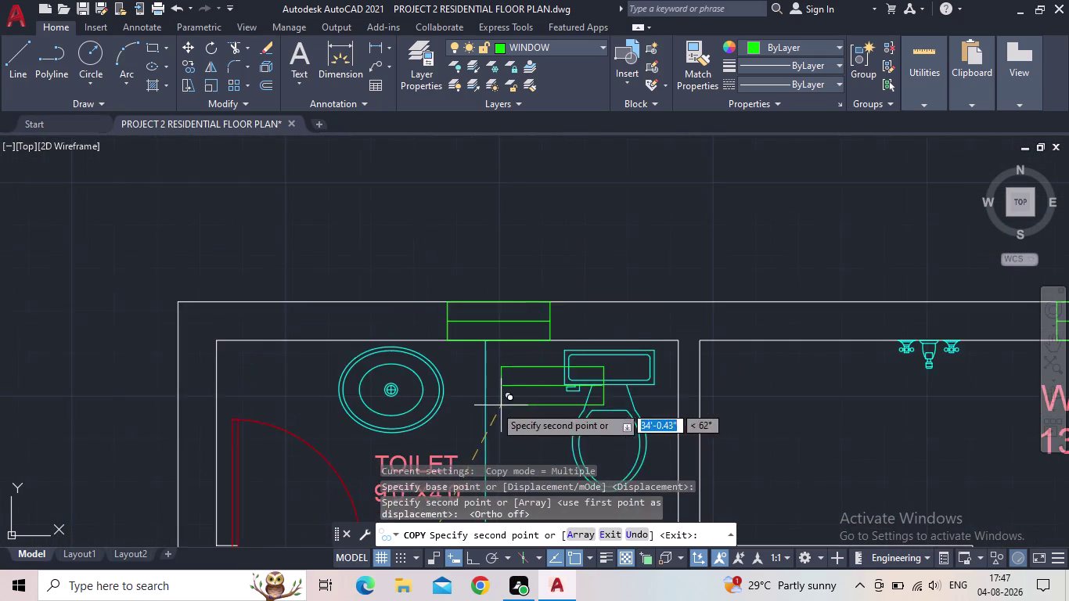
middle_drag(489, 405, 307, 368)
scroll(down, 3)
scroll(down, 3)
middle_drag(498, 392, 299, 232)
middle_drag(375, 379, 397, 319)
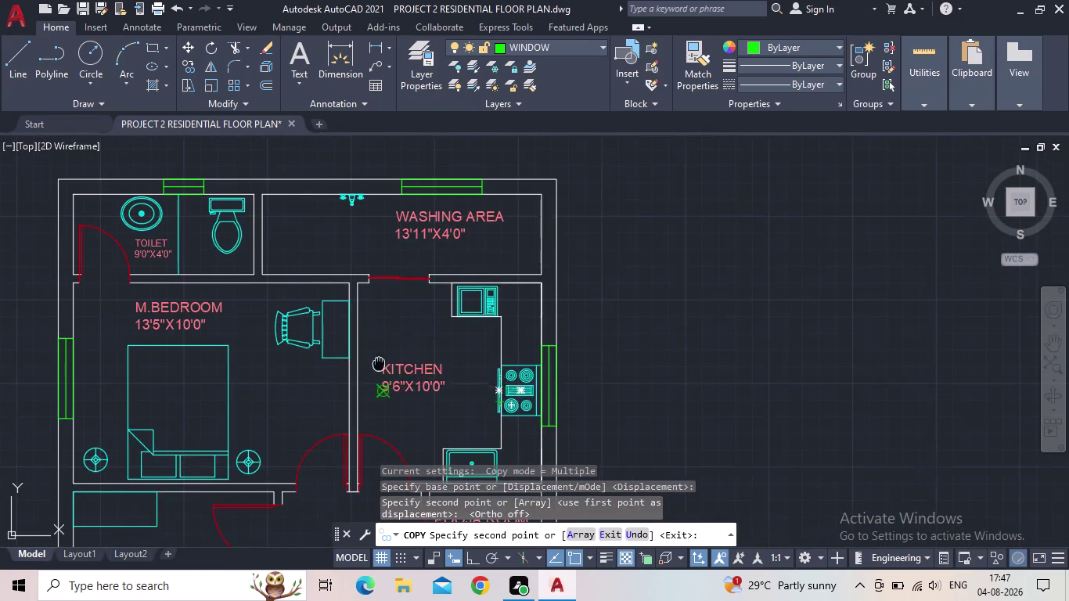
middle_drag(397, 320, 458, 187)
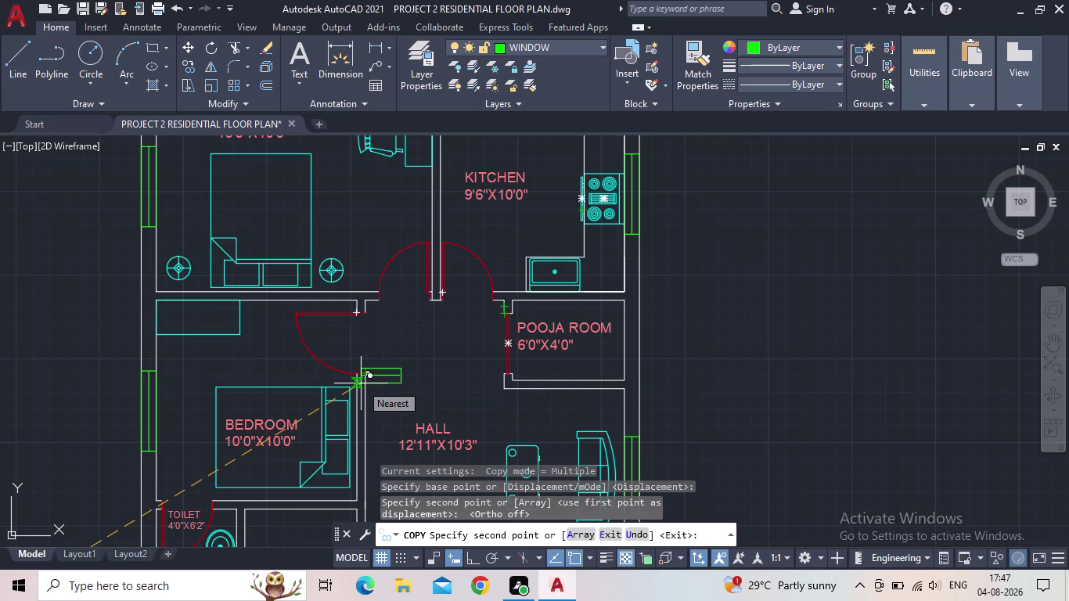
scroll(up, 3)
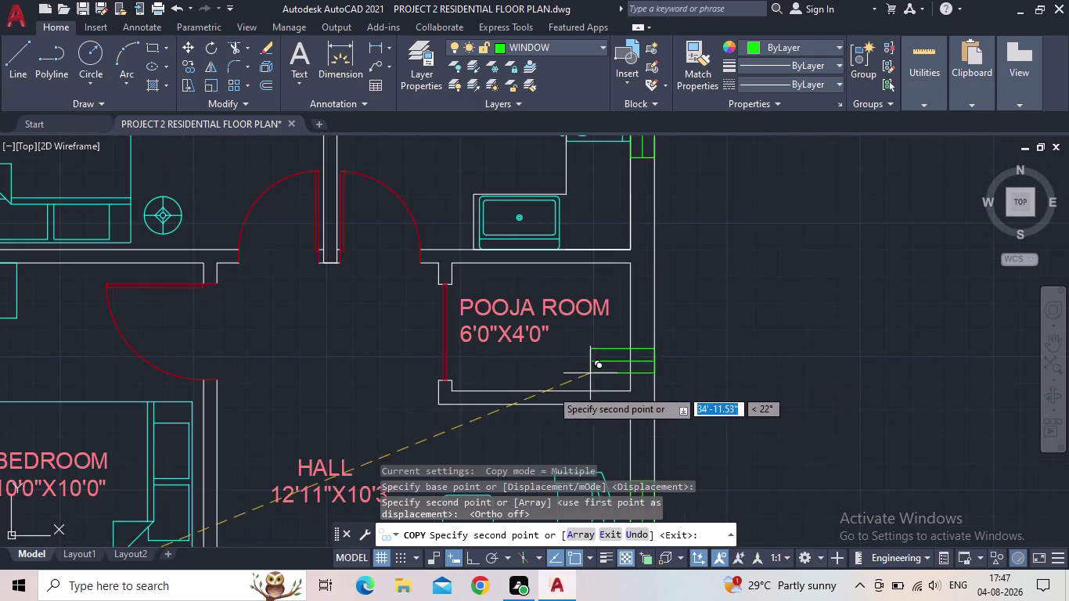
middle_drag(512, 395, 512, 257)
scroll(down, 3)
middle_drag(508, 326, 560, 166)
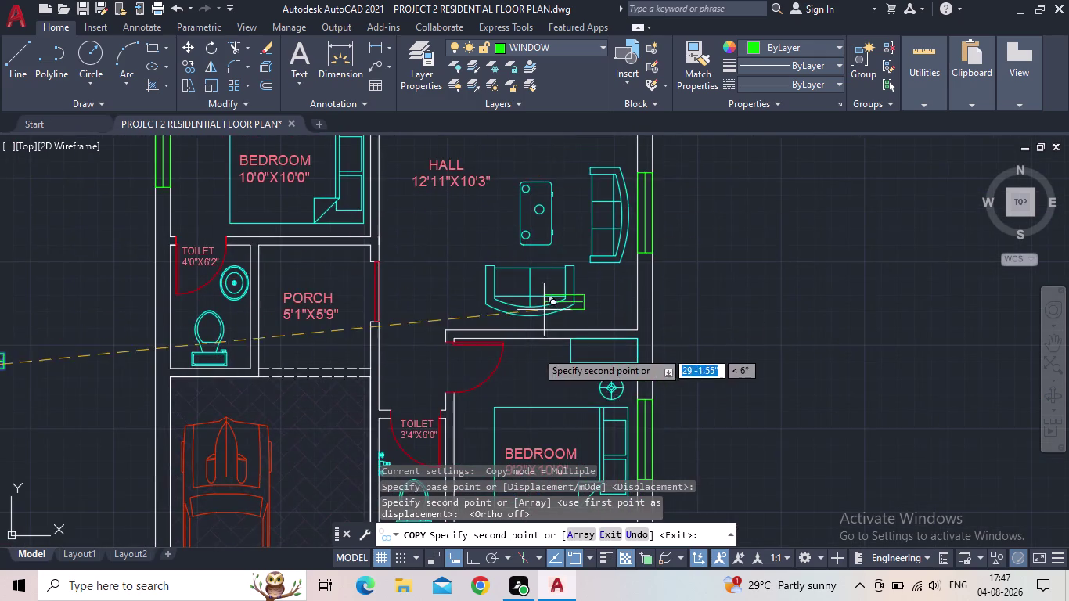
scroll(up, 3)
middle_drag(526, 369, 580, 135)
scroll(down, 3)
scroll(down, 3)
middle_drag(595, 364, 595, 260)
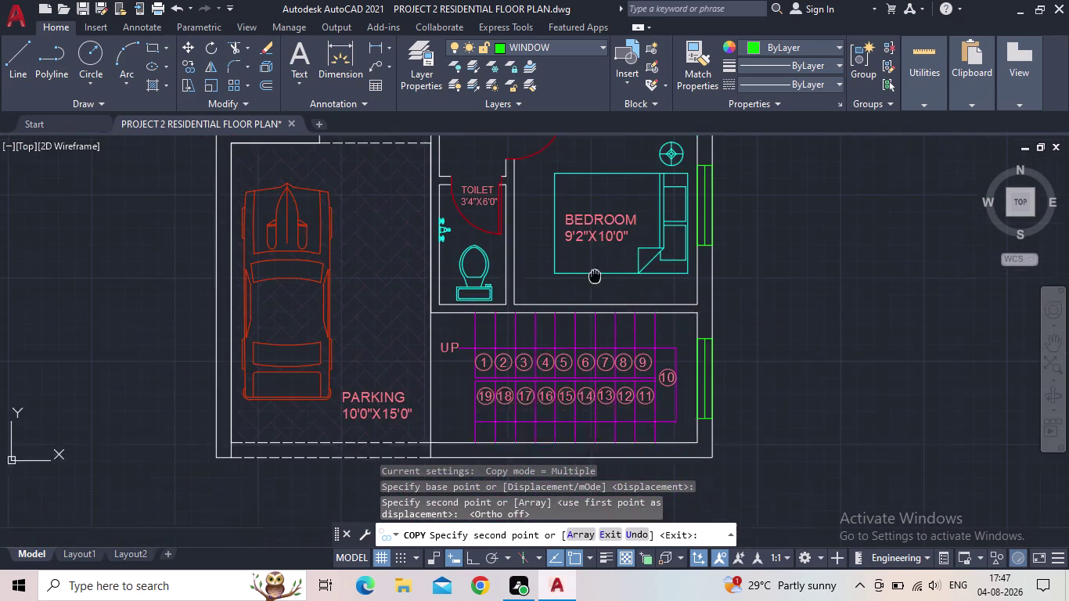
middle_drag(595, 261, 595, 249)
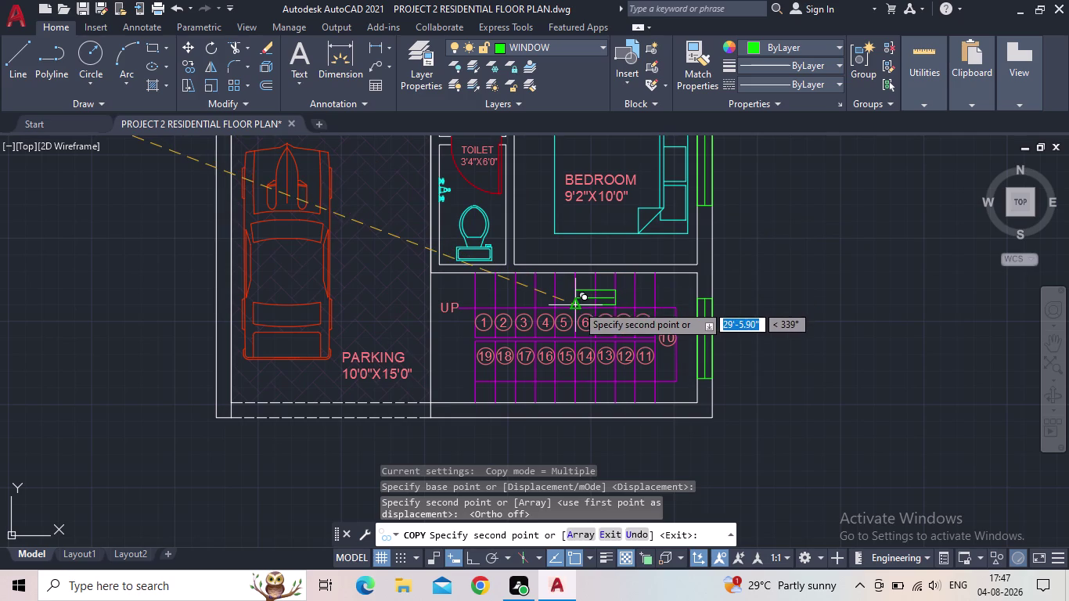
scroll(down, 3)
middle_drag(611, 332, 617, 330)
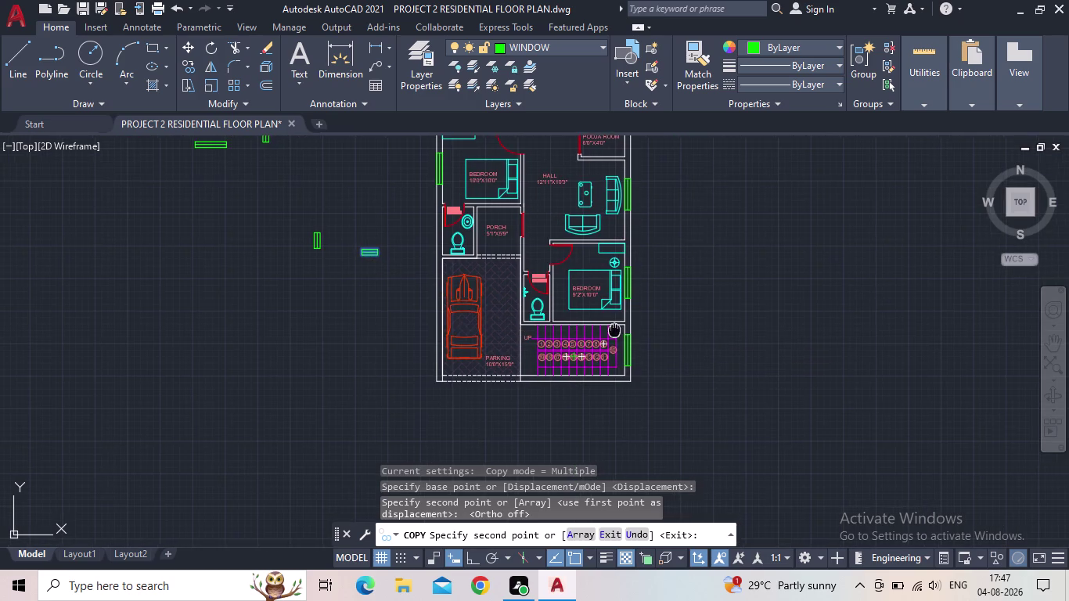
middle_drag(617, 330, 623, 325)
scroll(up, 3)
scroll(down, 3)
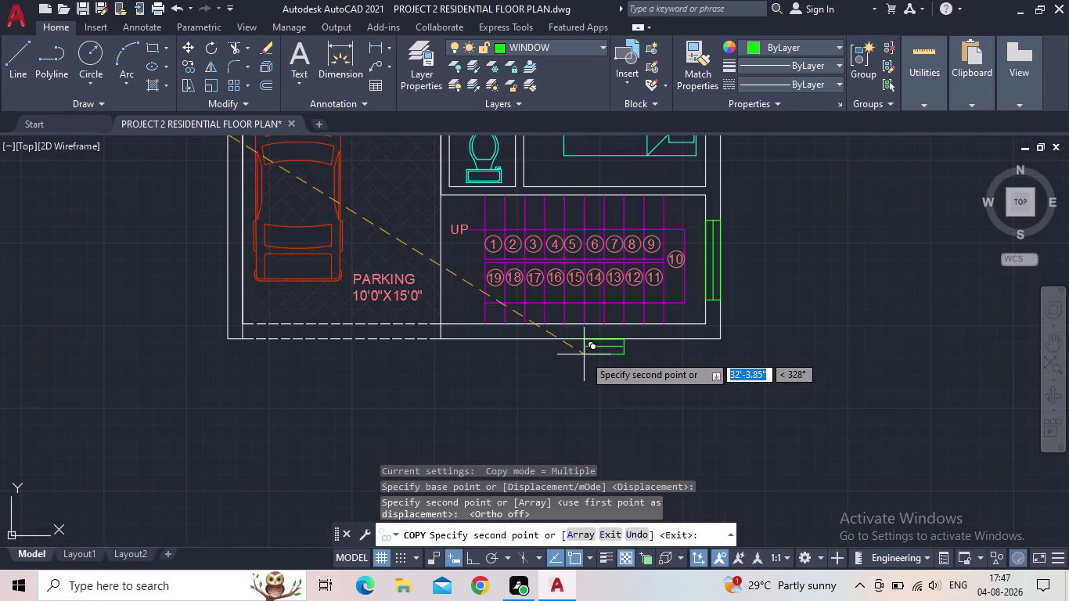
scroll(up, 3)
scroll(up, 3)
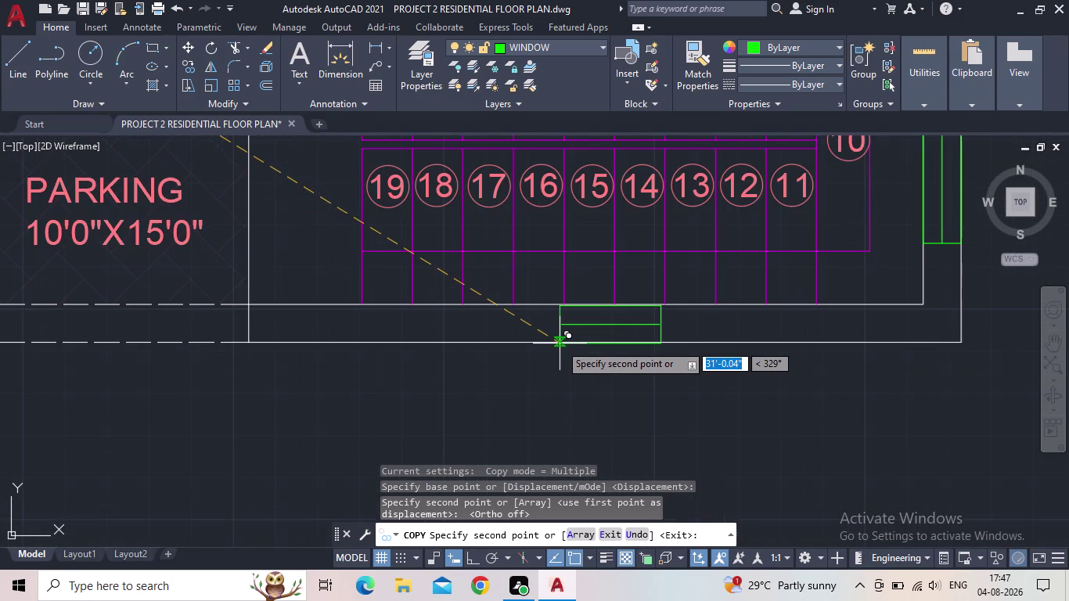
scroll(down, 3)
middle_drag(556, 364, 566, 384)
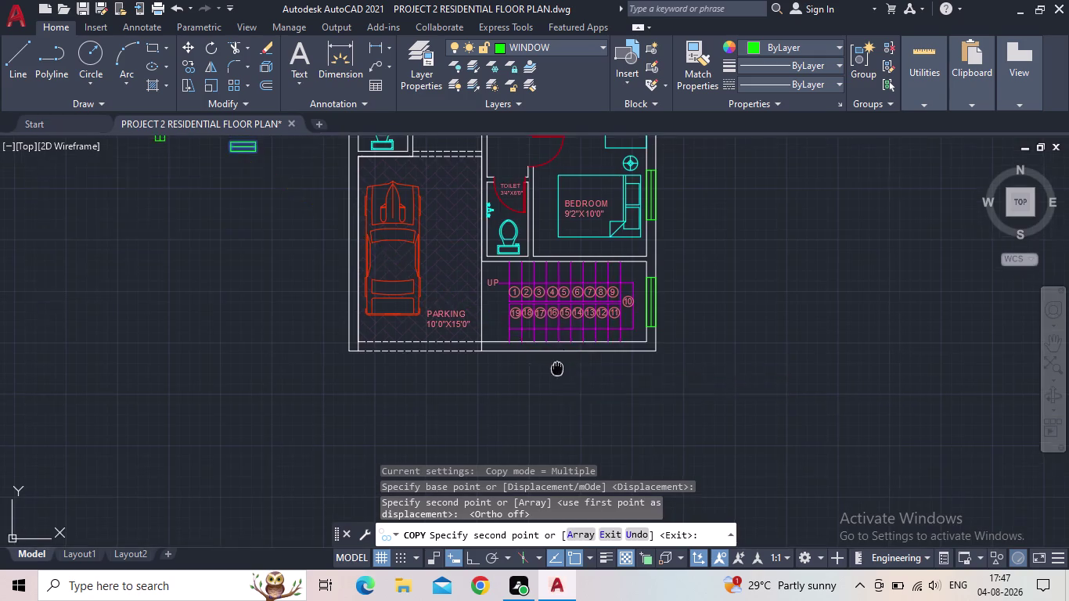
middle_drag(565, 384, 630, 462)
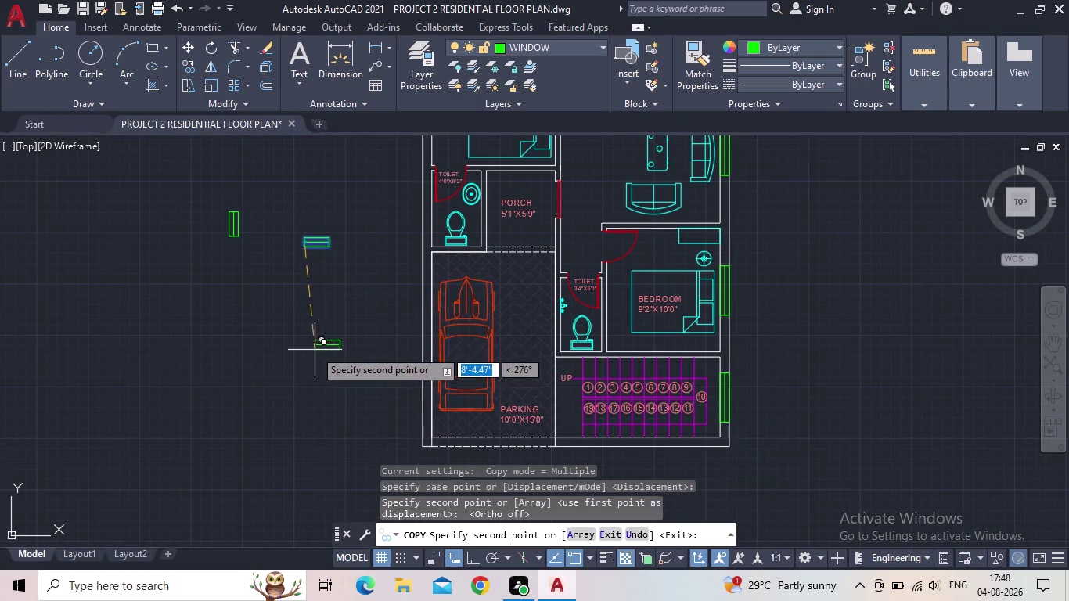
middle_drag(315, 350, 336, 438)
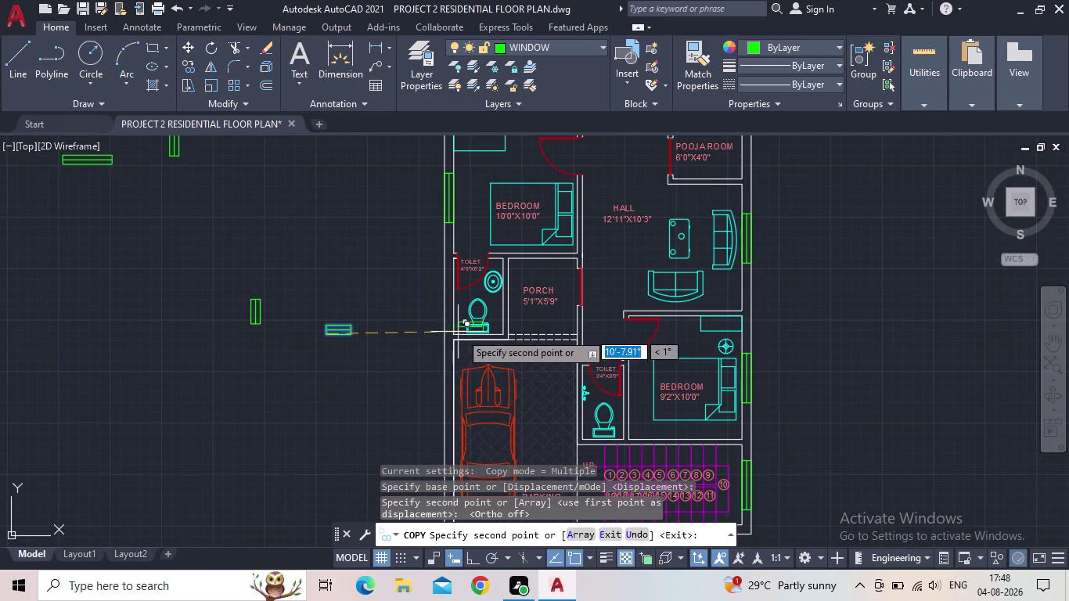
scroll(up, 3)
key(Escape)
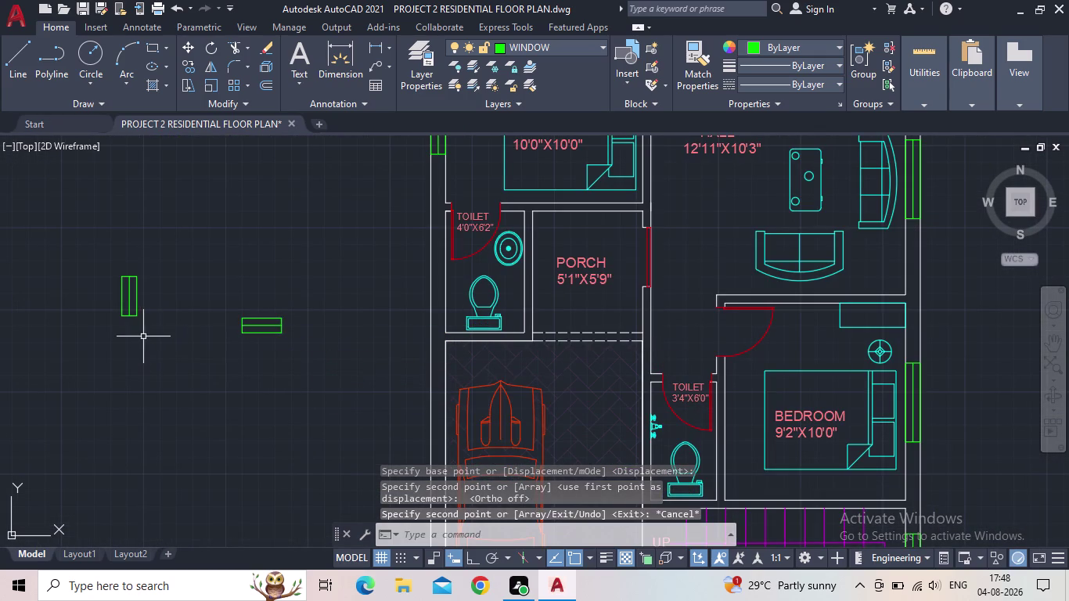
Select the upright green window symbol and start COPY.
click(157, 331)
click(82, 258)
key(c)
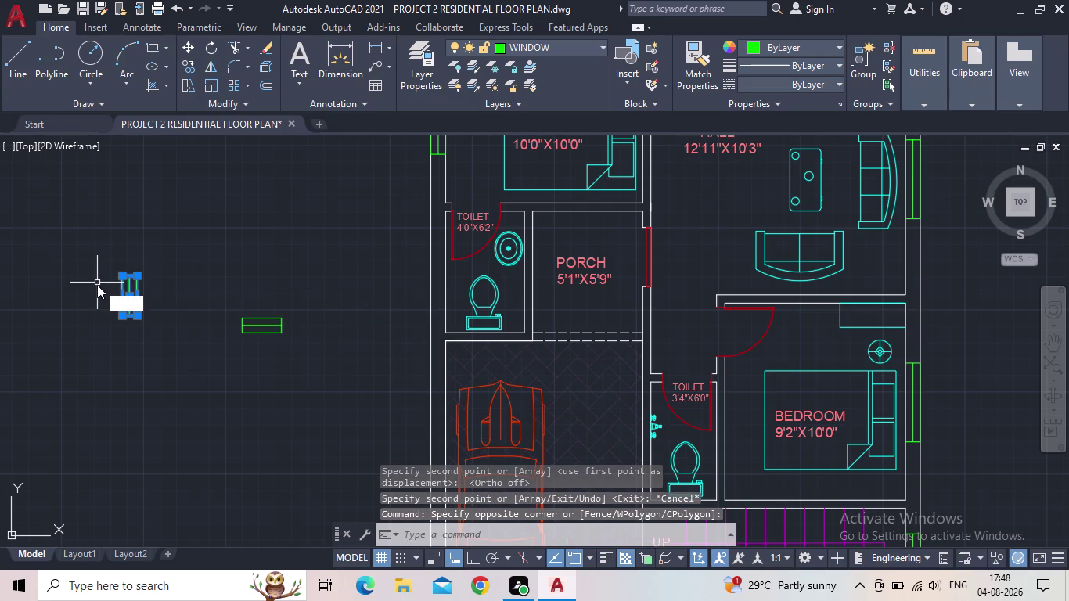
key(i)
key(o)
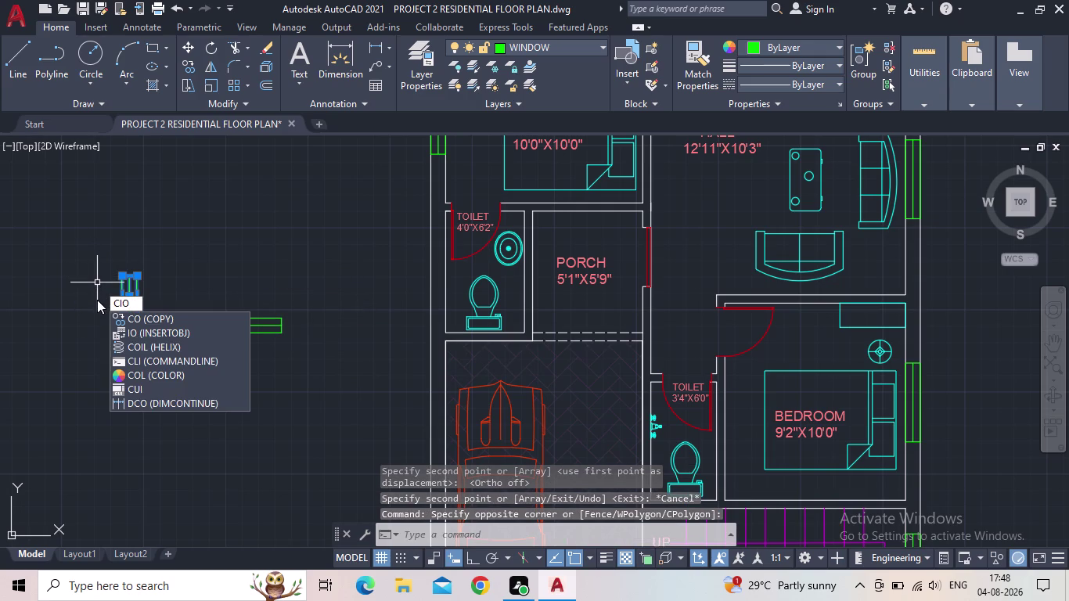
key(BackSpace)
key(BackSpace)
key(o)
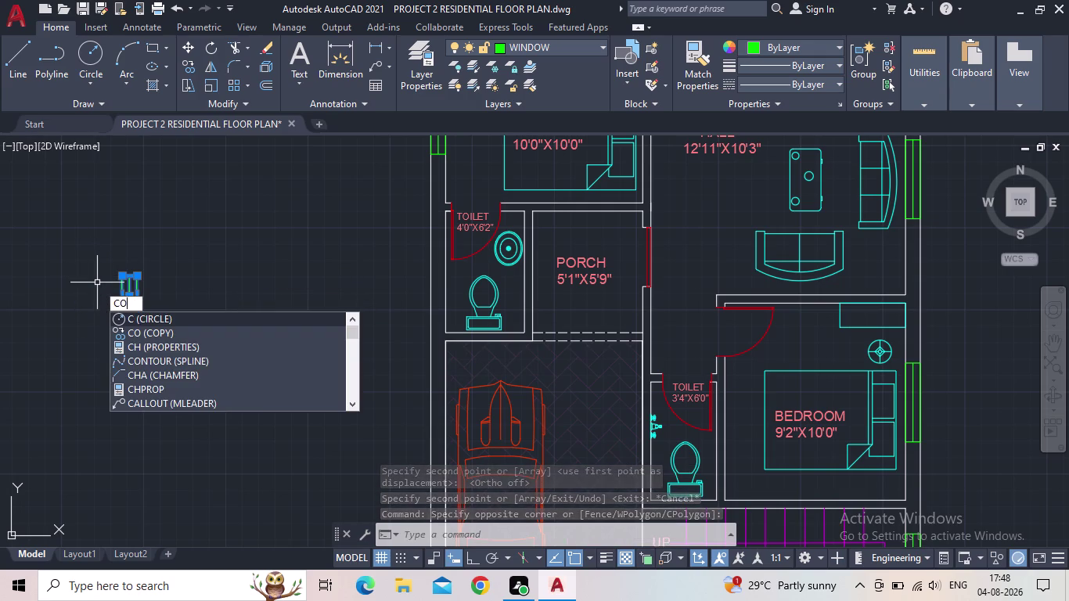
key(Return)
Place a window copy on the toilet's outer wall.
drag(126, 316, 134, 314)
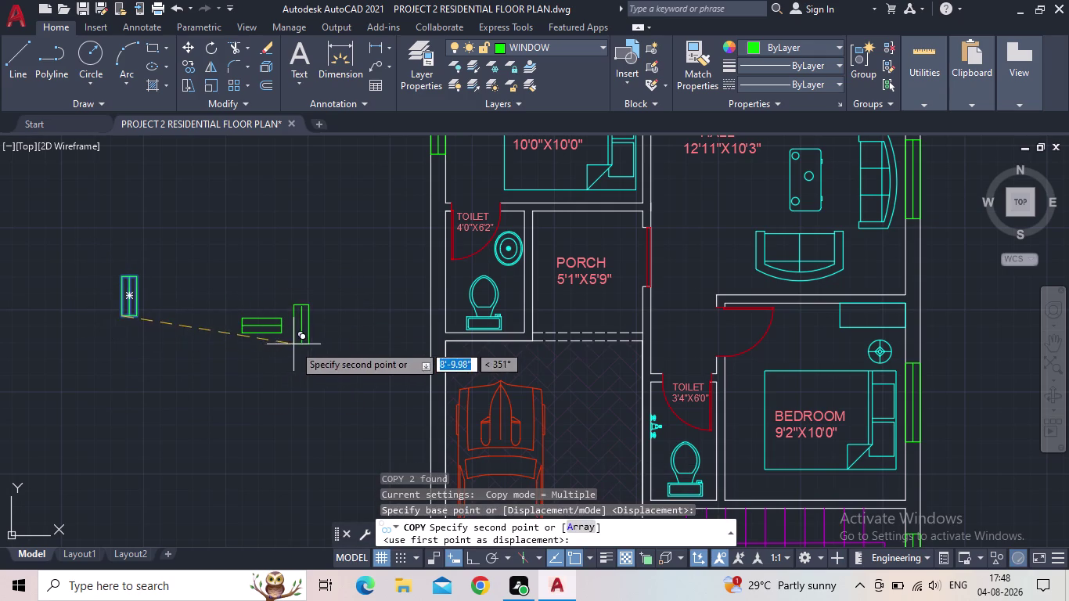
middle_drag(294, 345, 293, 354)
scroll(down, 3)
middle_drag(313, 413, 361, 374)
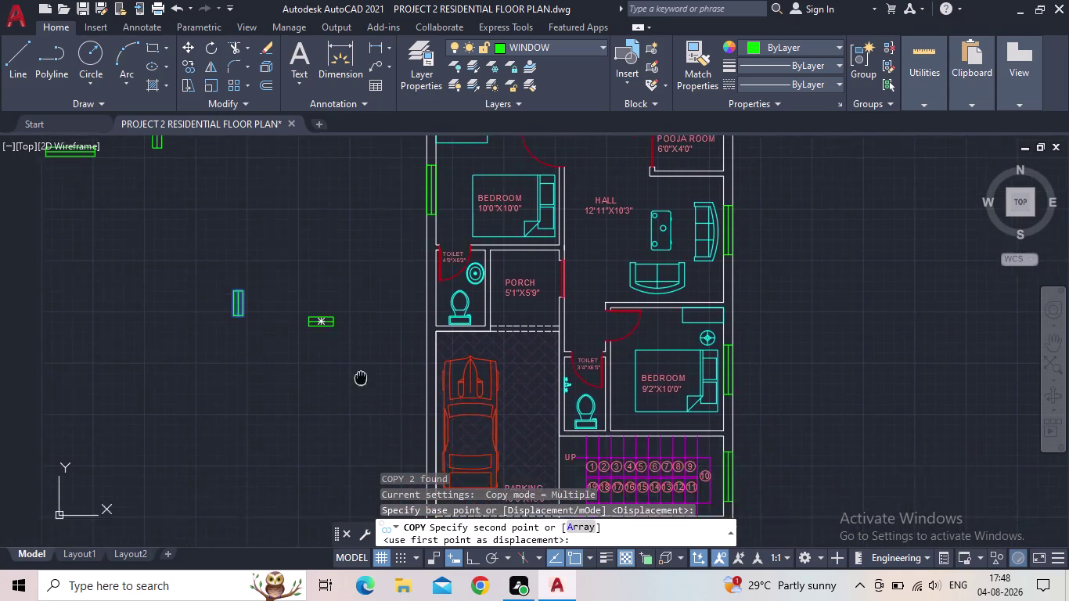
middle_drag(361, 375, 361, 370)
scroll(up, 3)
middle_drag(423, 366, 420, 227)
scroll(down, 3)
middle_drag(407, 257, 362, 440)
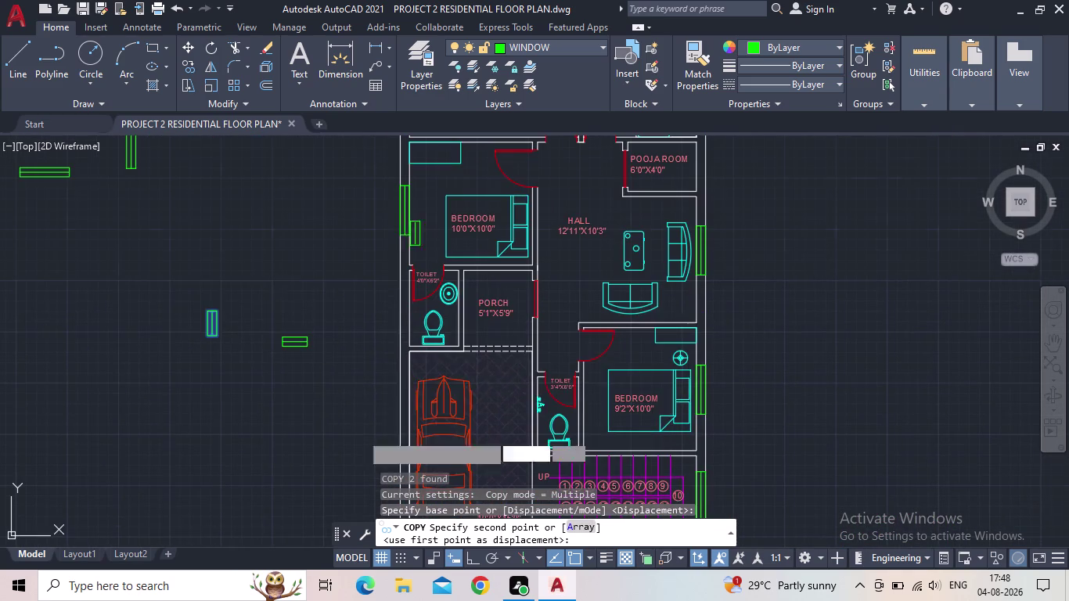
scroll(up, 3)
scroll(up, 3)
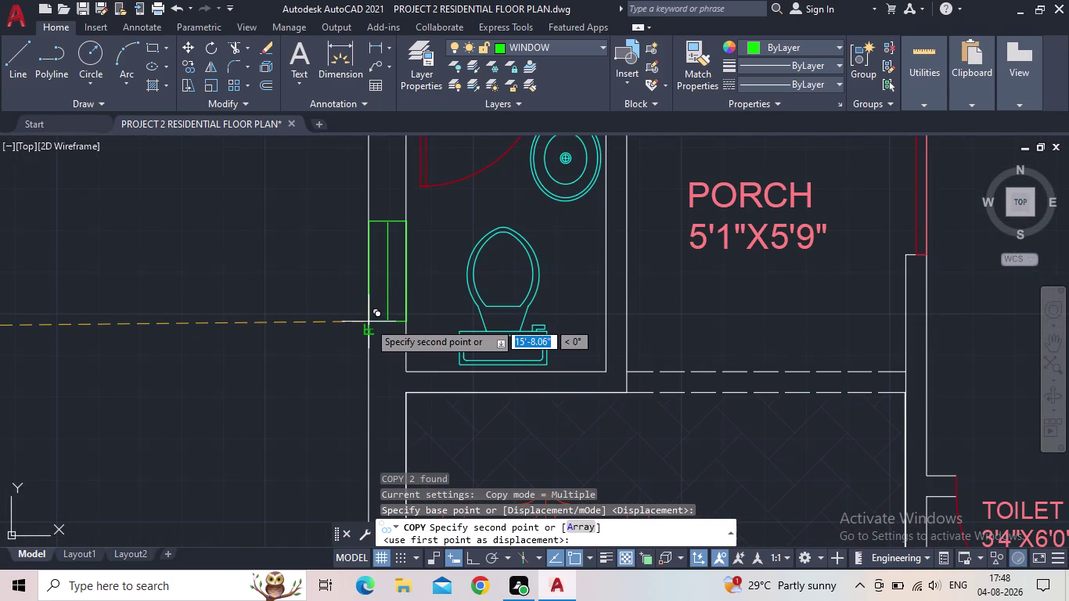
click(369, 322)
Place another window copy on the pooja room wall.
middle_drag(277, 329, 270, 373)
scroll(down, 3)
middle_drag(255, 361, 254, 388)
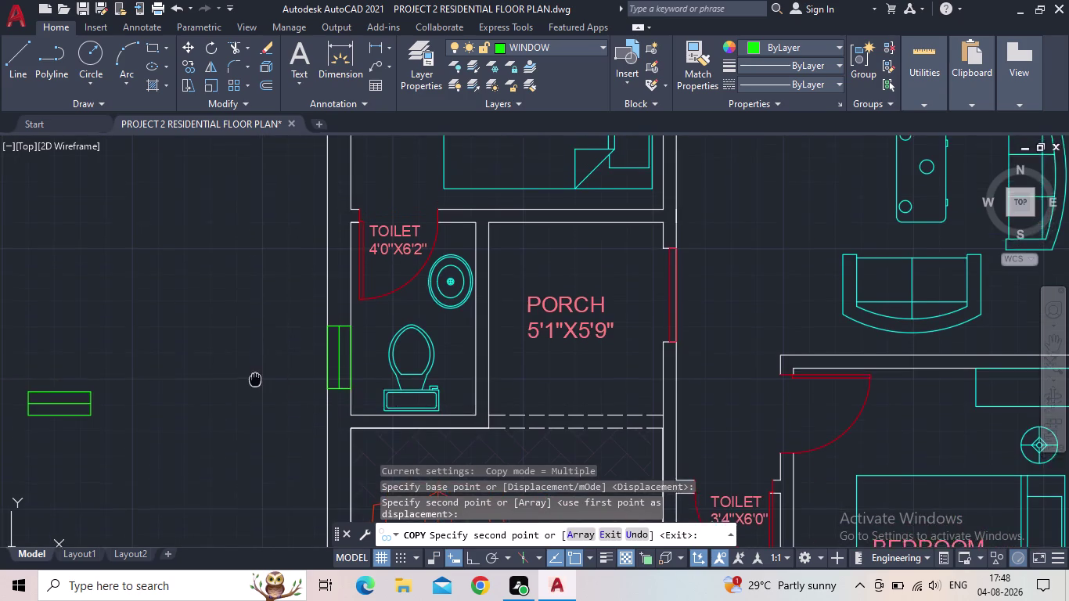
middle_drag(254, 388, 247, 448)
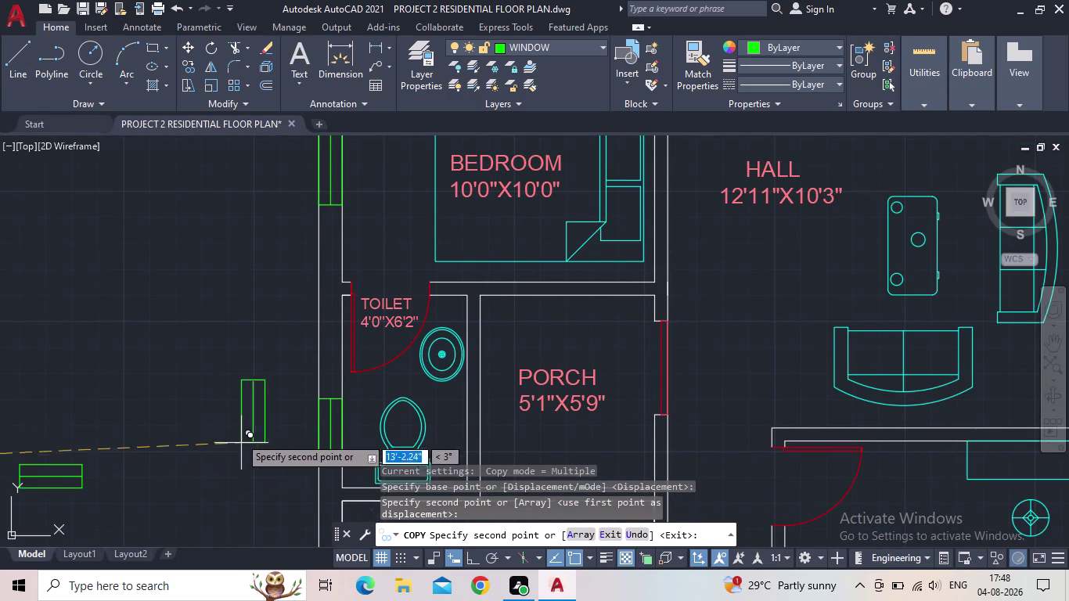
middle_drag(235, 426, 233, 455)
scroll(down, 3)
middle_drag(245, 406, 263, 476)
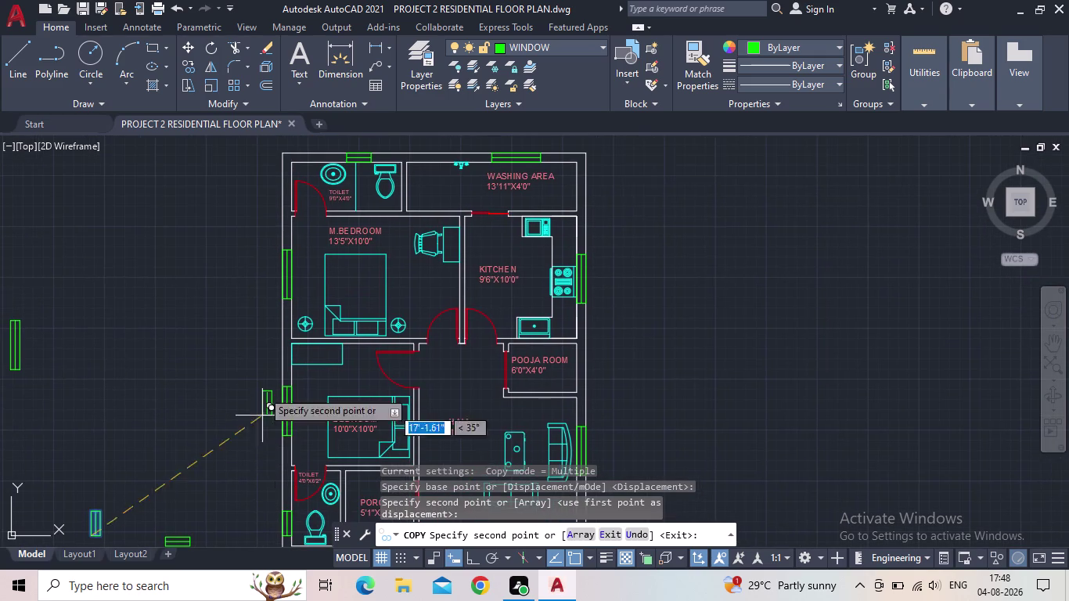
middle_drag(209, 317, 176, 308)
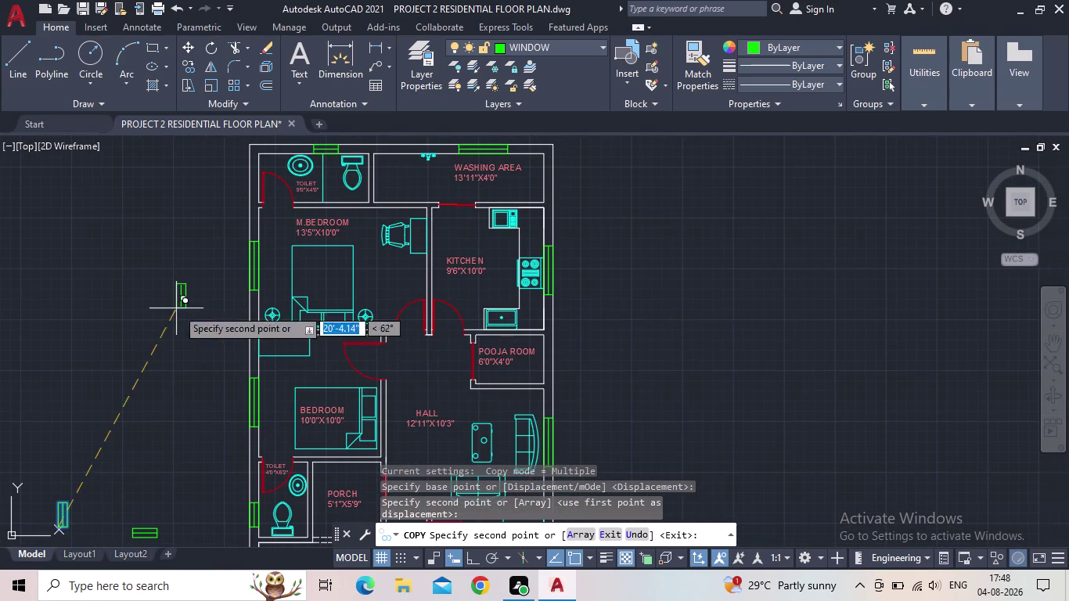
middle_drag(556, 363, 559, 314)
scroll(up, 3)
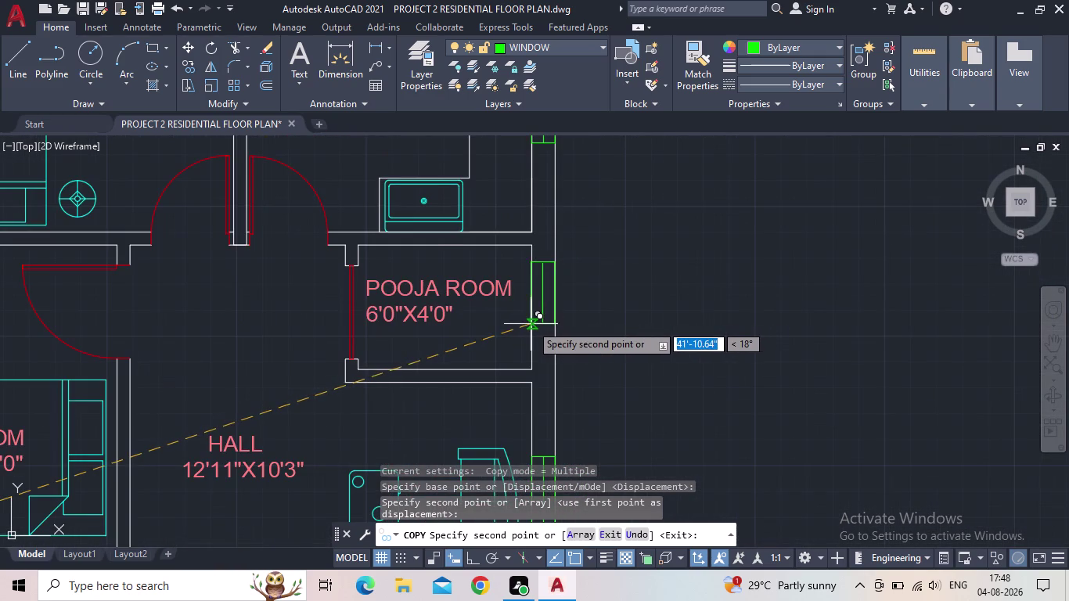
scroll(up, 3)
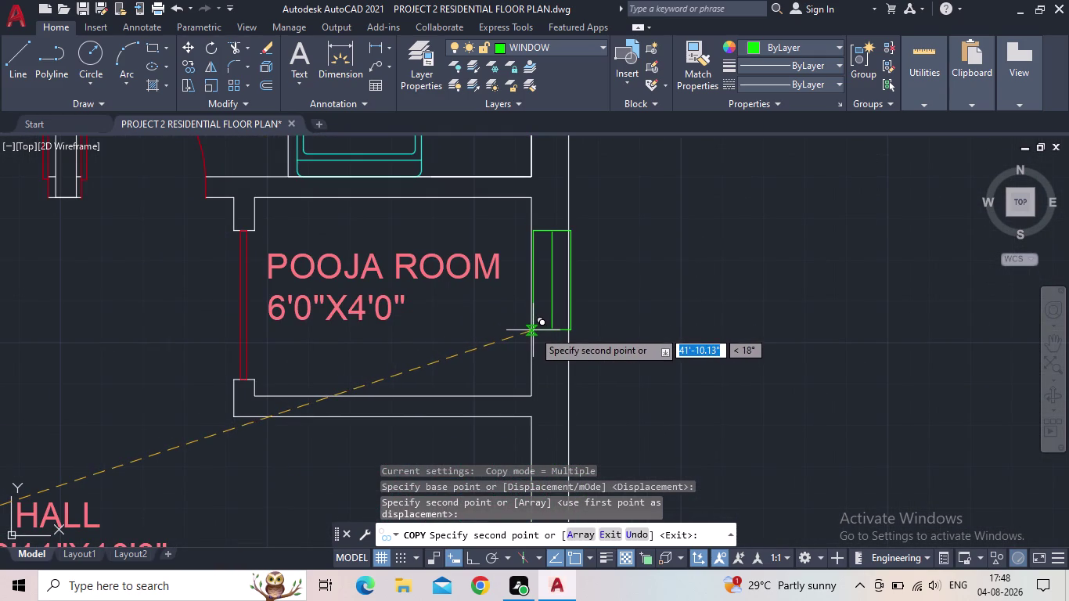
click(532, 330)
Look over the parking, bedroom and porch areas, then end the copy command.
scroll(down, 3)
middle_drag(575, 346, 578, 241)
scroll(down, 3)
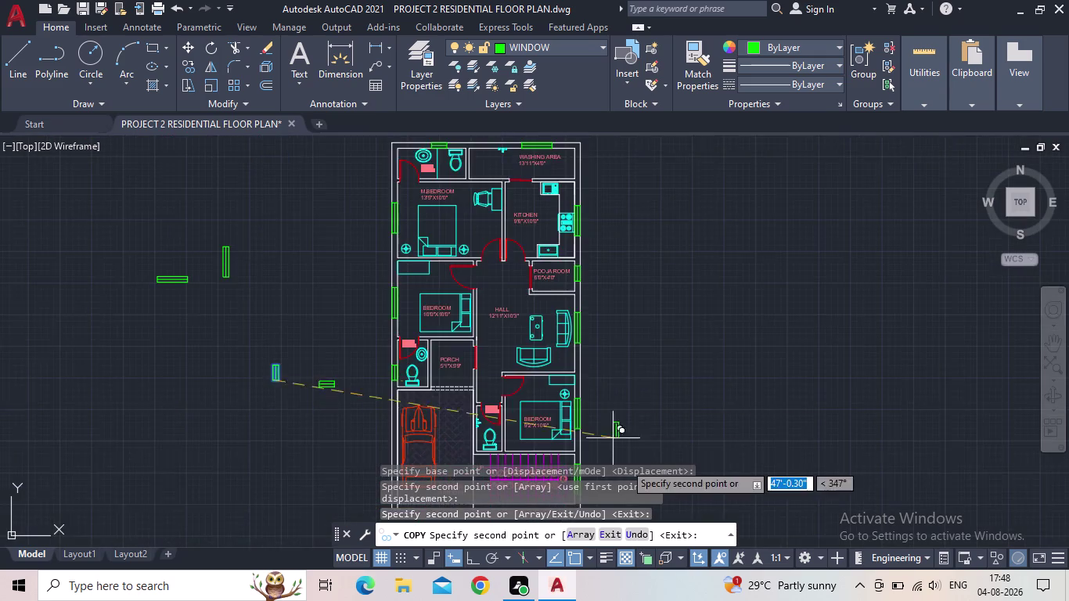
middle_drag(626, 460, 629, 337)
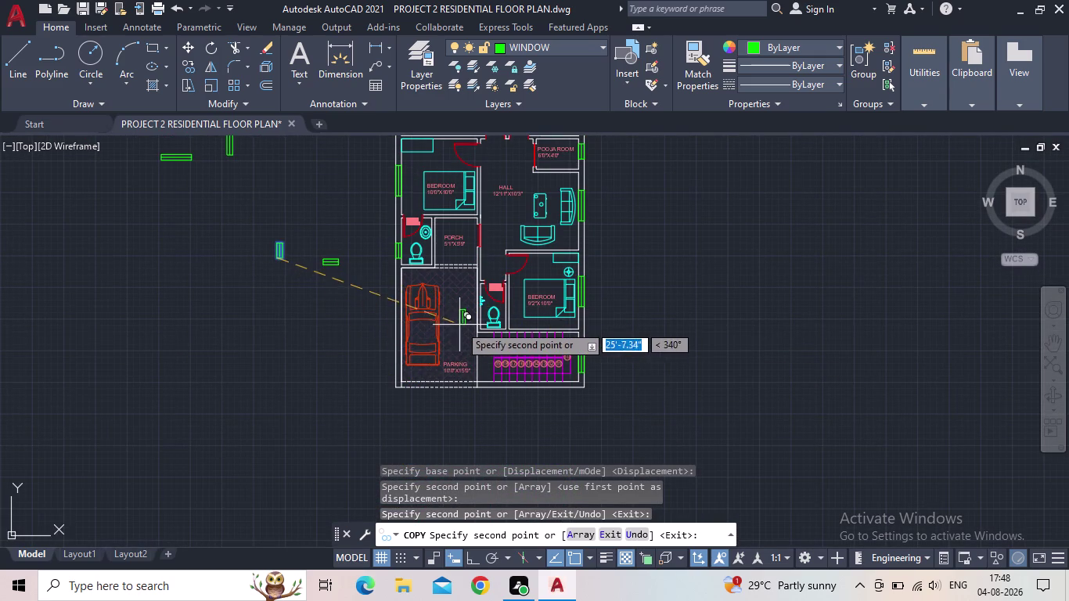
scroll(up, 3)
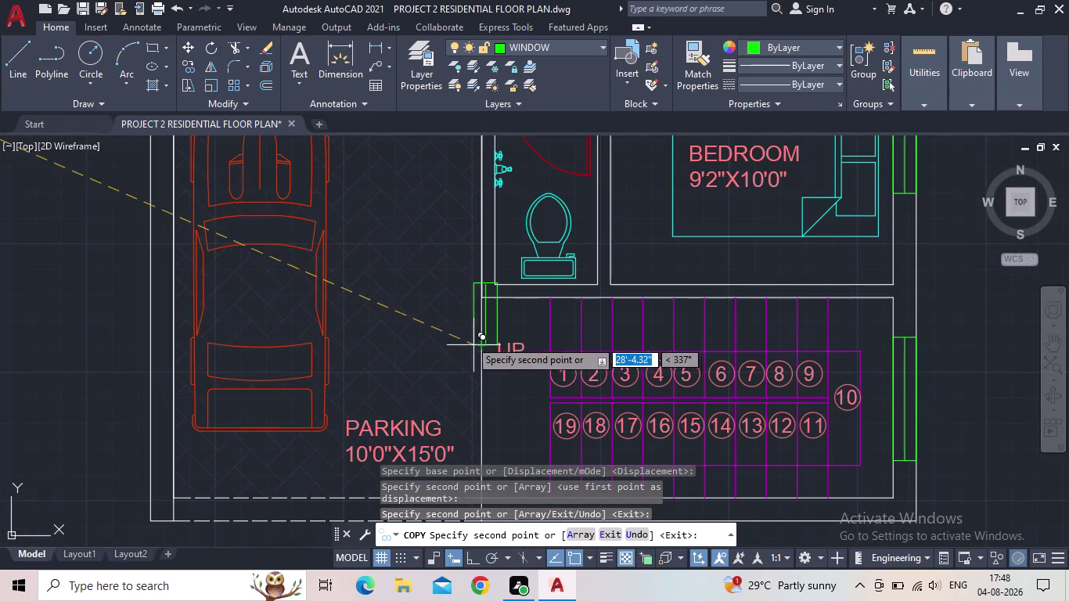
scroll(down, 3)
middle_drag(59, 360, 114, 480)
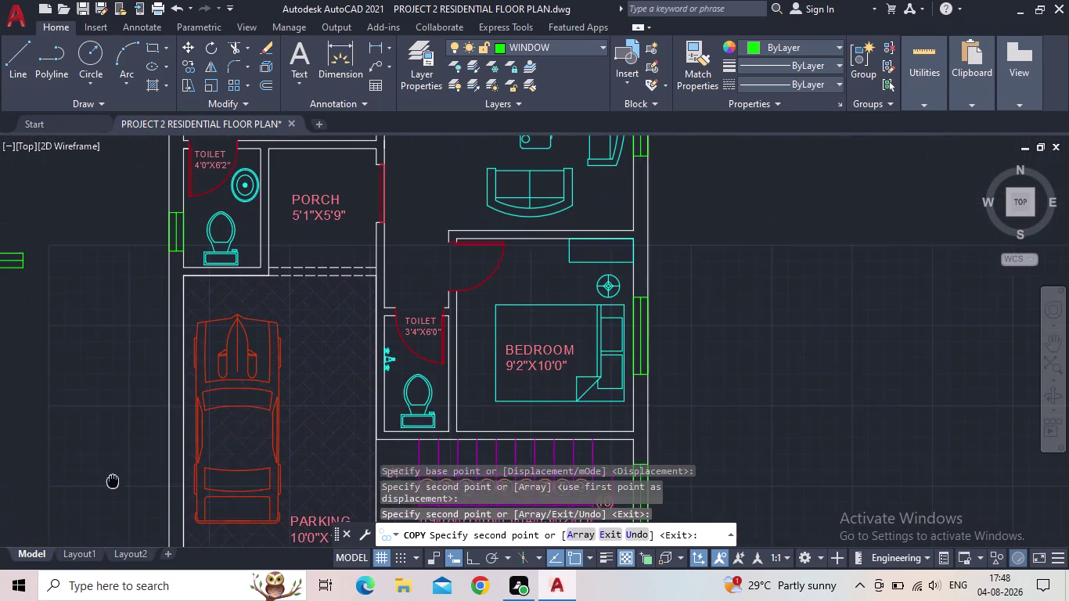
middle_drag(113, 479, 116, 479)
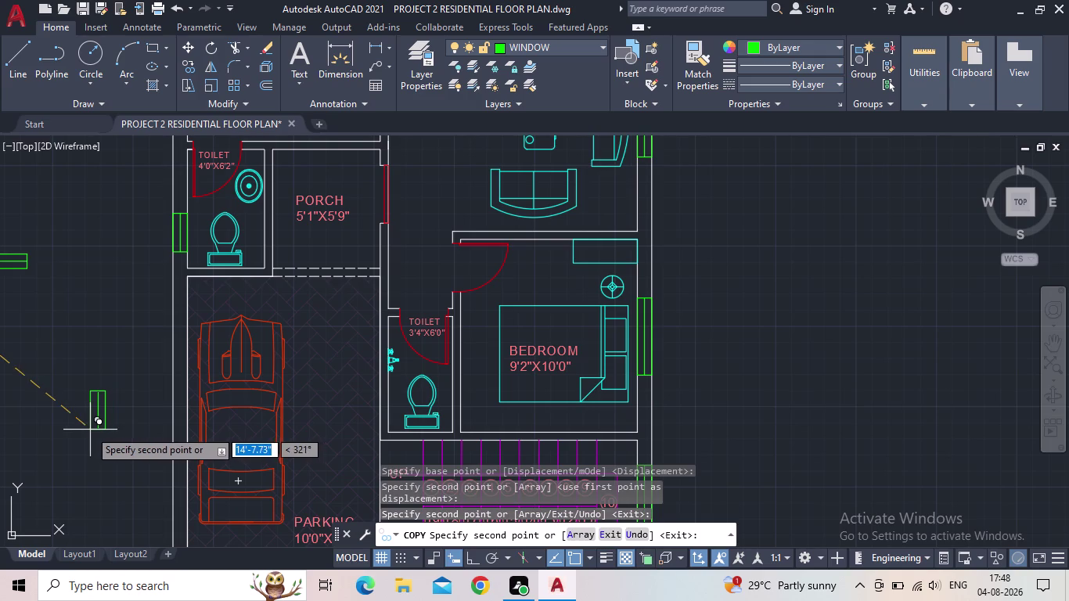
key(Escape)
middle_drag(92, 380, 95, 364)
scroll(down, 3)
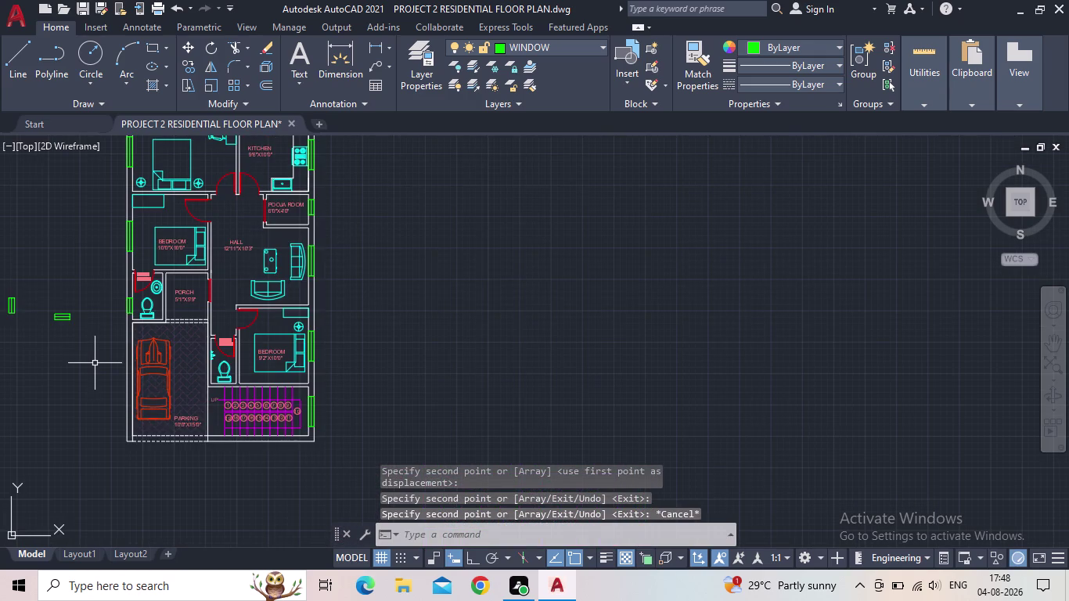
Start a rectangle with its first corner left of the plan.
text(RE)
key(c)
key(space)
drag(51, 367, 54, 376)
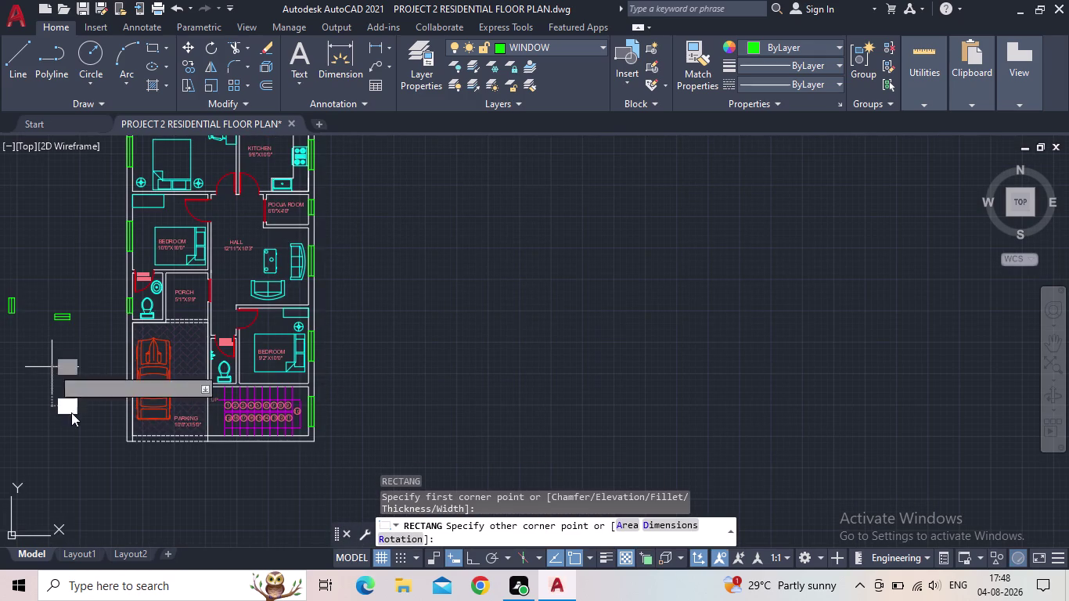
middle_drag(90, 427, 202, 383)
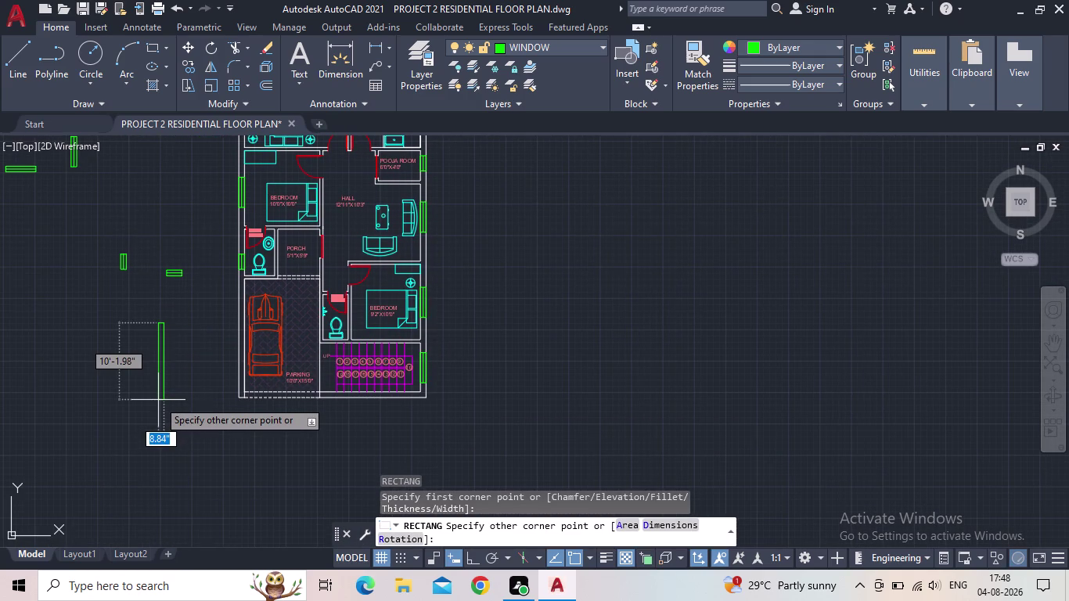
Give the rectangle exact dimensions of 5" by 2' and place it beside the plan.
key(d)
key(Return)
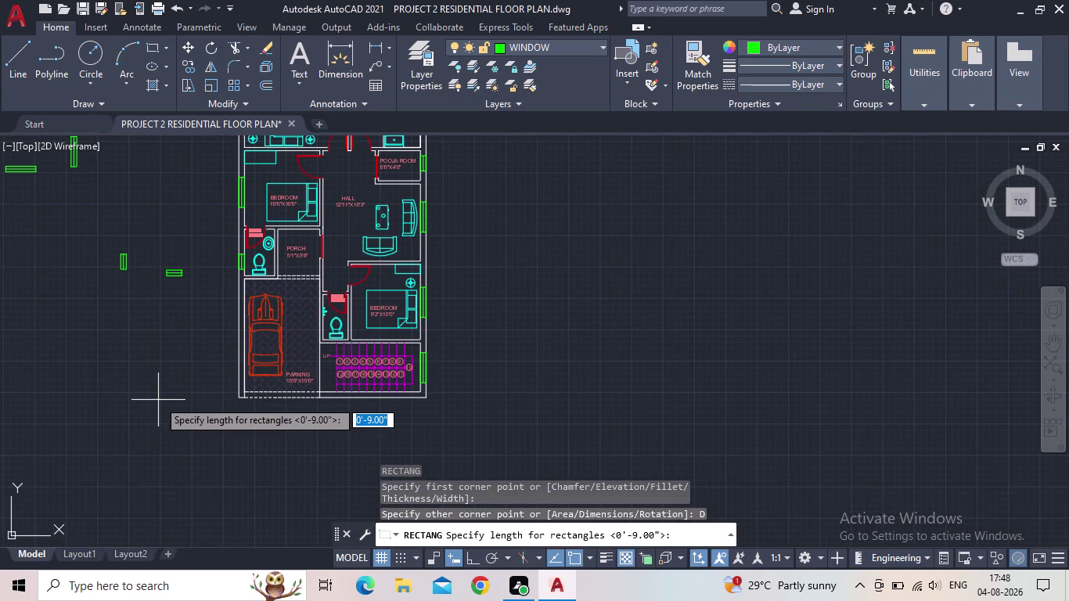
key(5)
key(shift+quotedbl)
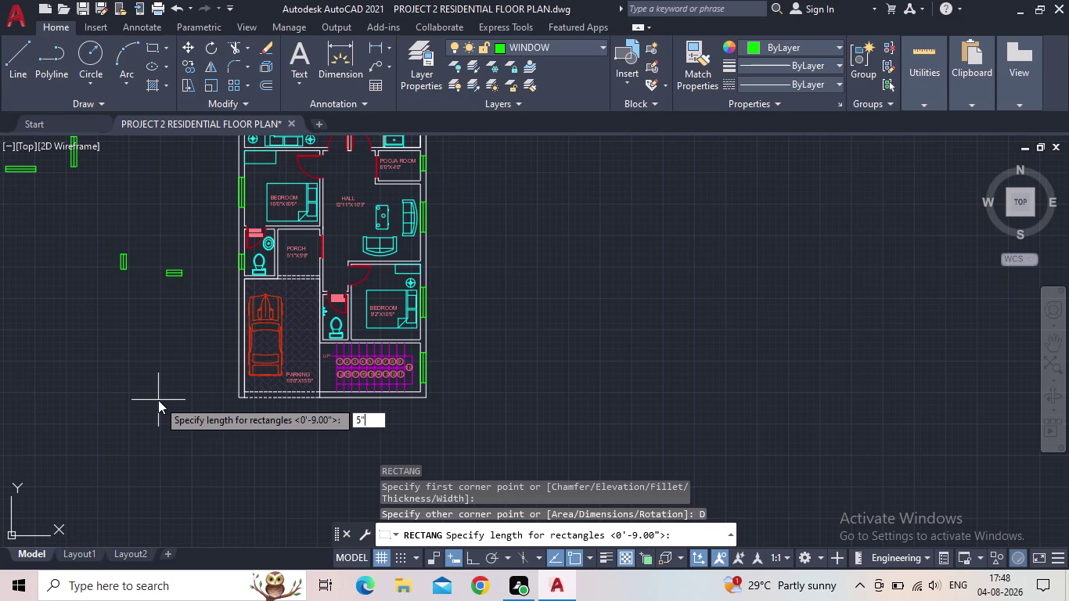
key(Return)
text(2)
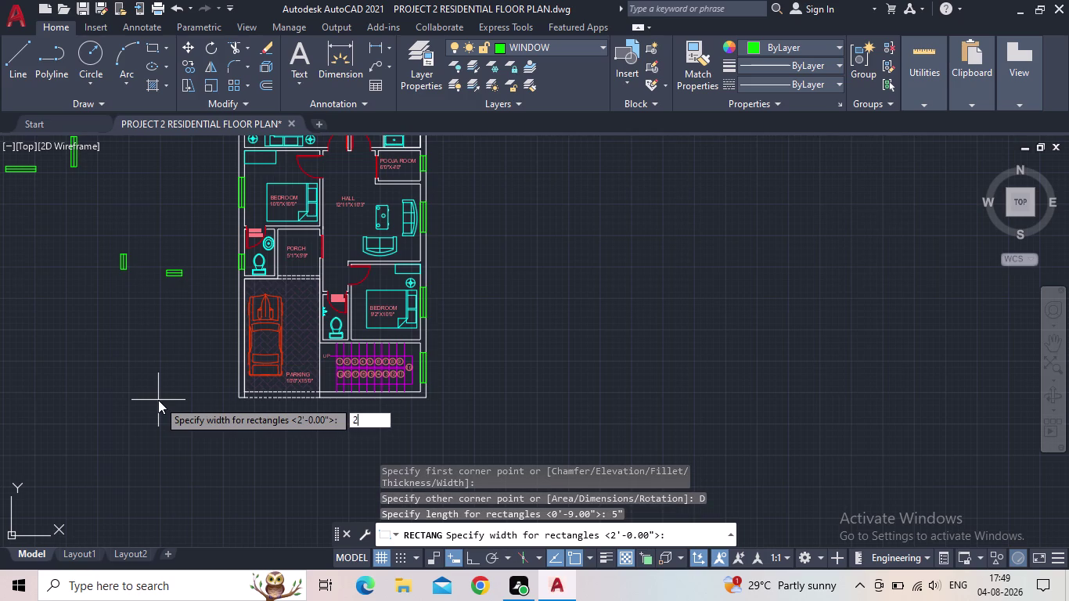
text(')
key(Return)
click(158, 400)
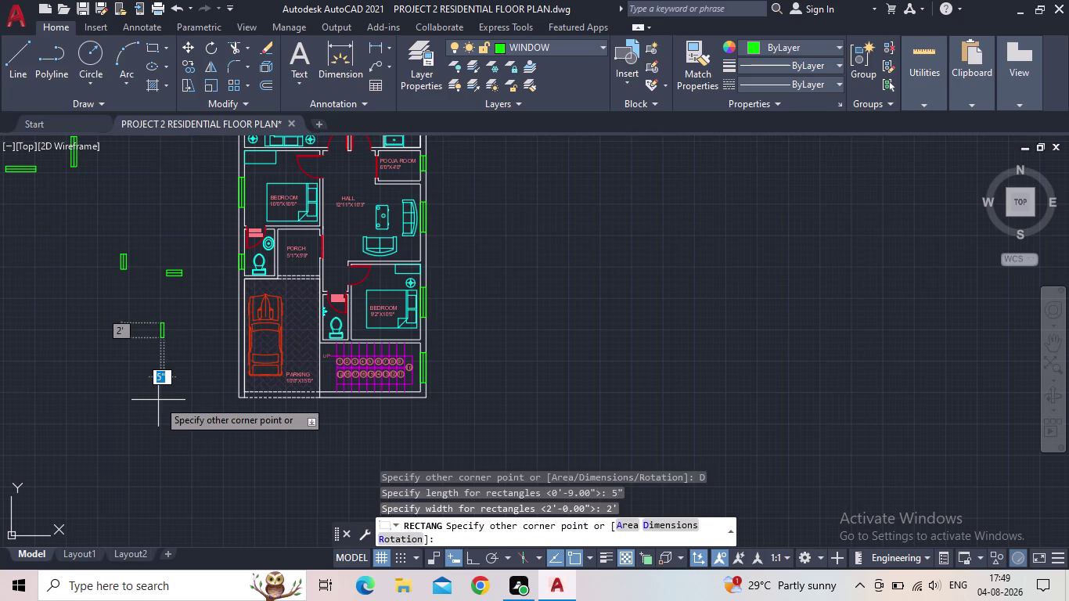
scroll(up, 3)
click(231, 347)
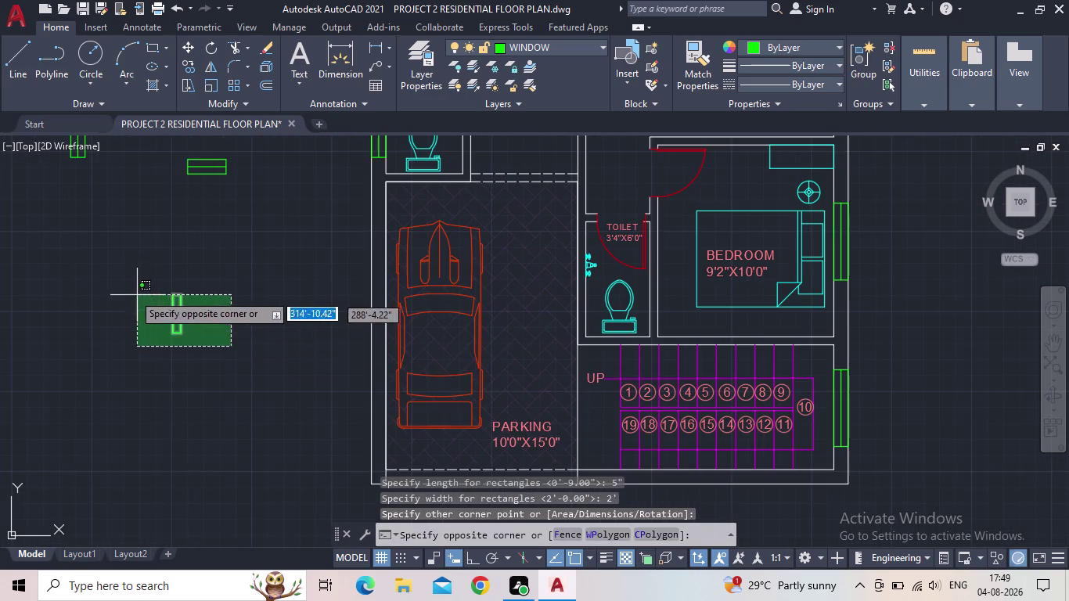
Rotate the new rectangle 270° so it lies horizontally.
click(132, 294)
key(r)
key(o)
key(Return)
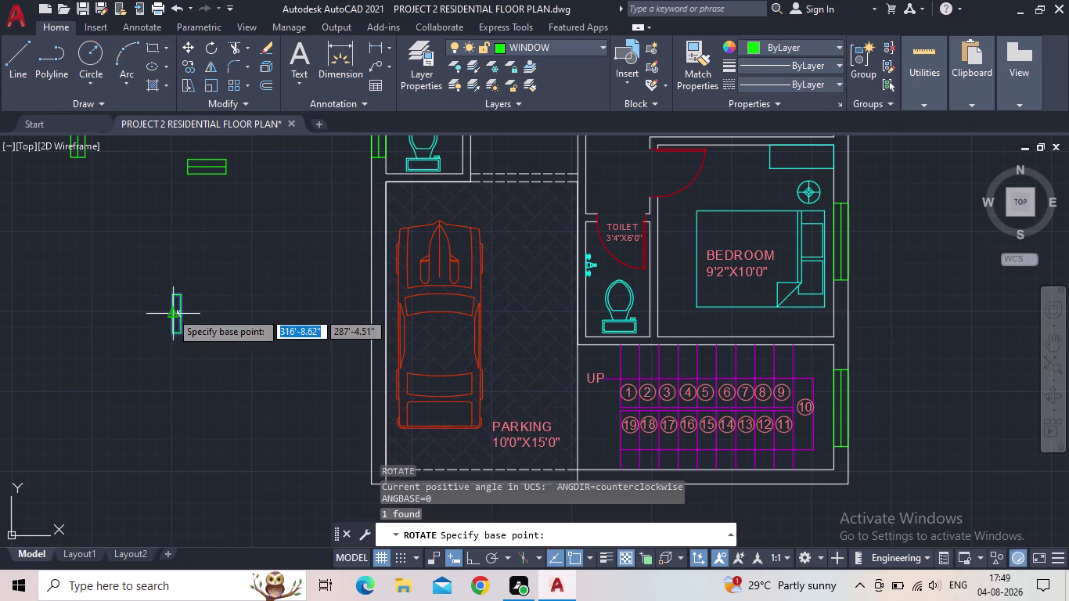
click(472, 562)
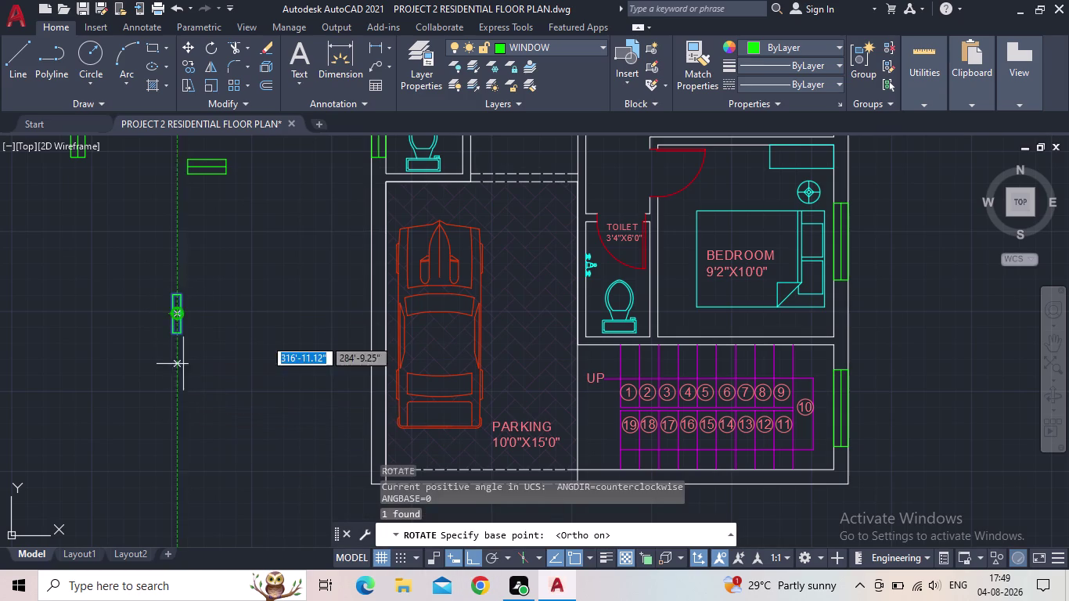
click(169, 333)
click(171, 266)
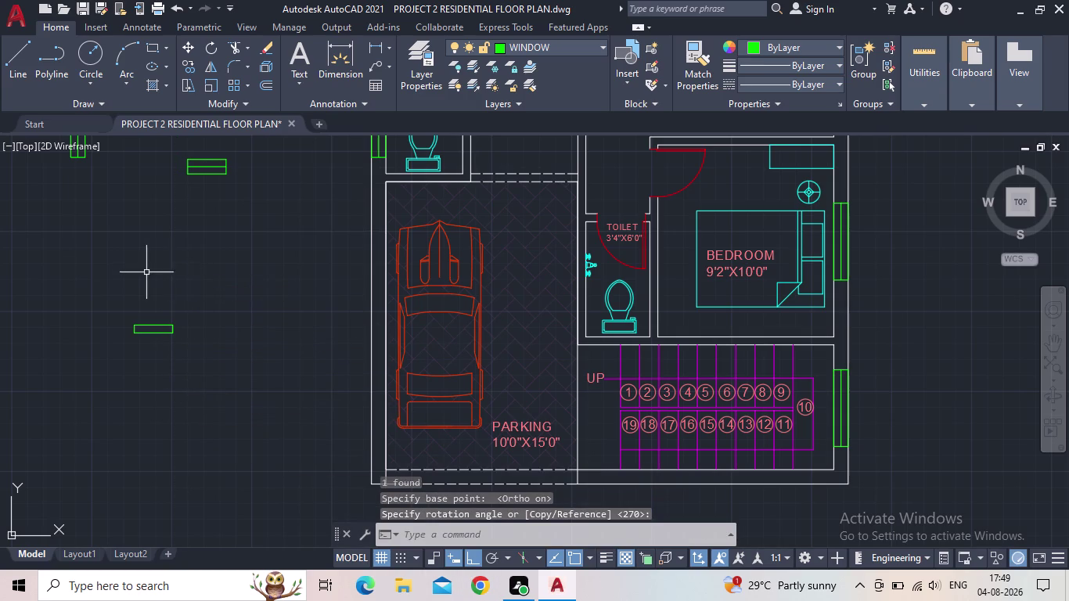
key(Escape)
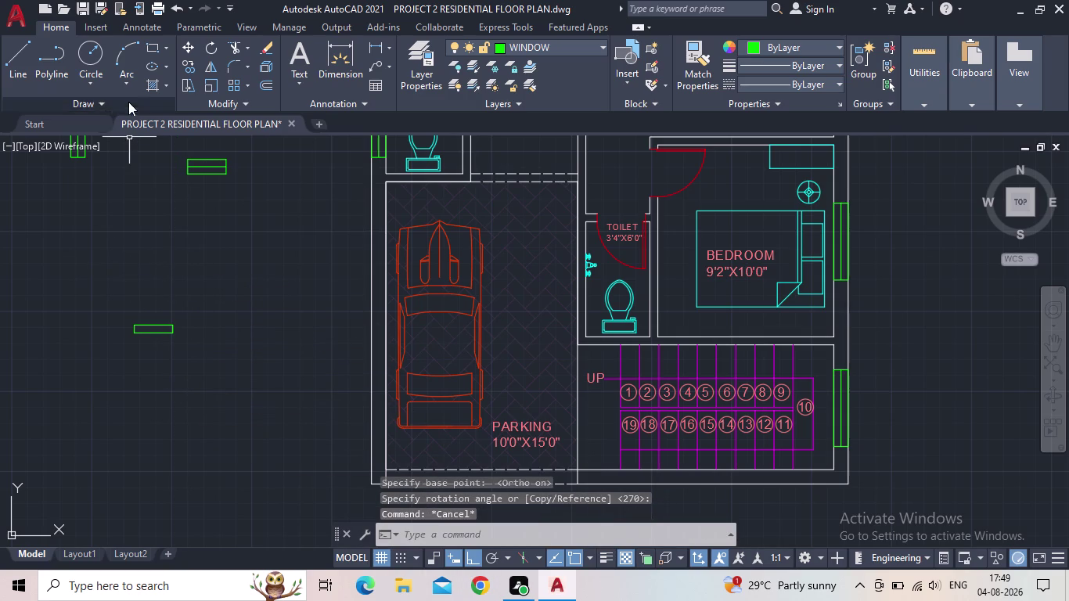
click(10, 63)
Draw a dividing line across the rectangle from its left edge to its right edge.
scroll(up, 3)
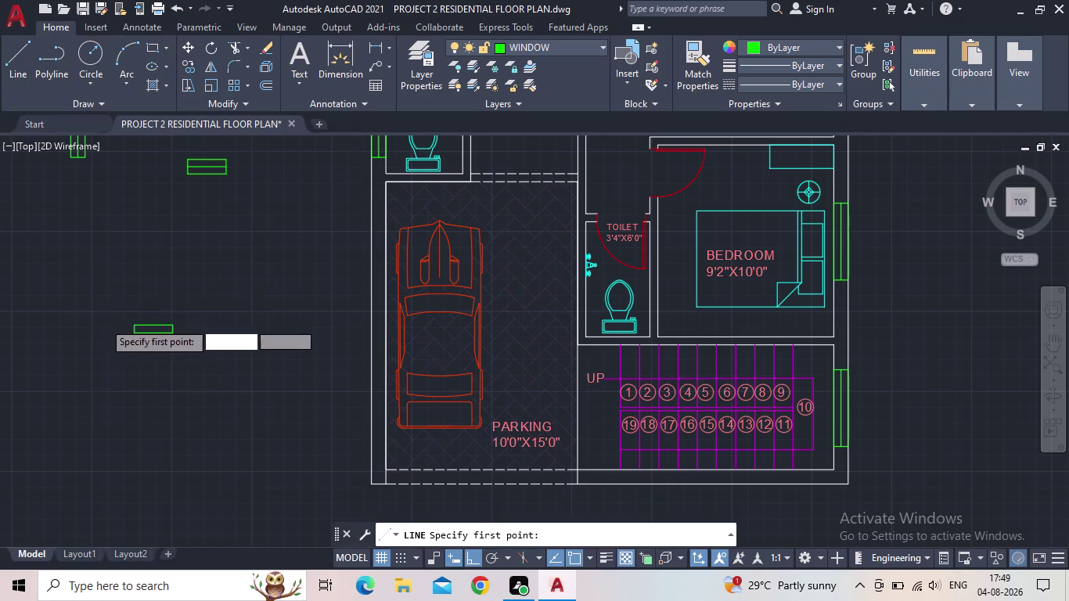
scroll(up, 3)
scroll(up, 3)
click(241, 352)
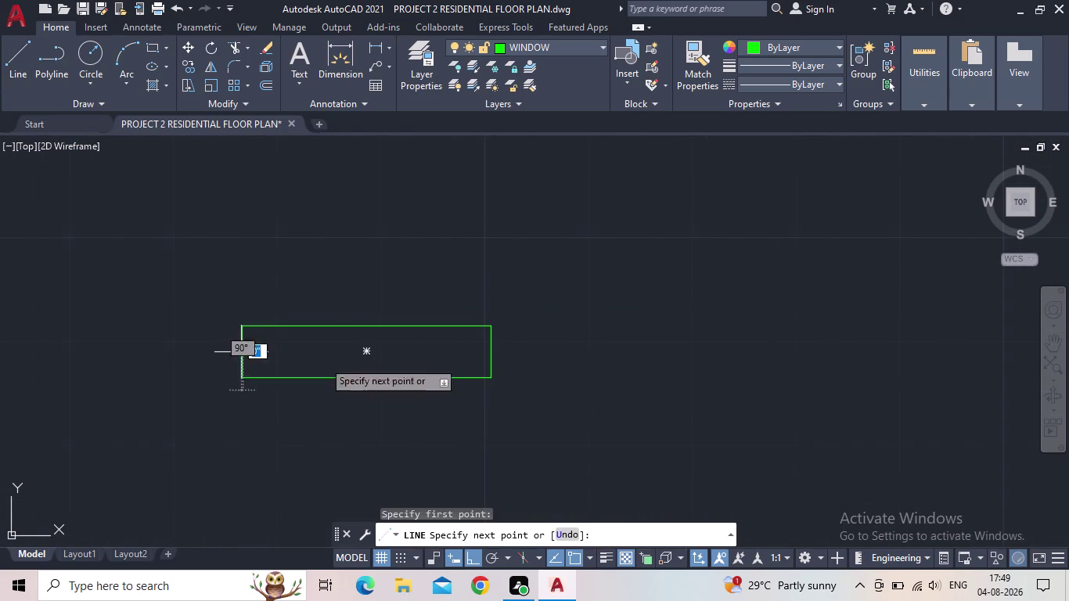
click(491, 351)
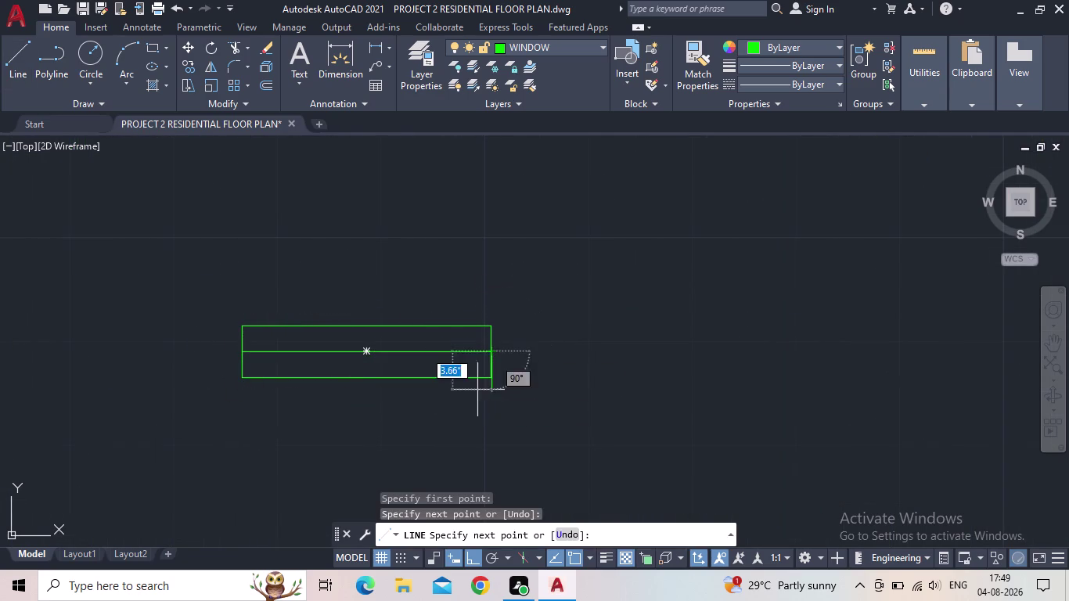
key(Escape)
Copy the divided window rectangle and place a first copy.
scroll(down, 3)
drag(511, 421, 469, 404)
click(245, 317)
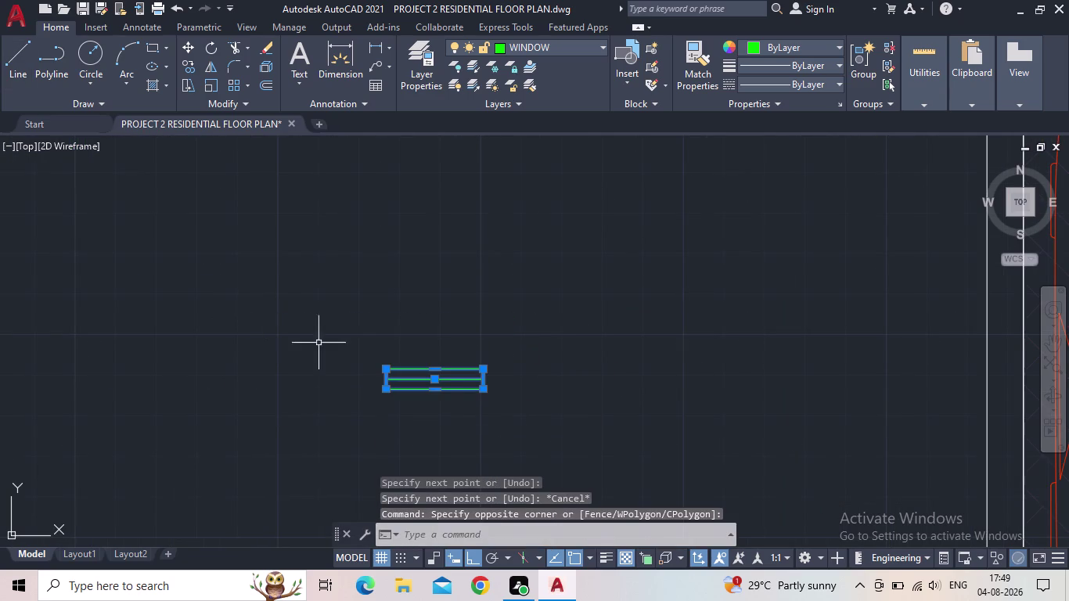
key(c)
key(o)
key(Return)
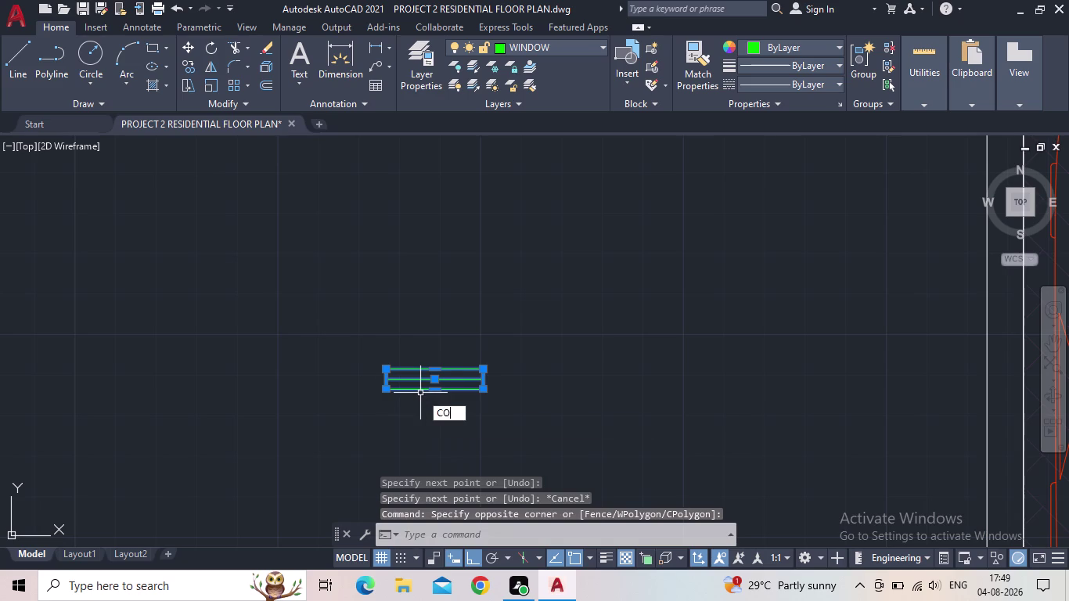
click(386, 392)
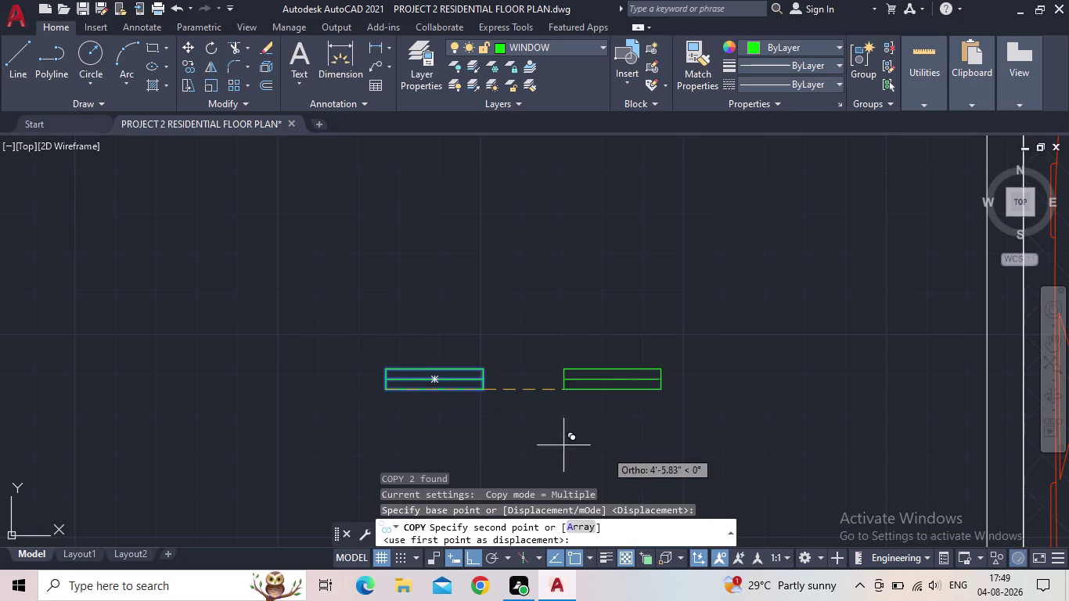
click(469, 558)
Place a window copy at the toilet wall corner above the parking.
middle_drag(615, 438, 584, 439)
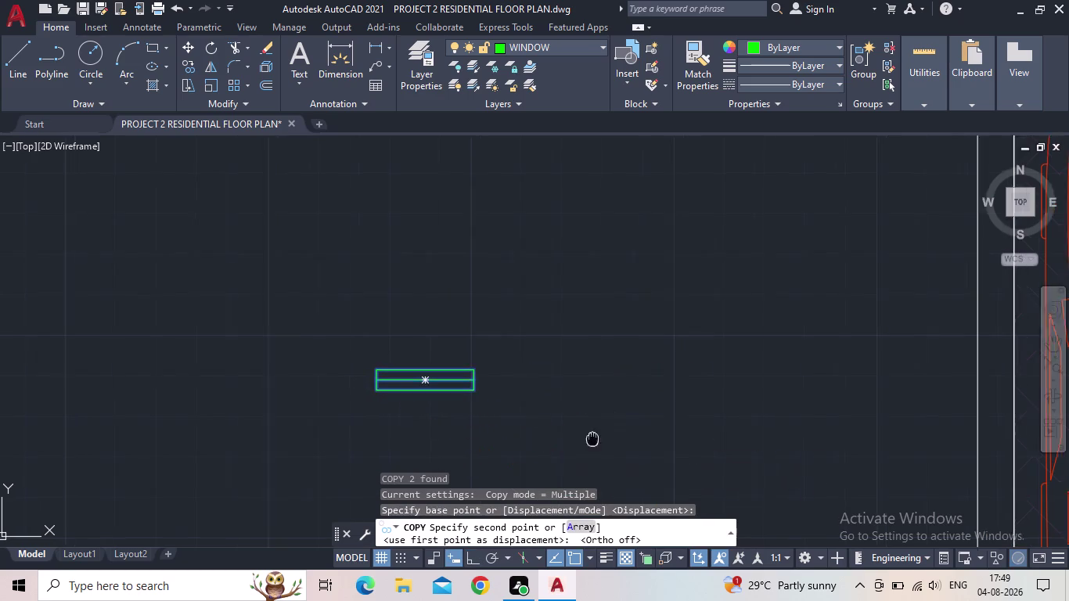
middle_drag(584, 439, 510, 435)
scroll(down, 3)
middle_drag(551, 451, 446, 288)
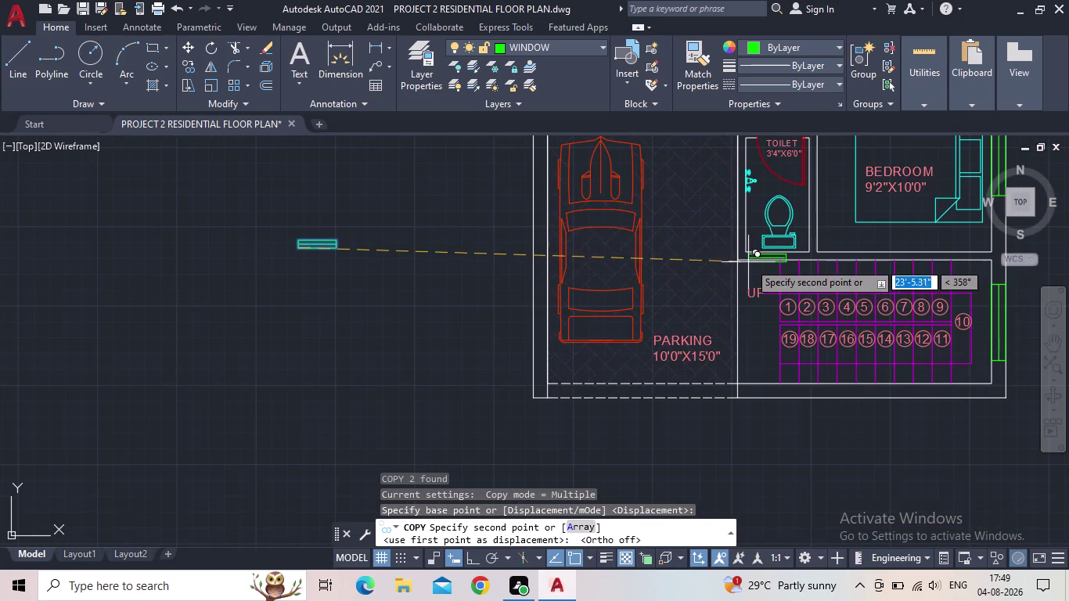
scroll(up, 3)
scroll(up, 3)
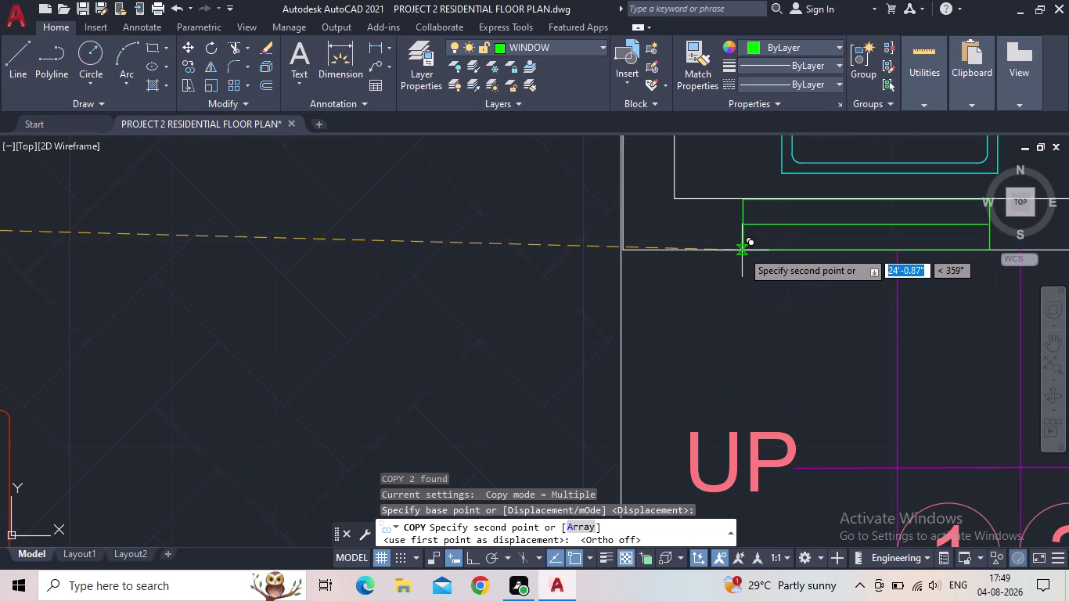
click(742, 251)
scroll(down, 3)
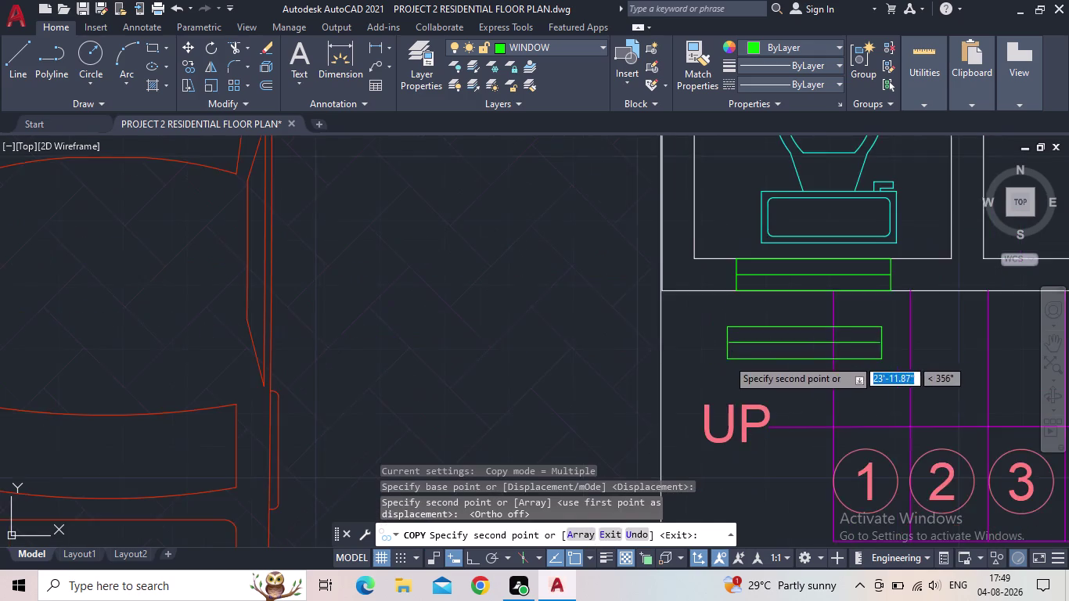
middle_drag(721, 355, 586, 368)
scroll(down, 3)
middle_drag(595, 384, 535, 401)
scroll(down, 3)
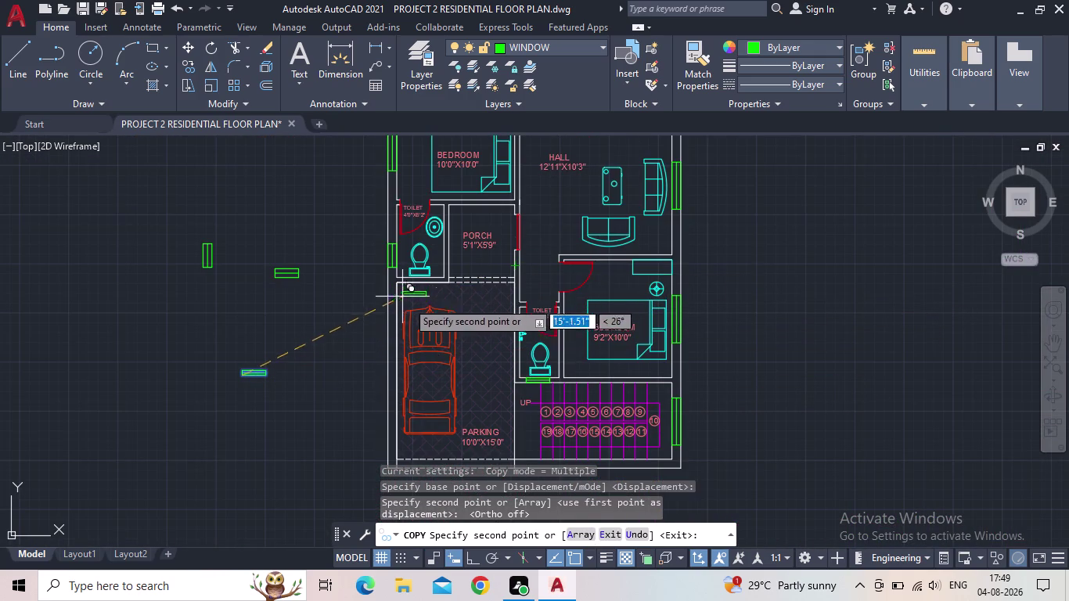
key(Escape)
Window-select the stray window copies left of the plan.
scroll(down, 3)
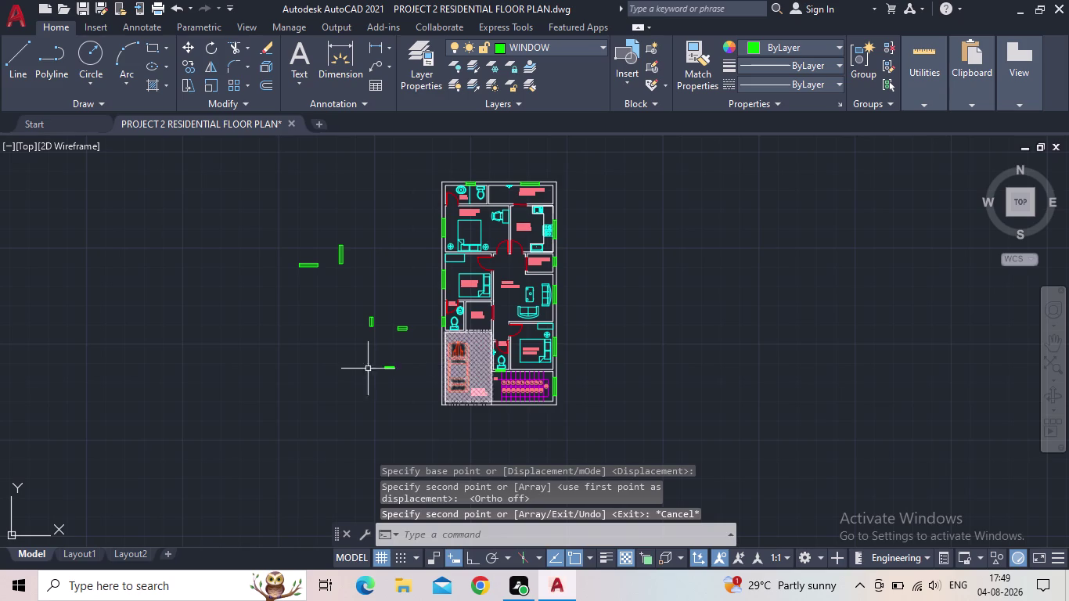
click(403, 381)
click(235, 209)
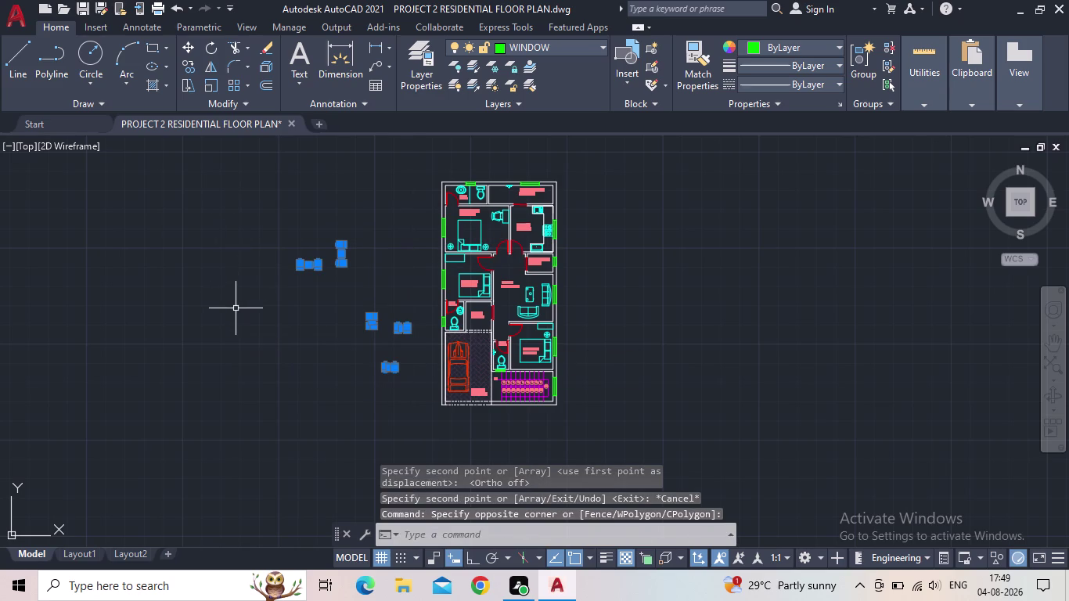
Erase the stray window copies and save the drawing.
key(Delete)
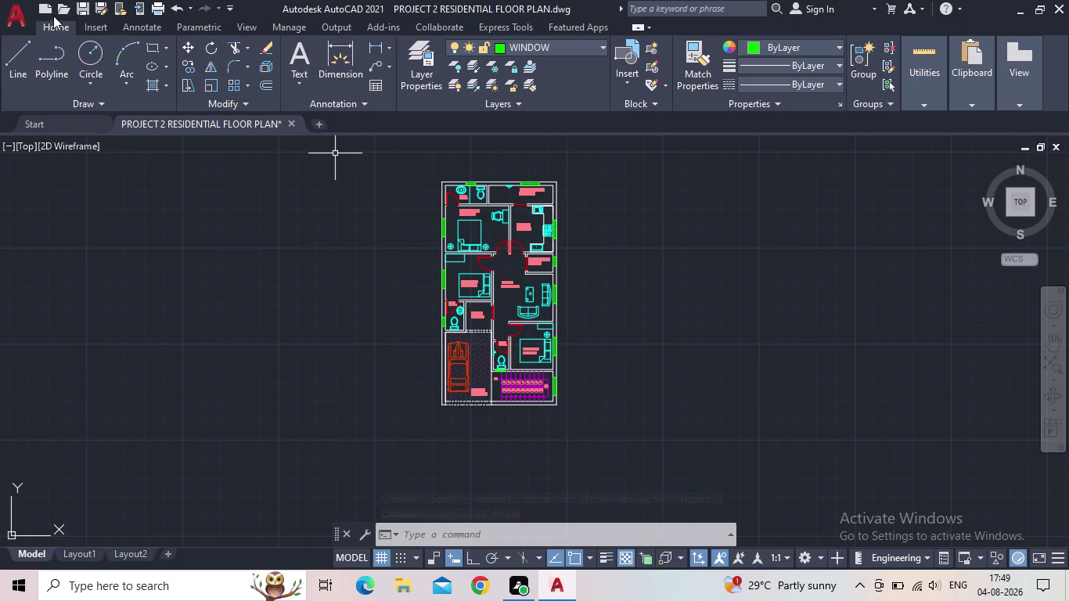
click(85, 1)
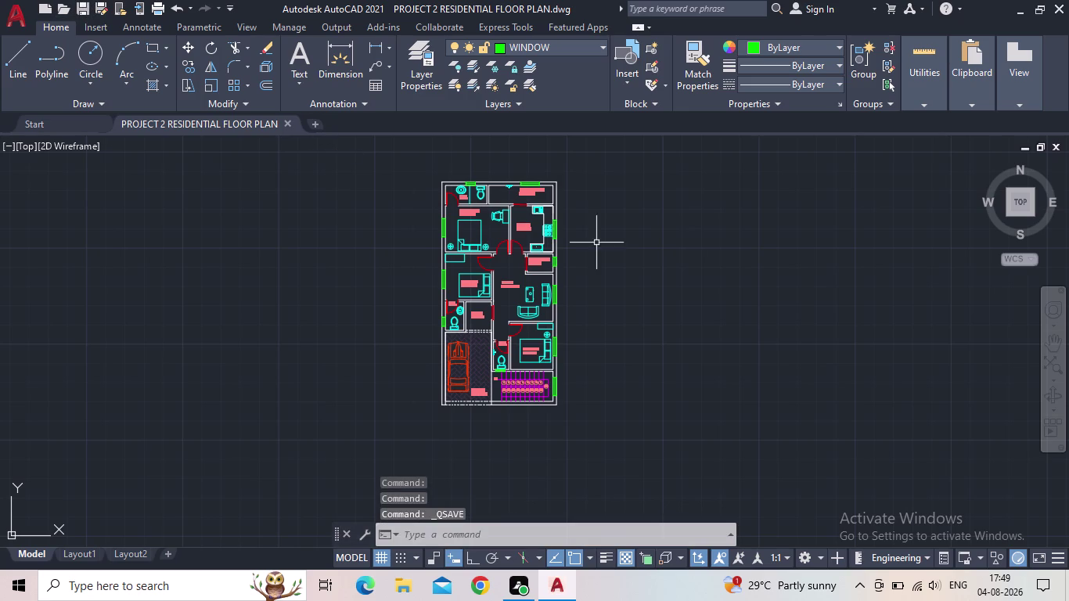
scroll(up, 3)
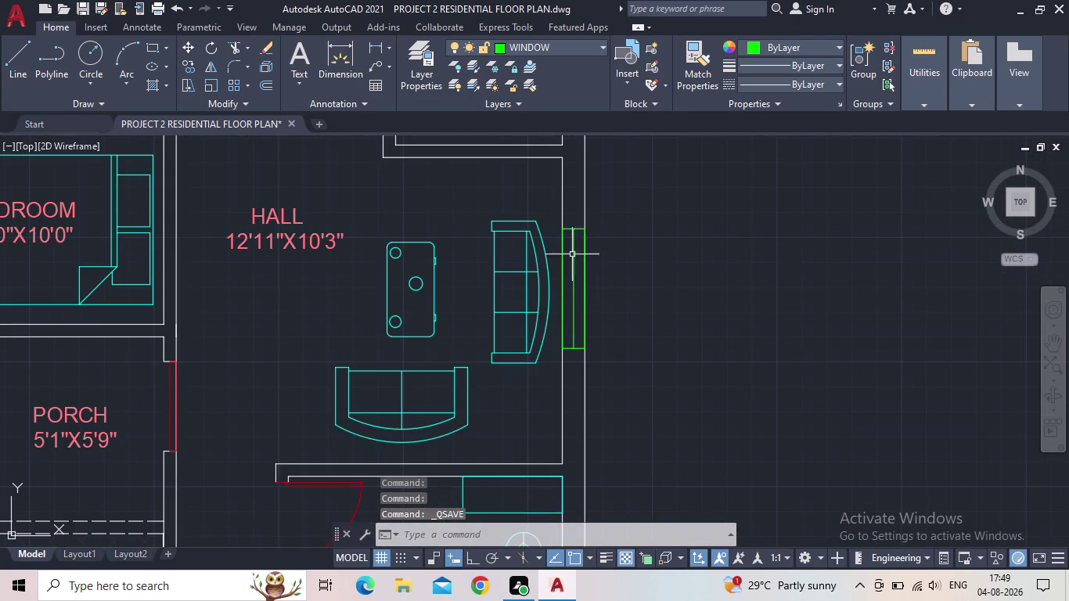
scroll(down, 3)
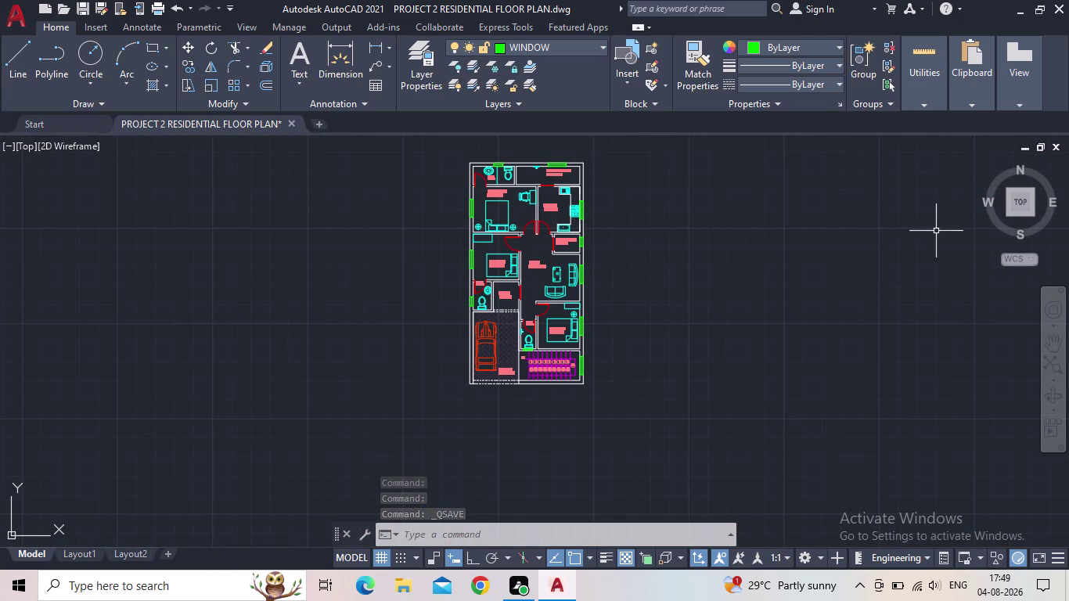
middle_drag(934, 266, 609, 414)
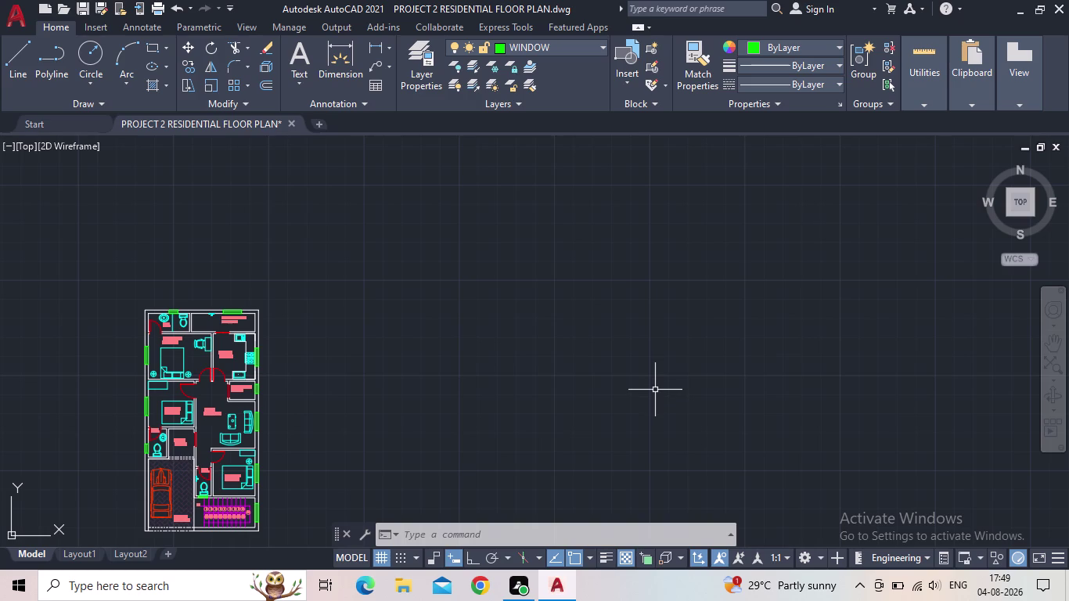
middle_drag(669, 435, 658, 460)
scroll(down, 3)
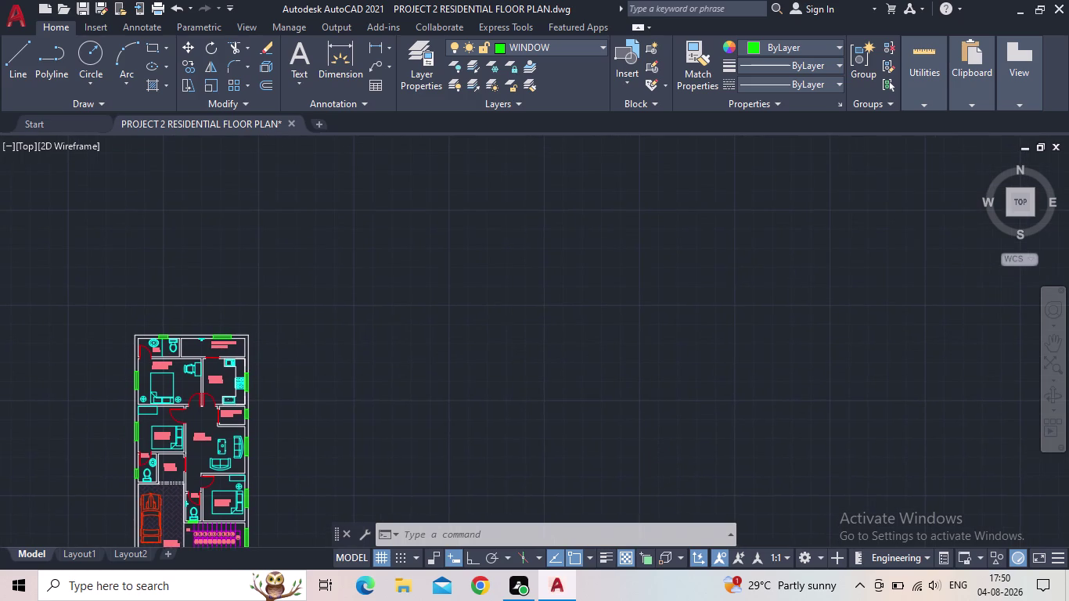
scroll(down, 3)
scroll(down, 3)
scroll(down, 3)
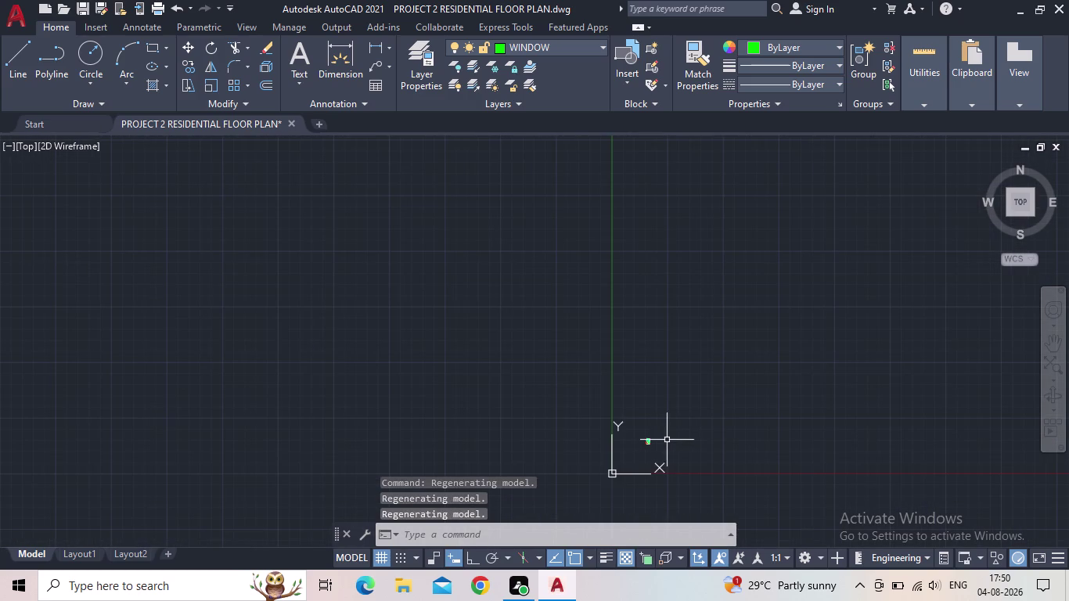
Pan and zoom to bring the whole floor plan back into view.
middle_drag(701, 430, 563, 502)
middle_drag(689, 450, 614, 402)
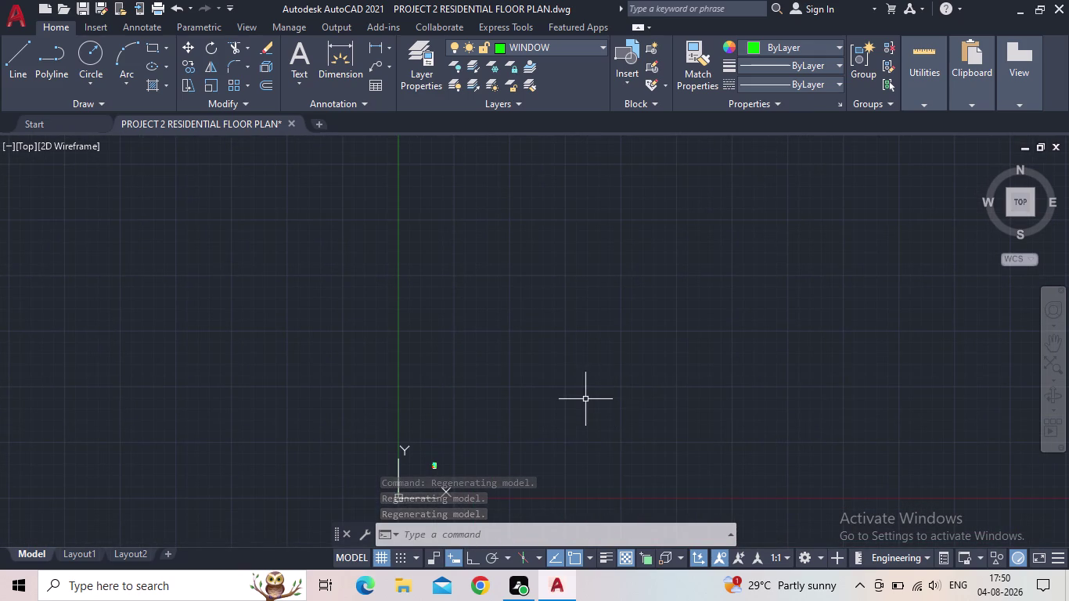
scroll(up, 3)
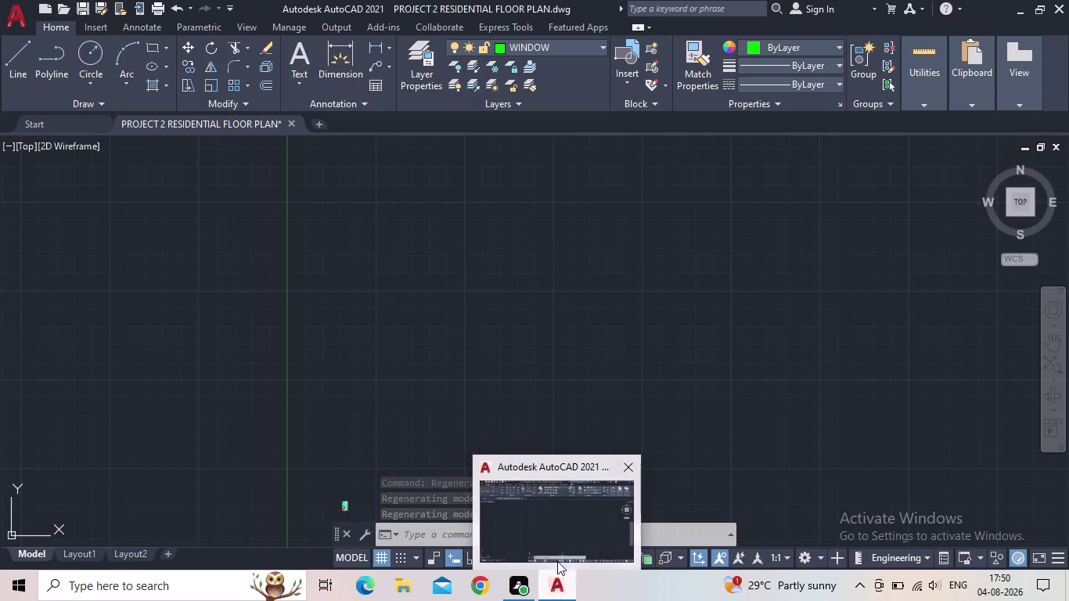
scroll(up, 3)
middle_drag(476, 419, 487, 284)
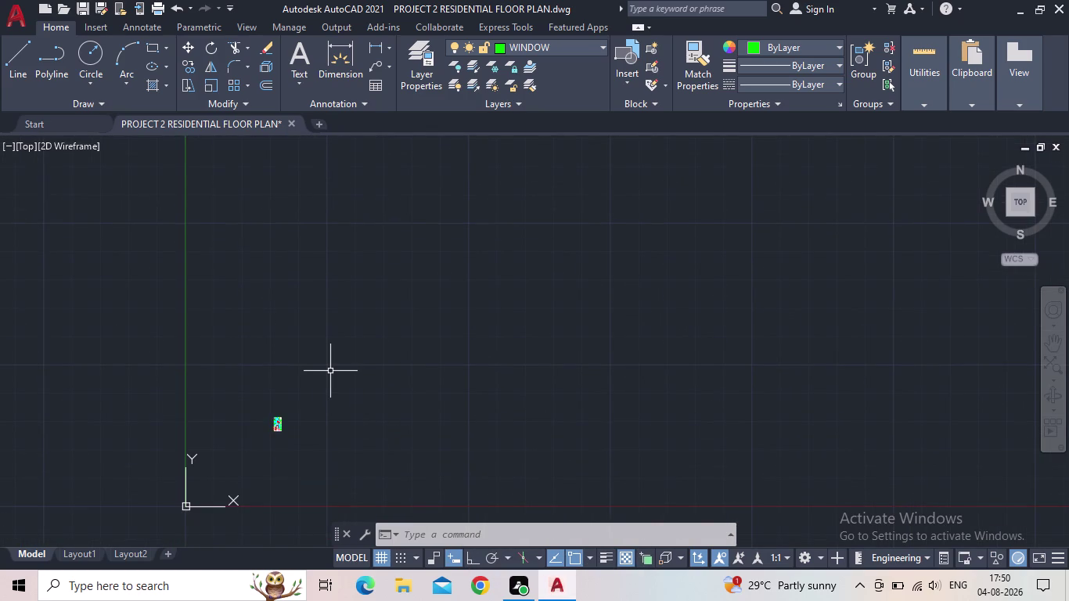
scroll(up, 3)
middle_drag(426, 349, 419, 373)
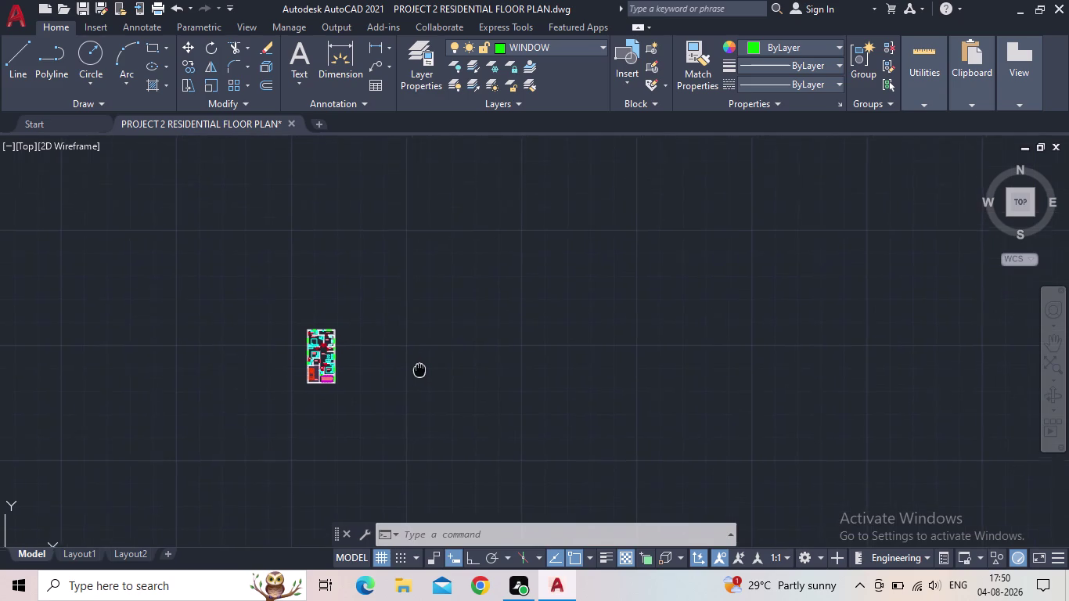
middle_drag(419, 373, 415, 387)
scroll(up, 3)
middle_drag(500, 341, 437, 381)
scroll(up, 3)
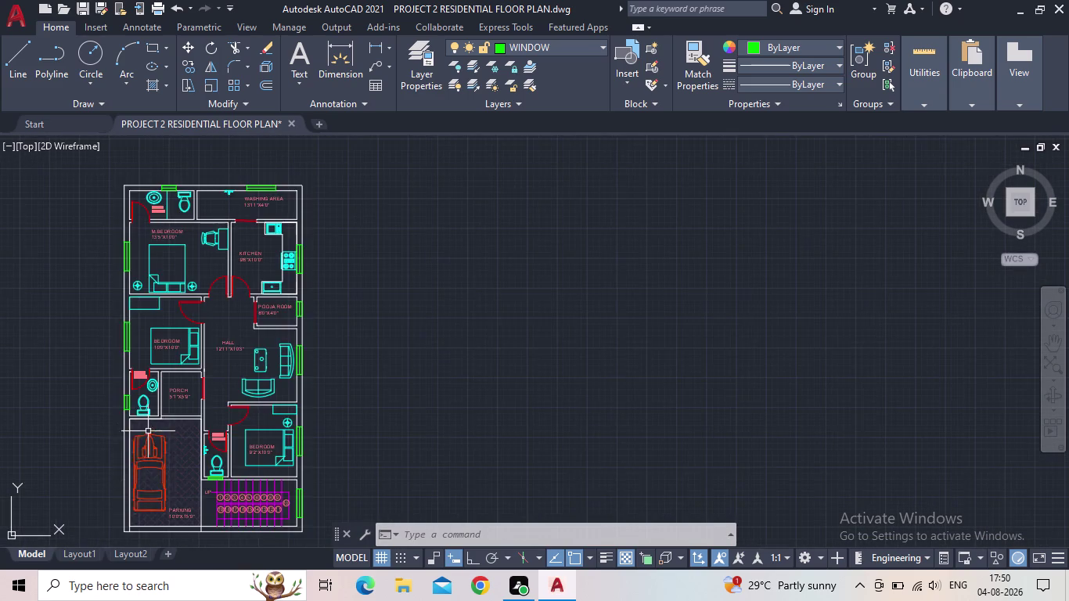
scroll(up, 3)
scroll(up, 3)
Review the plan's rooms, hall, bedroom, parking and stairs.
middle_drag(440, 418, 699, 471)
middle_drag(712, 406, 704, 448)
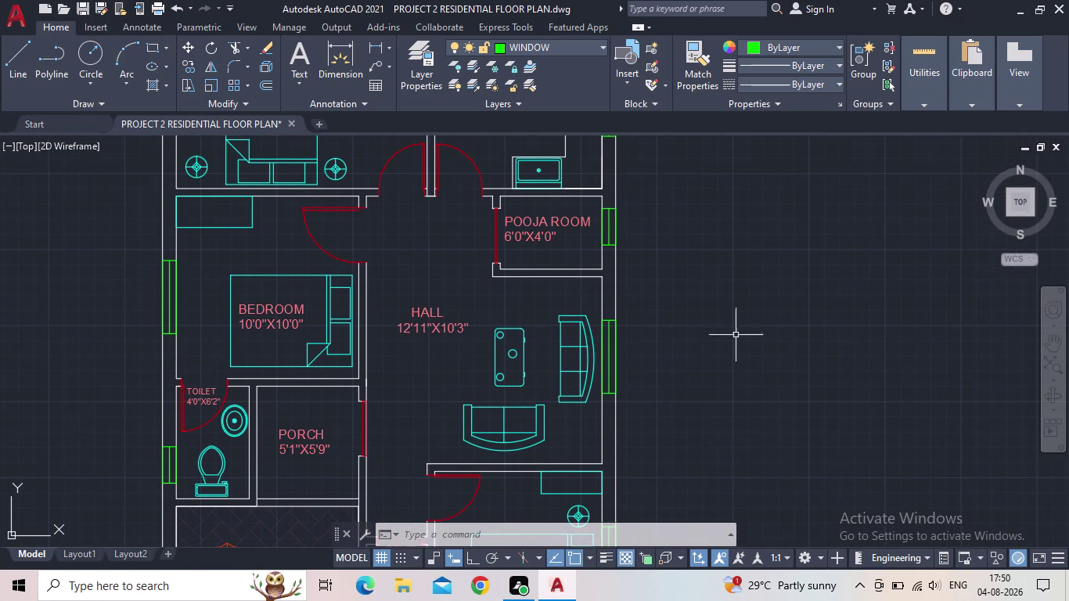
middle_drag(786, 372, 868, 321)
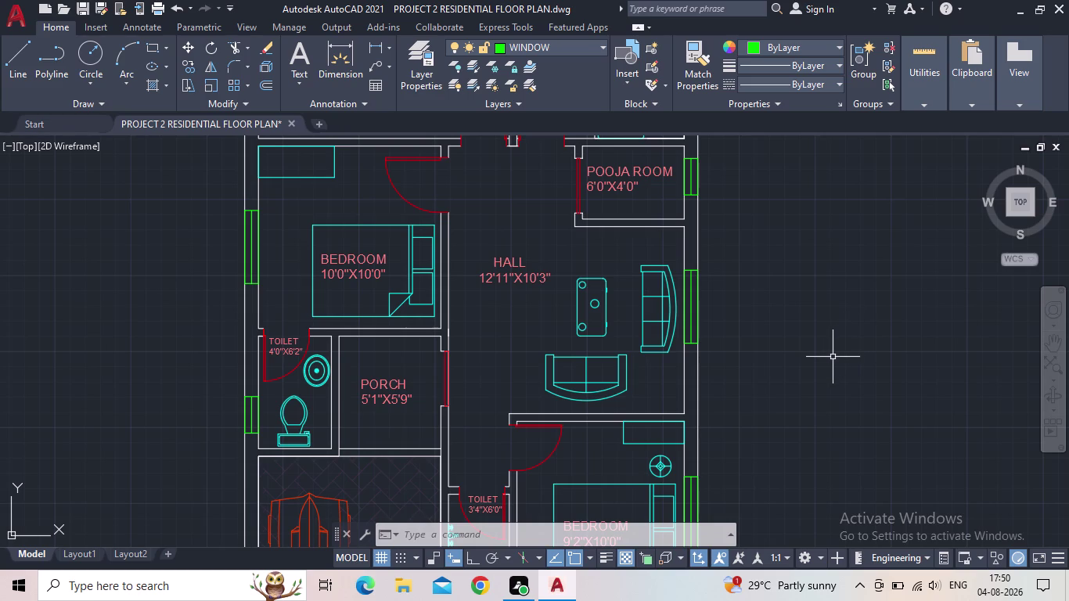
scroll(down, 3)
middle_drag(827, 360, 804, 351)
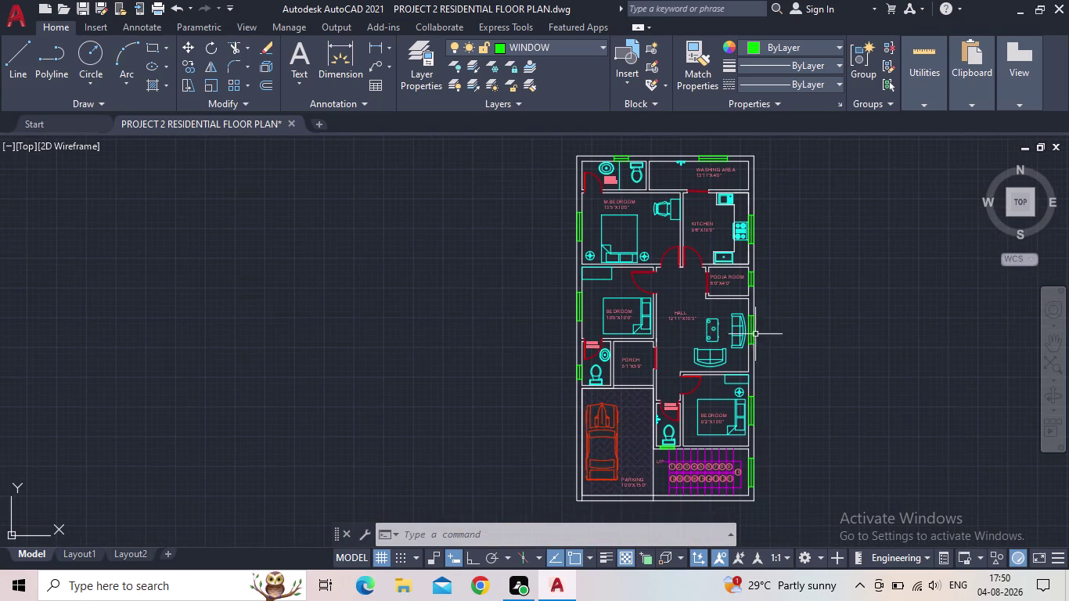
middle_drag(767, 333, 643, 288)
scroll(up, 3)
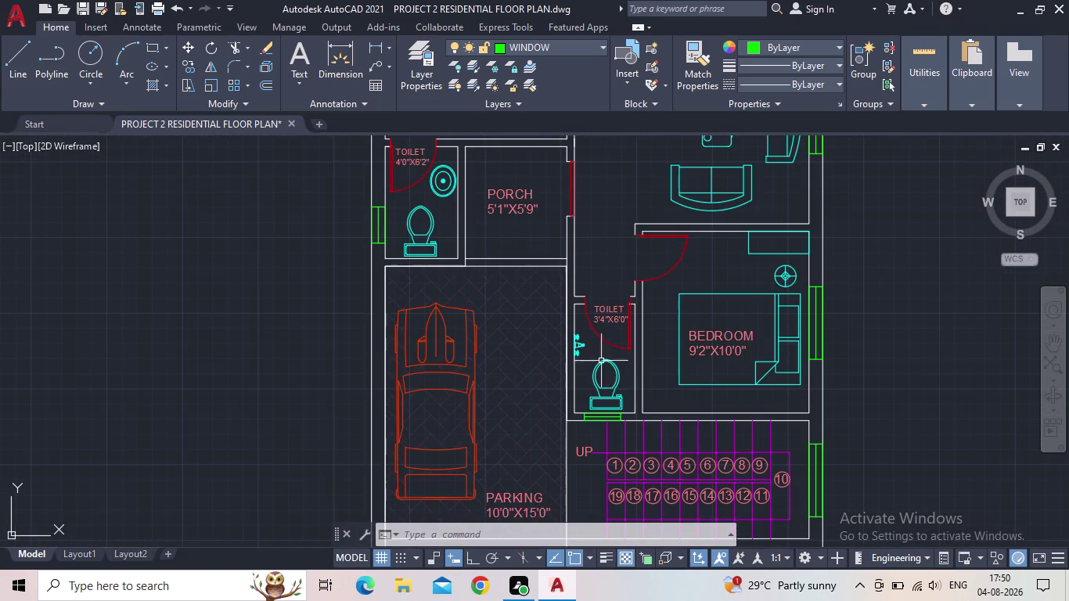
scroll(down, 3)
middle_drag(904, 319, 858, 358)
scroll(down, 3)
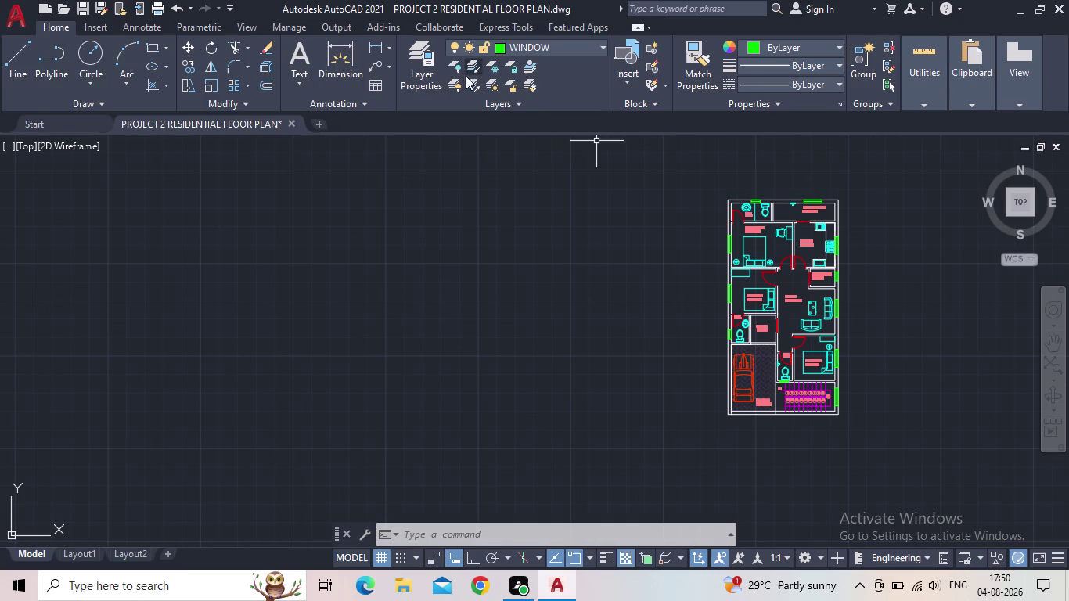
click(418, 87)
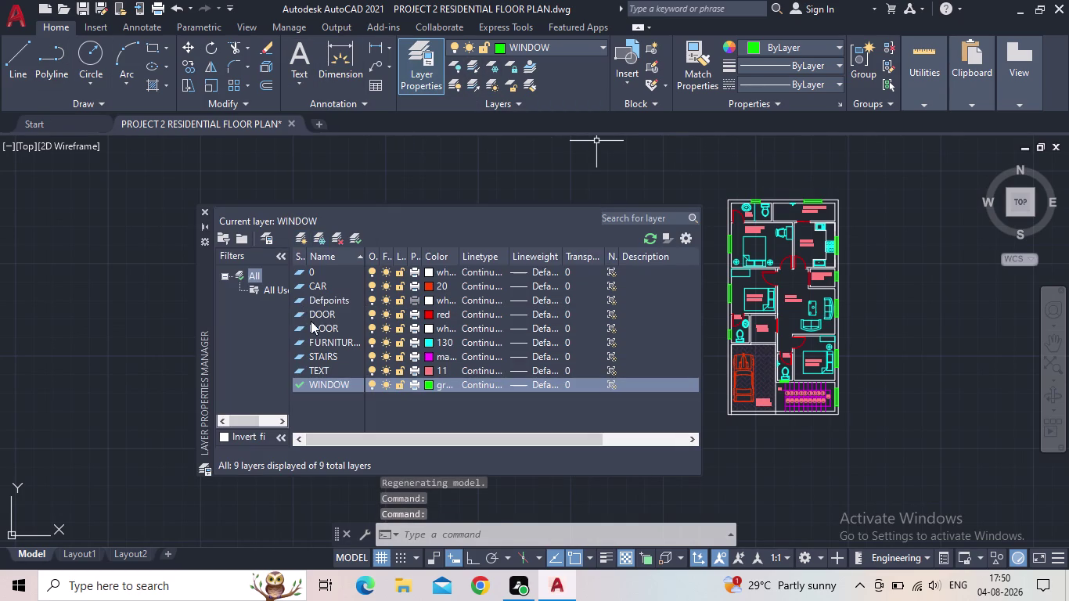
Add a layer named DIM, set it current, and open its colour choices.
click(303, 234)
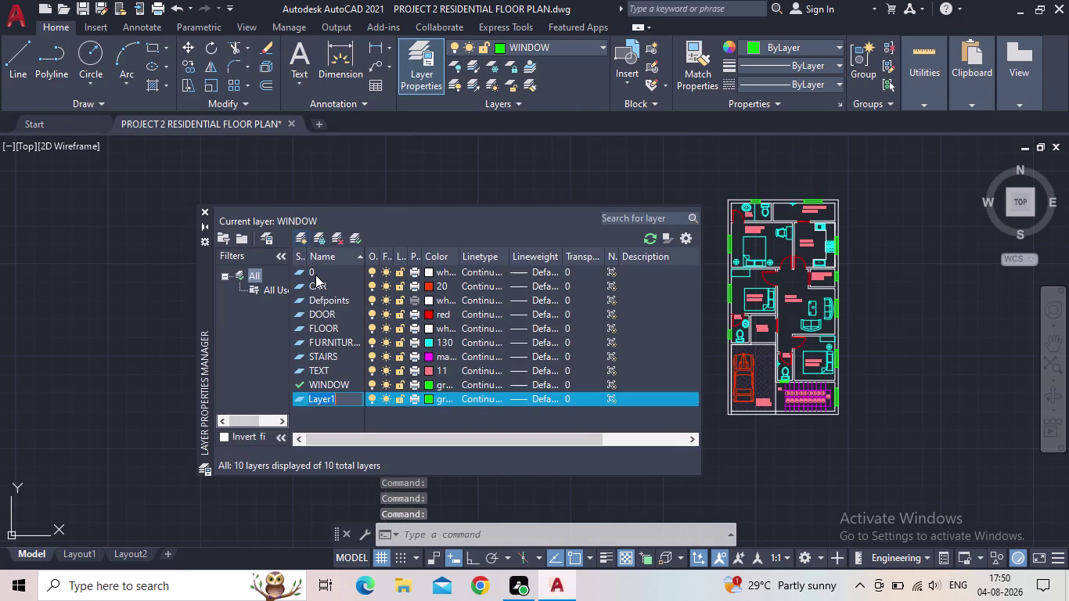
text(DIM)
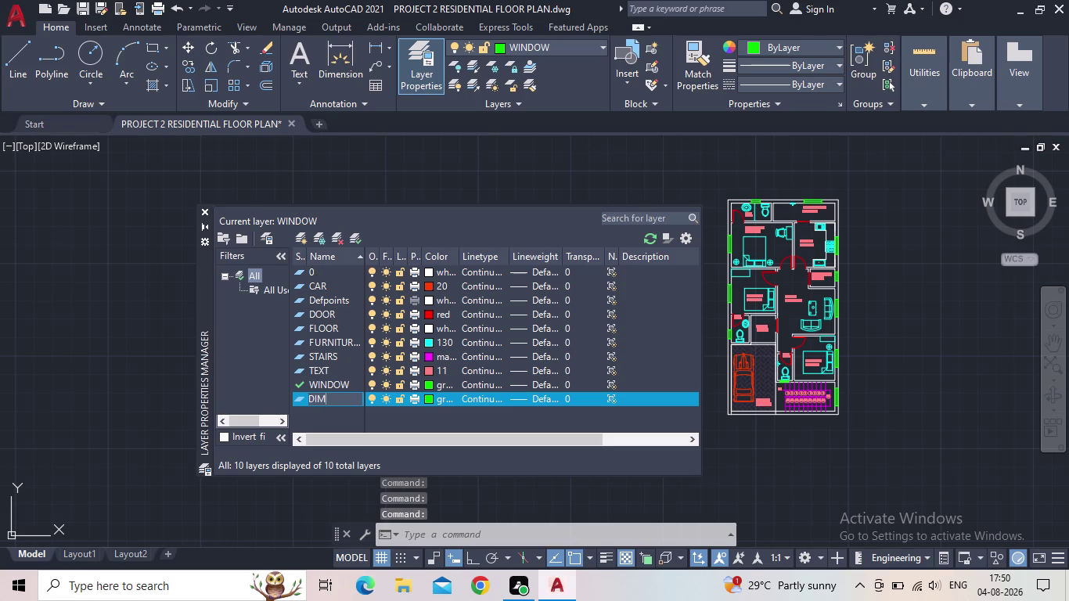
key(Return)
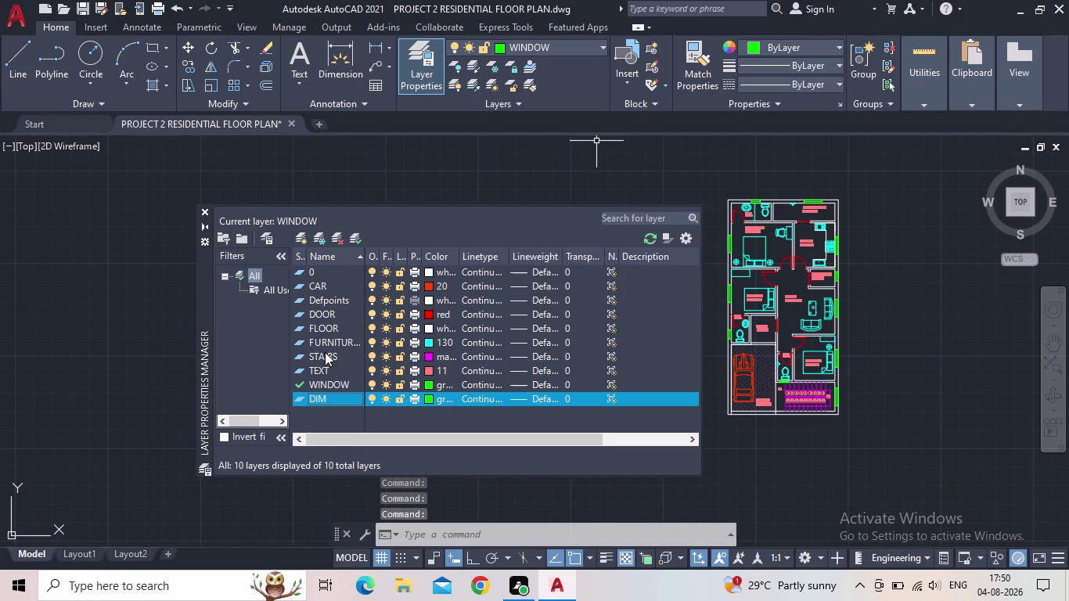
double_click(295, 401)
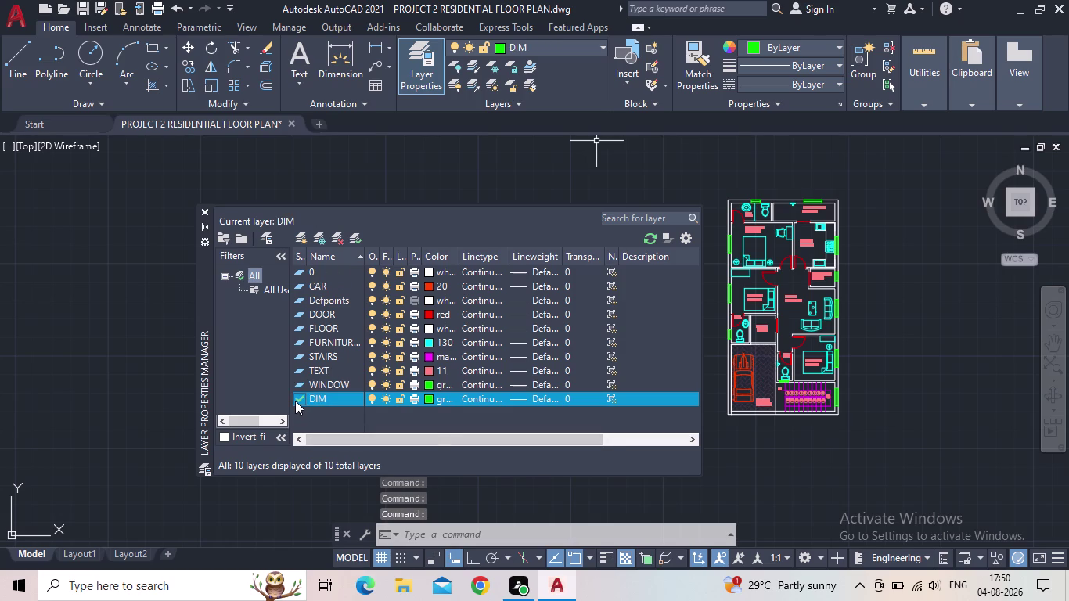
click(429, 400)
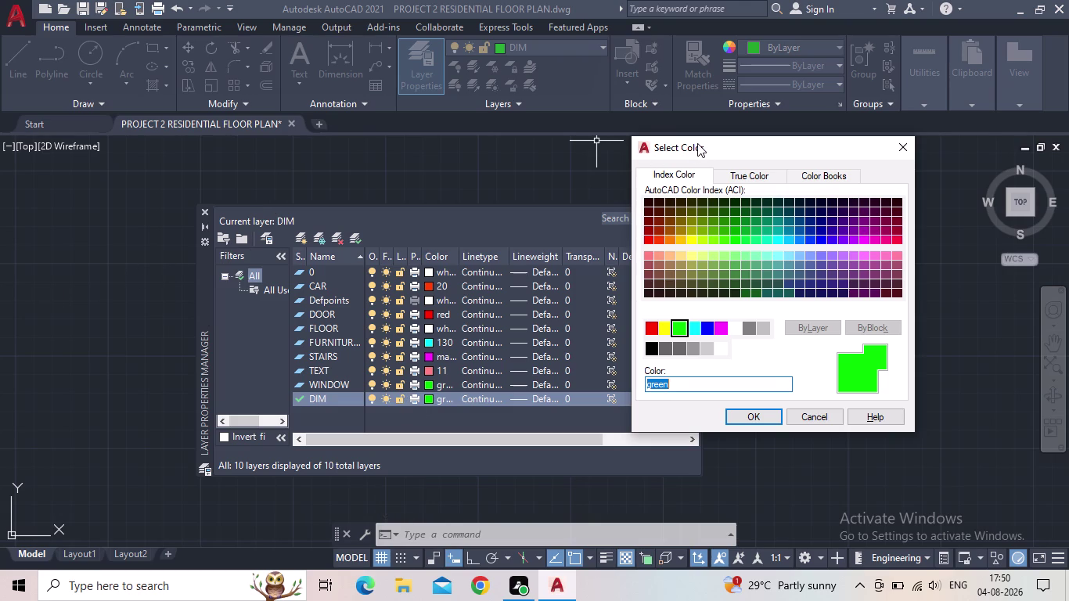
Pick colour index 149 (dark teal) for the DIM layer and confirm it.
drag(698, 143, 590, 138)
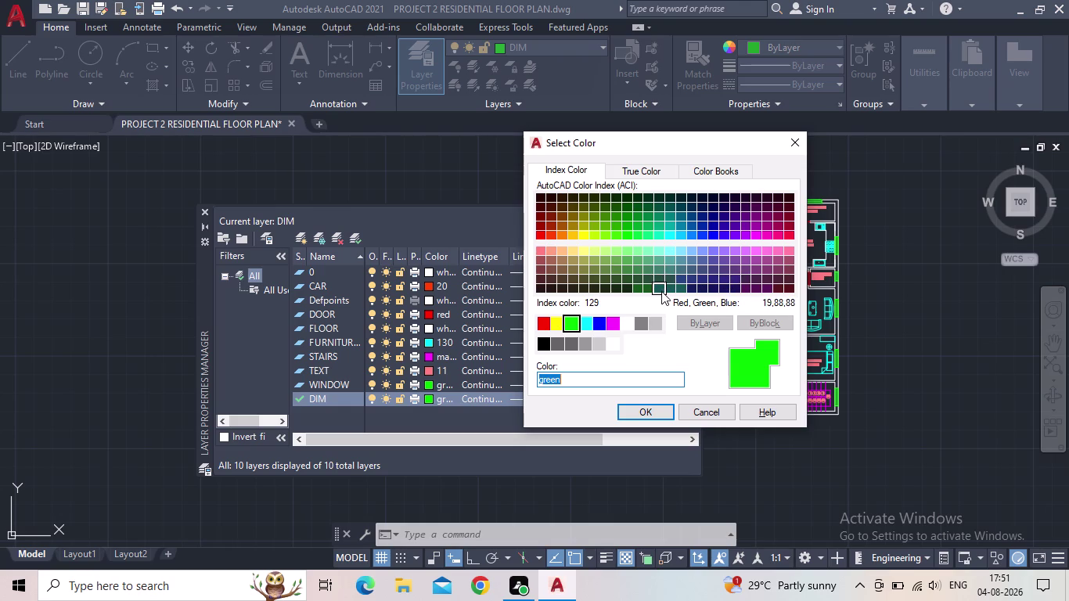
click(682, 290)
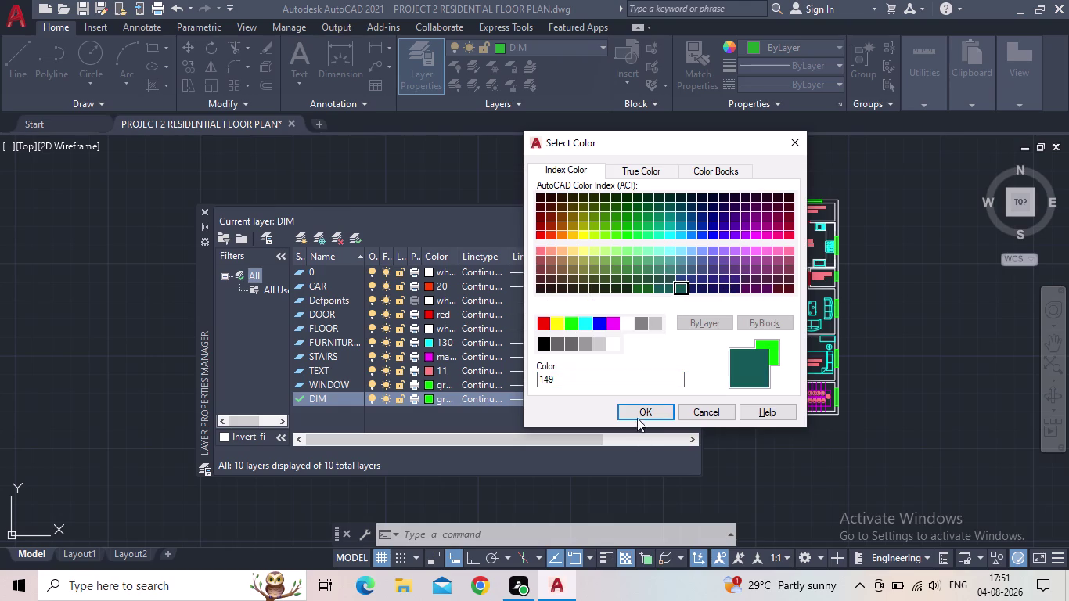
click(637, 411)
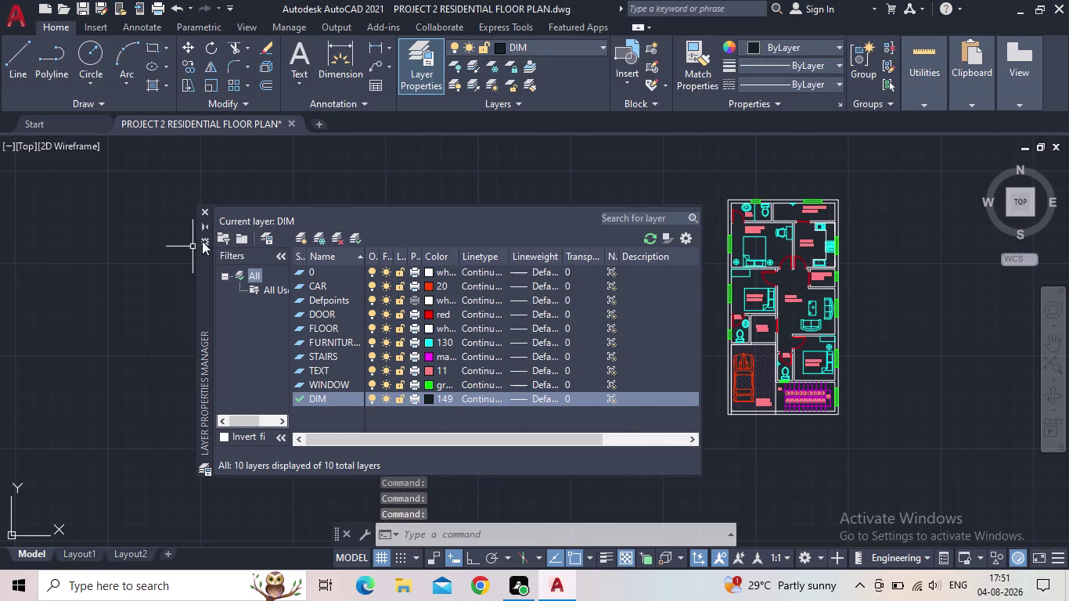
click(203, 213)
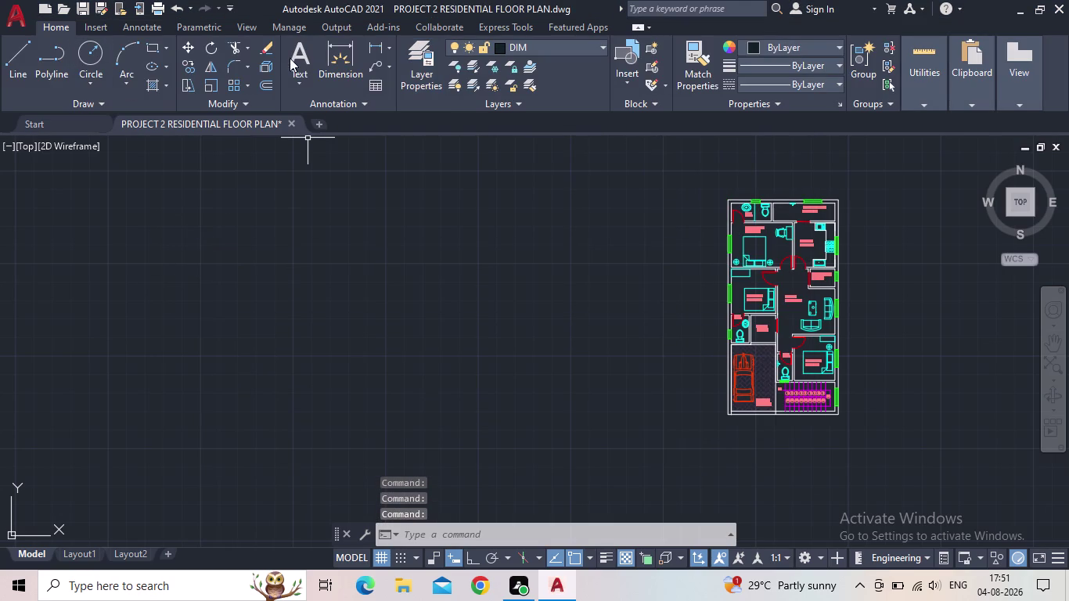
click(370, 47)
scroll(up, 3)
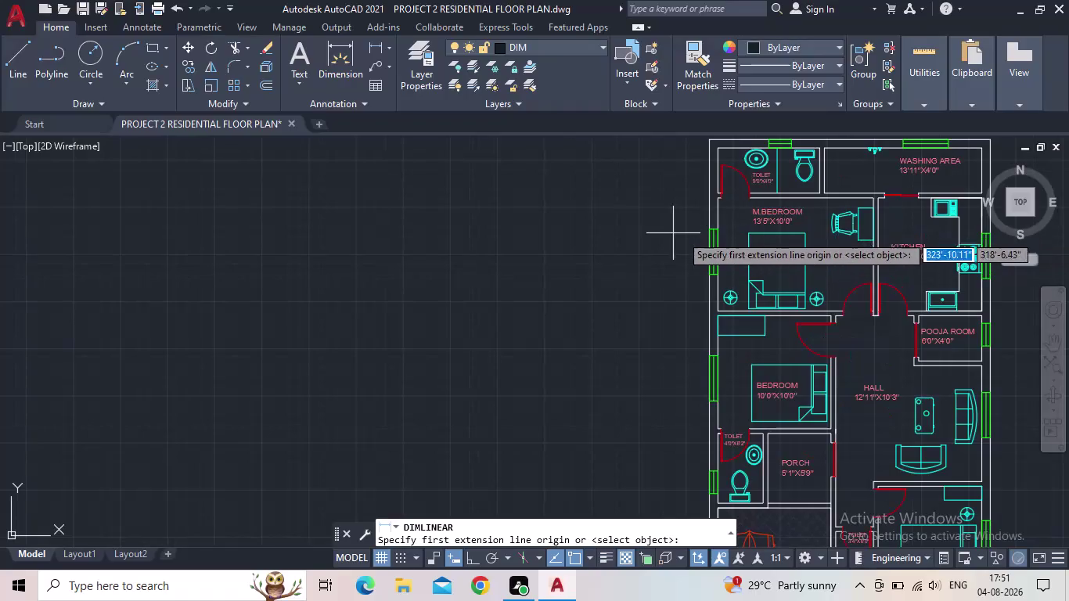
scroll(up, 3)
click(720, 215)
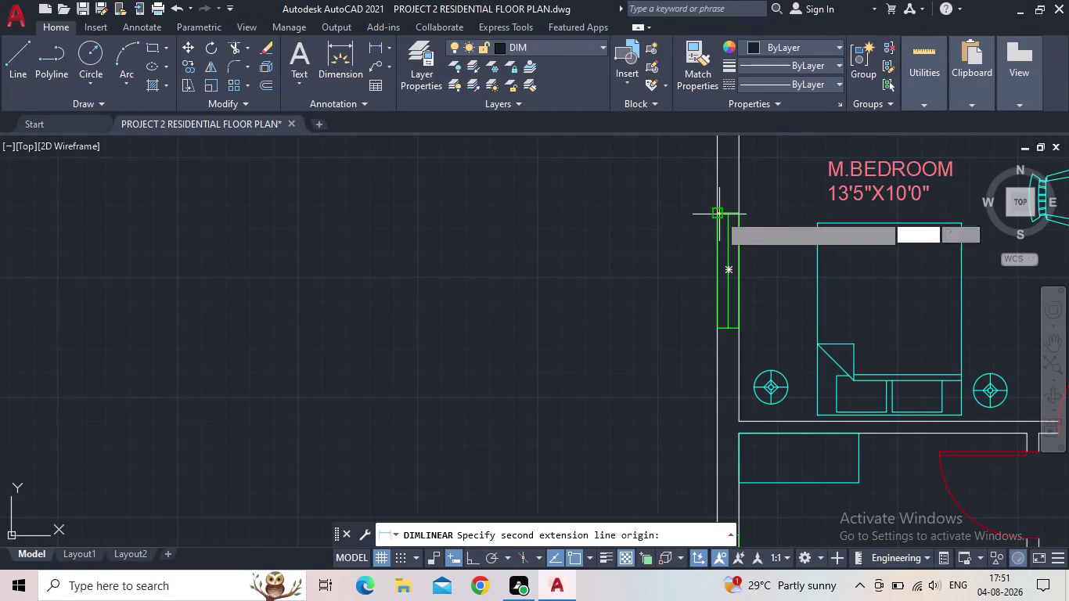
click(720, 331)
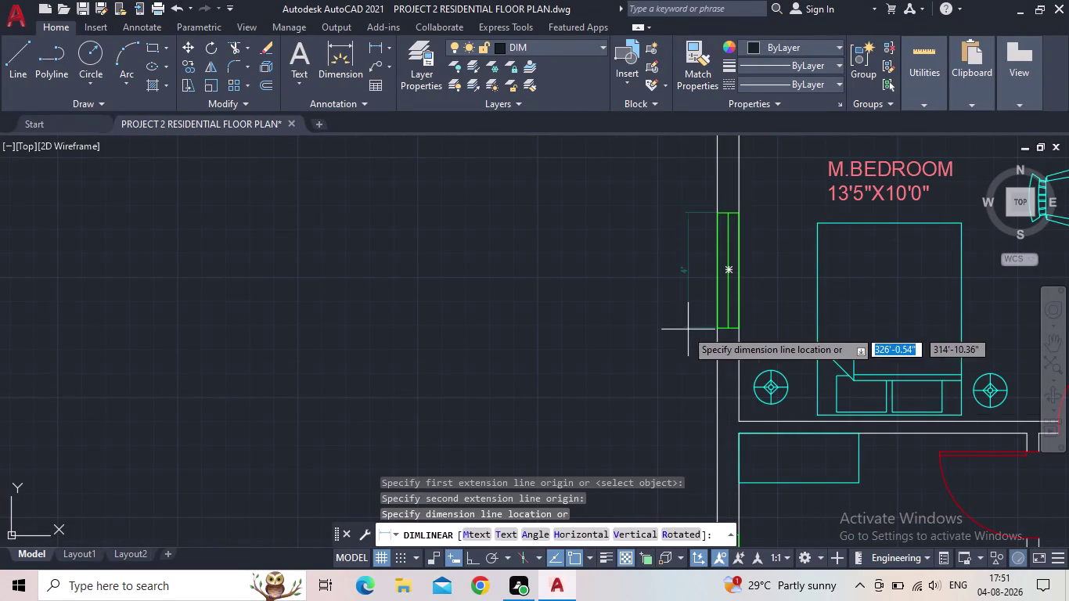
click(685, 329)
scroll(down, 3)
middle_drag(697, 271, 664, 287)
scroll(up, 3)
click(651, 292)
click(575, 292)
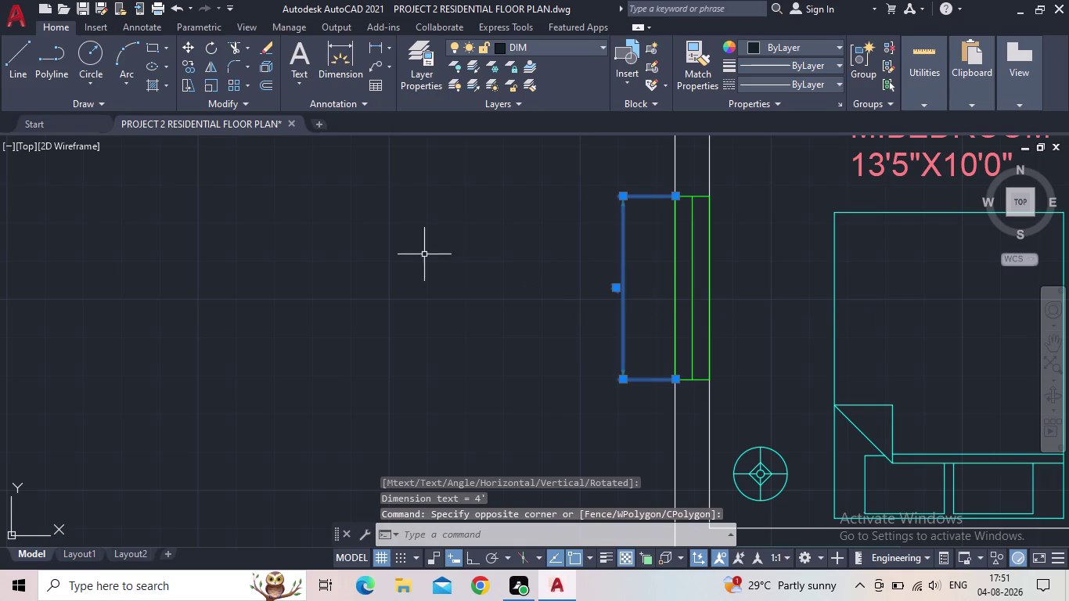
key(Delete)
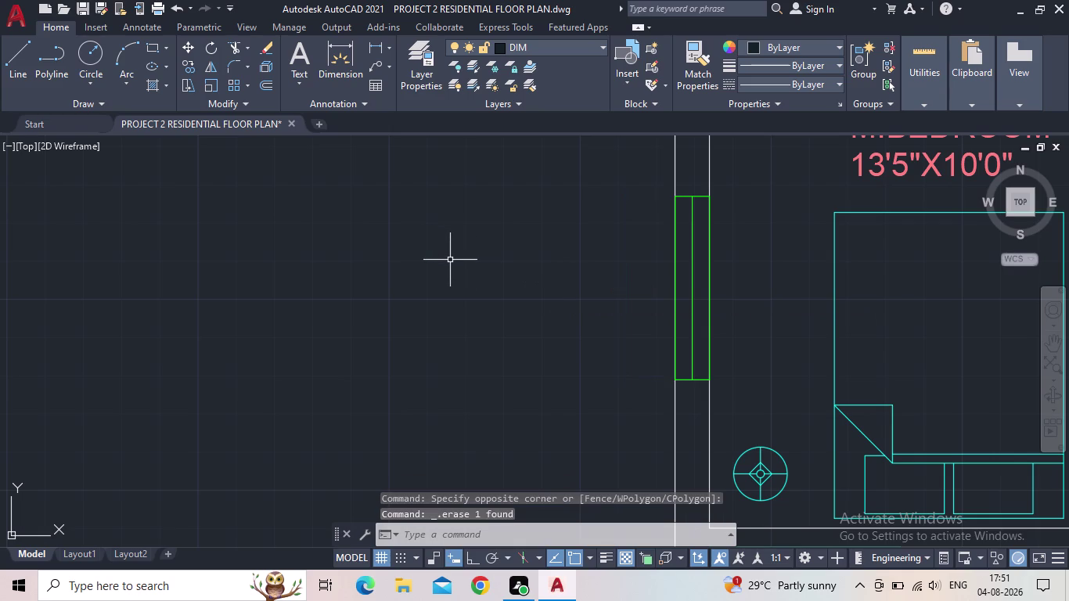
click(440, 83)
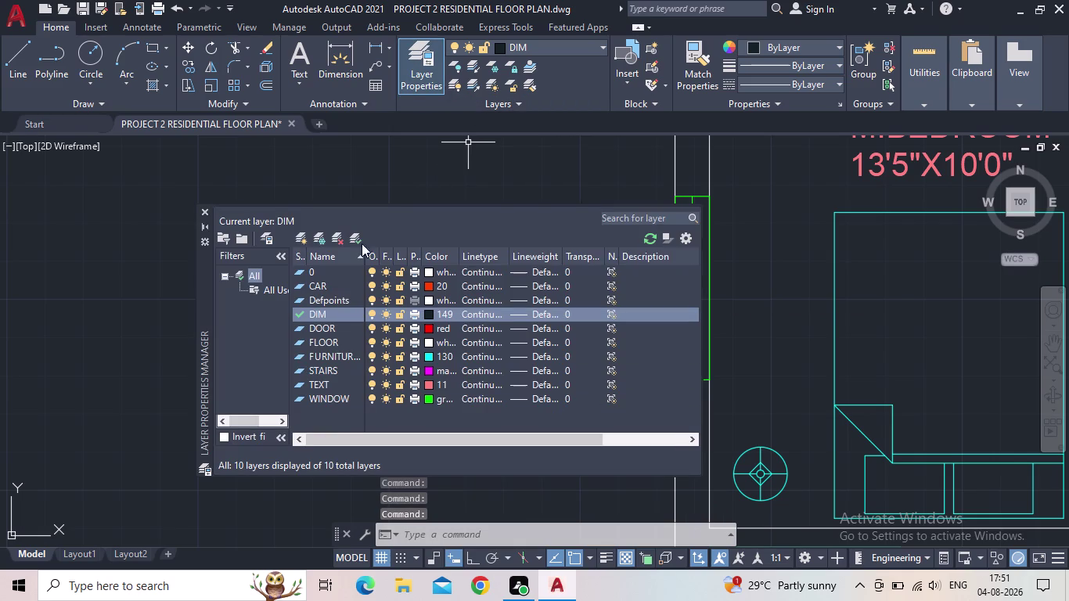
Recolour the DIM layer light green 81 after briefly trying 151, then close the layer palette.
click(426, 312)
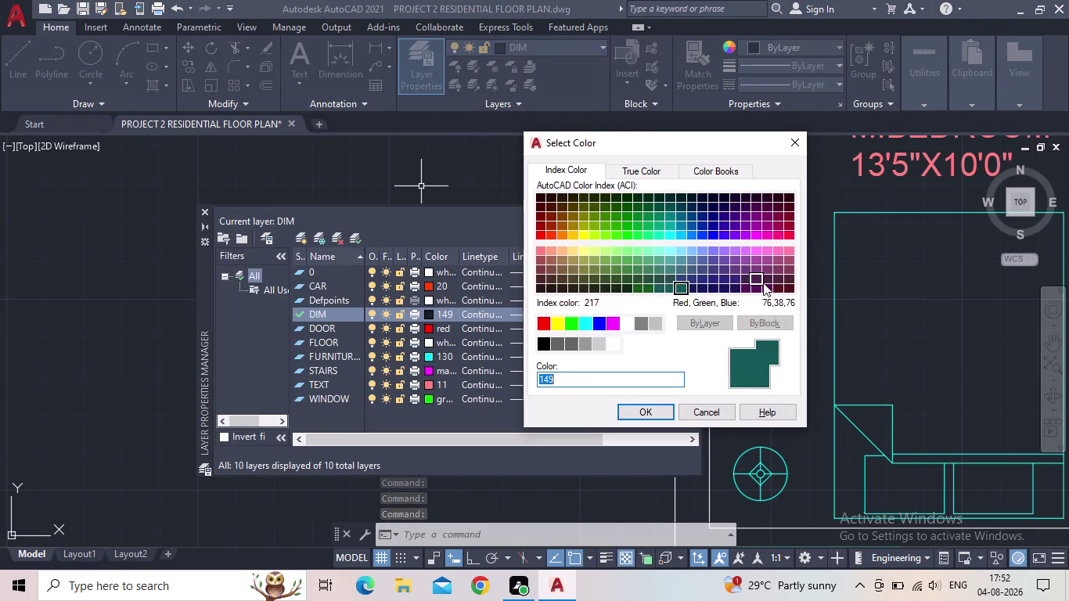
click(693, 250)
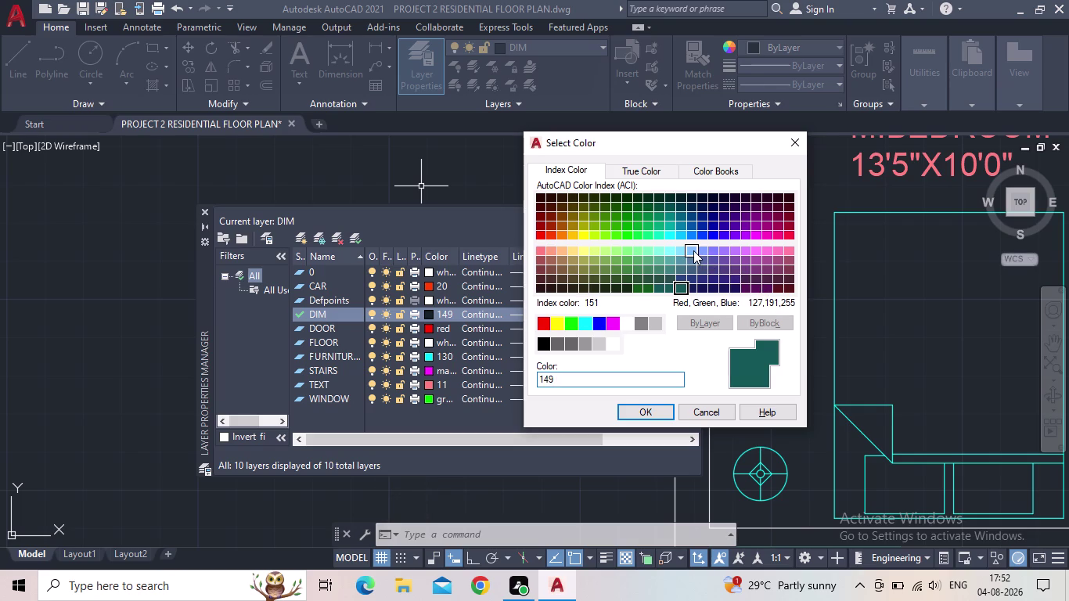
click(715, 250)
click(696, 250)
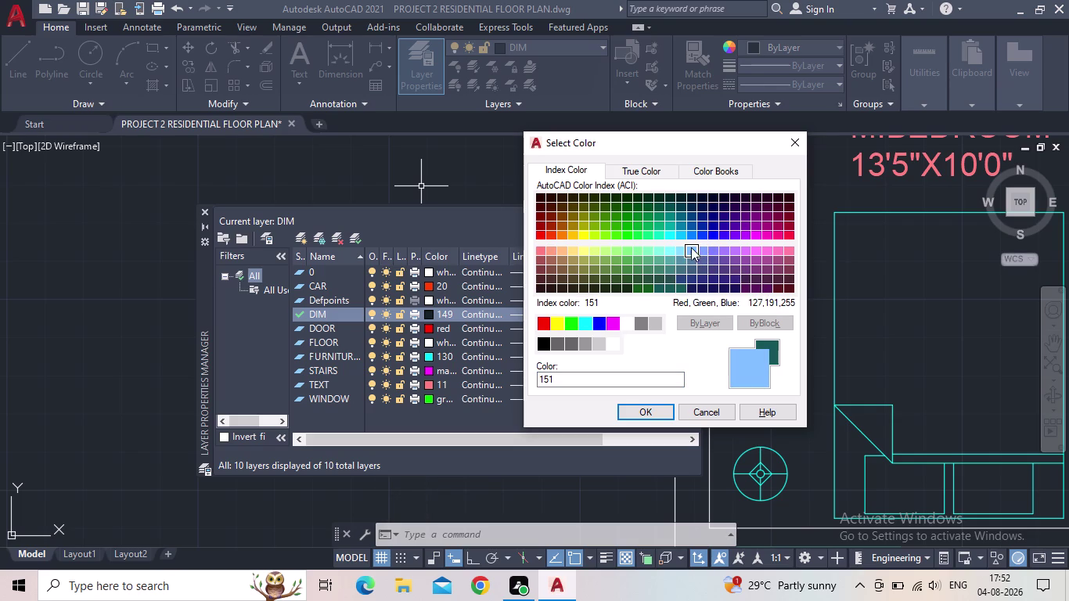
click(616, 250)
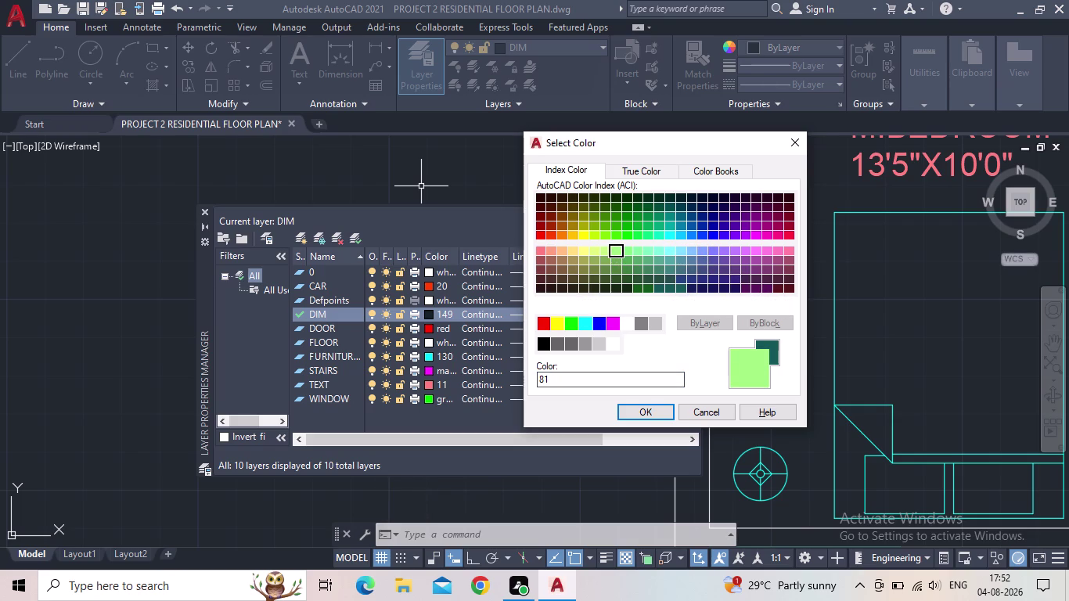
click(639, 415)
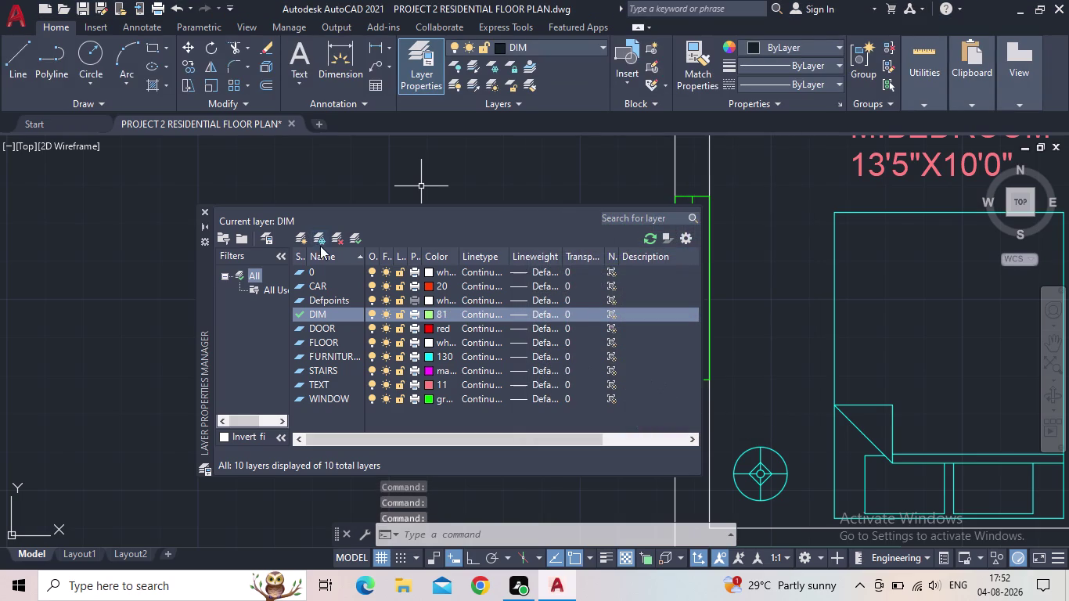
click(201, 213)
click(374, 50)
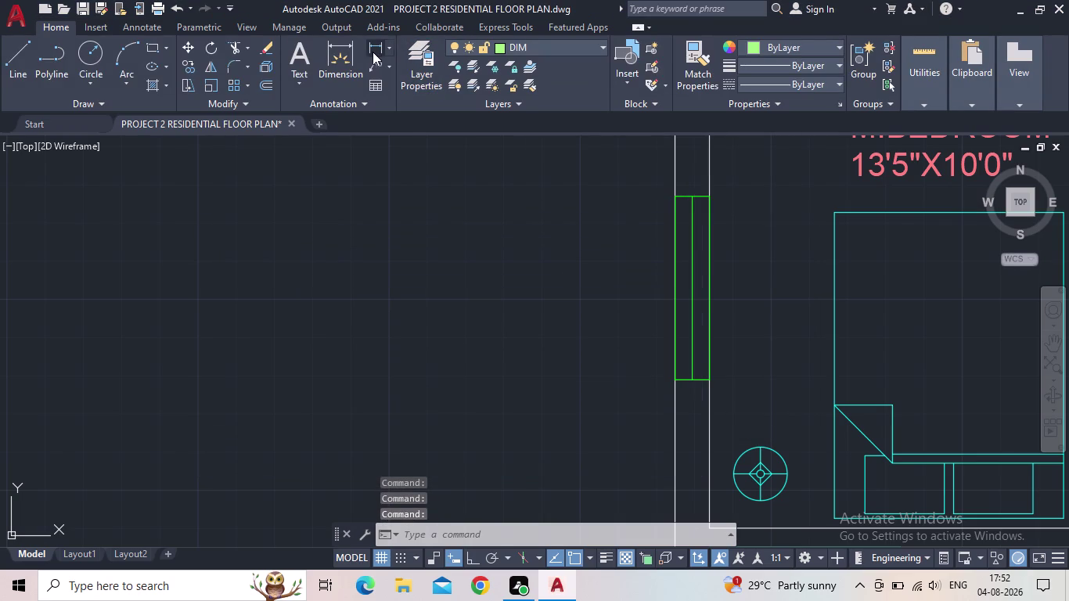
Add a 4' linear dimension left of the master bedroom window.
click(677, 199)
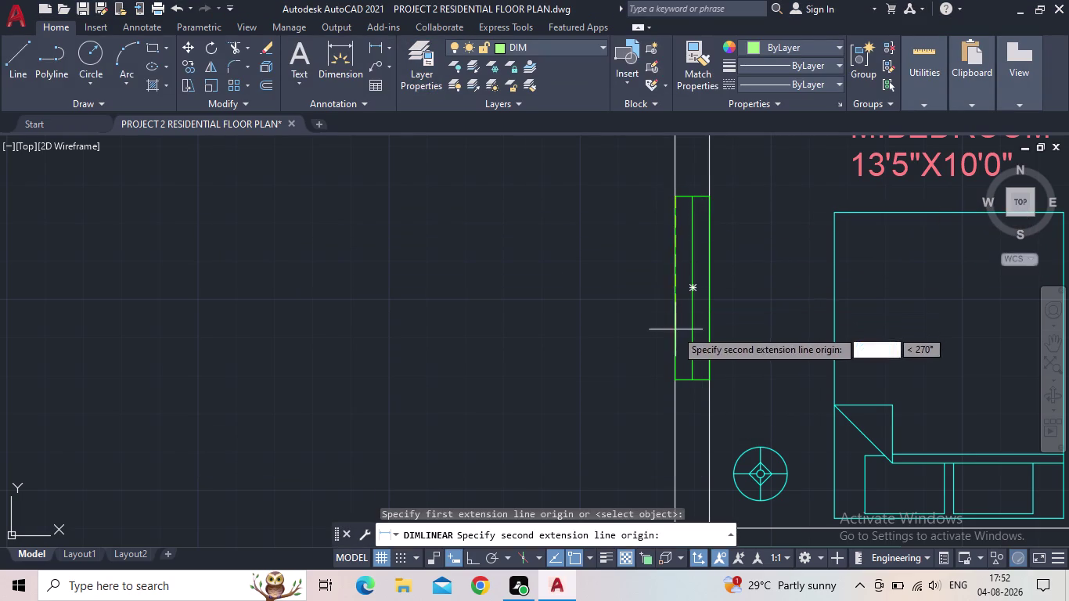
click(674, 383)
click(642, 386)
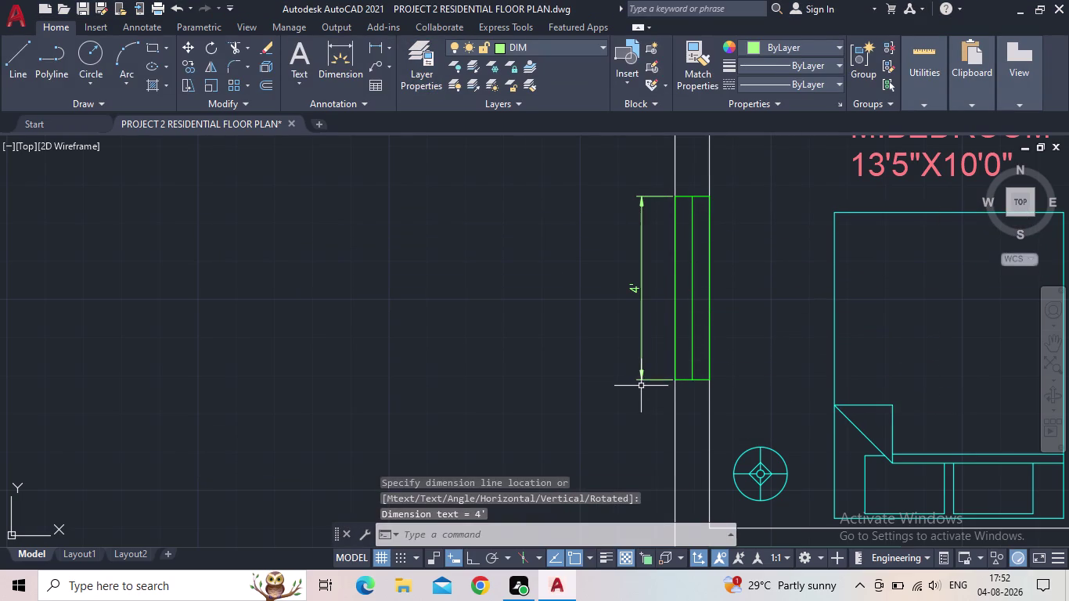
scroll(down, 3)
middle_drag(602, 362, 422, 327)
middle_drag(417, 338, 357, 275)
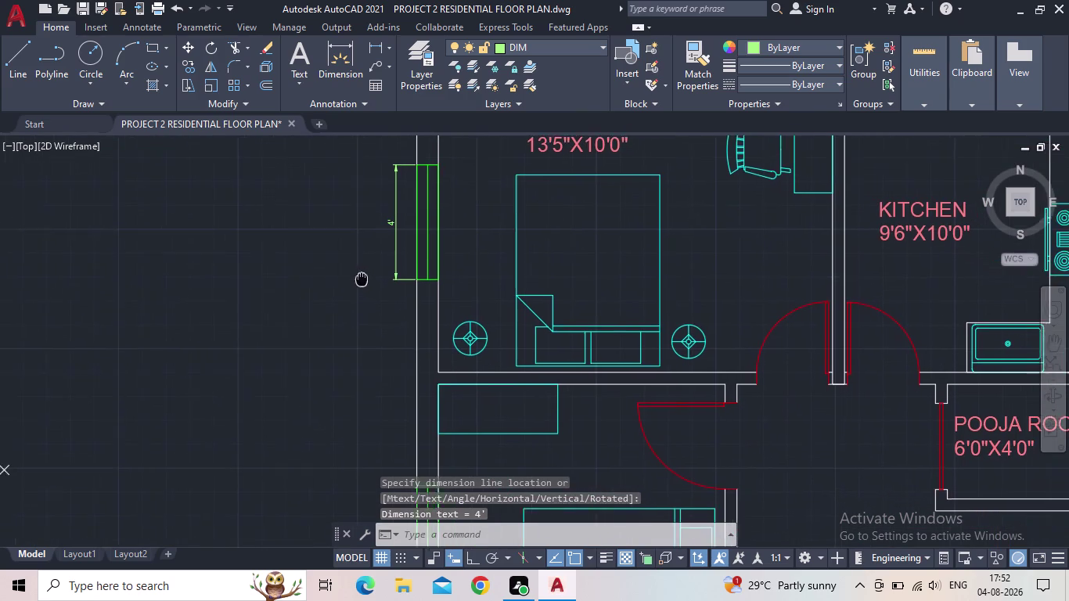
Add a 4' linear dimension beside the bedroom window.
key(space)
middle_drag(330, 324, 173, 187)
scroll(down, 3)
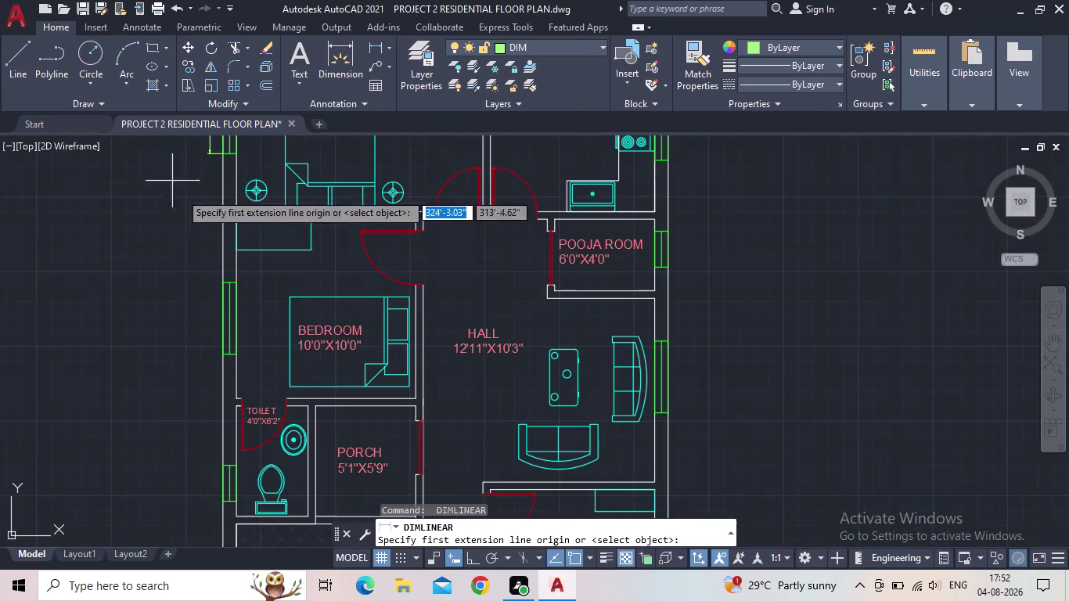
scroll(up, 3)
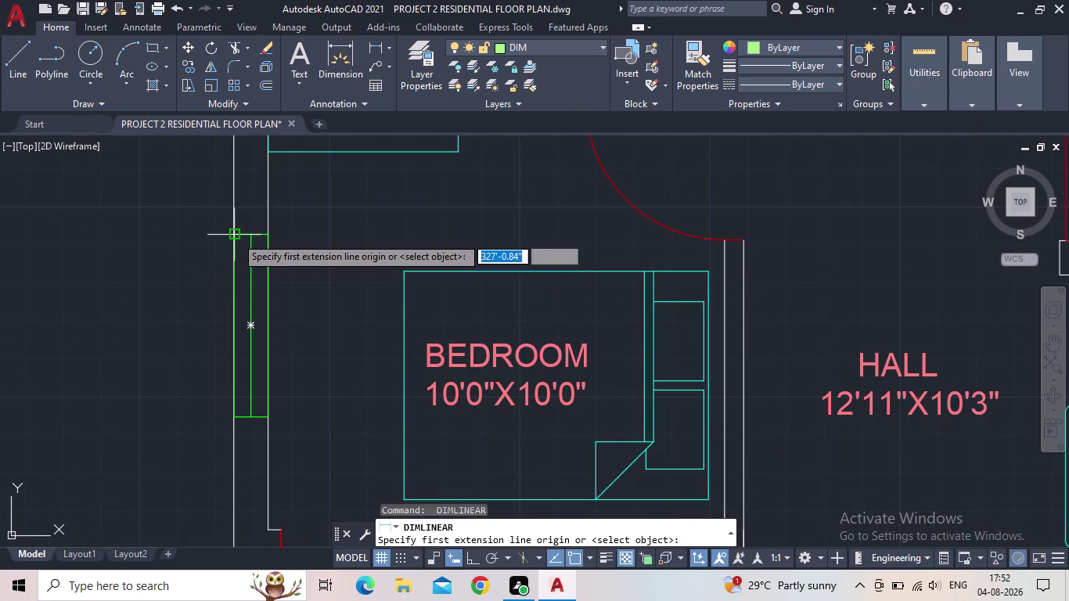
click(236, 236)
click(235, 424)
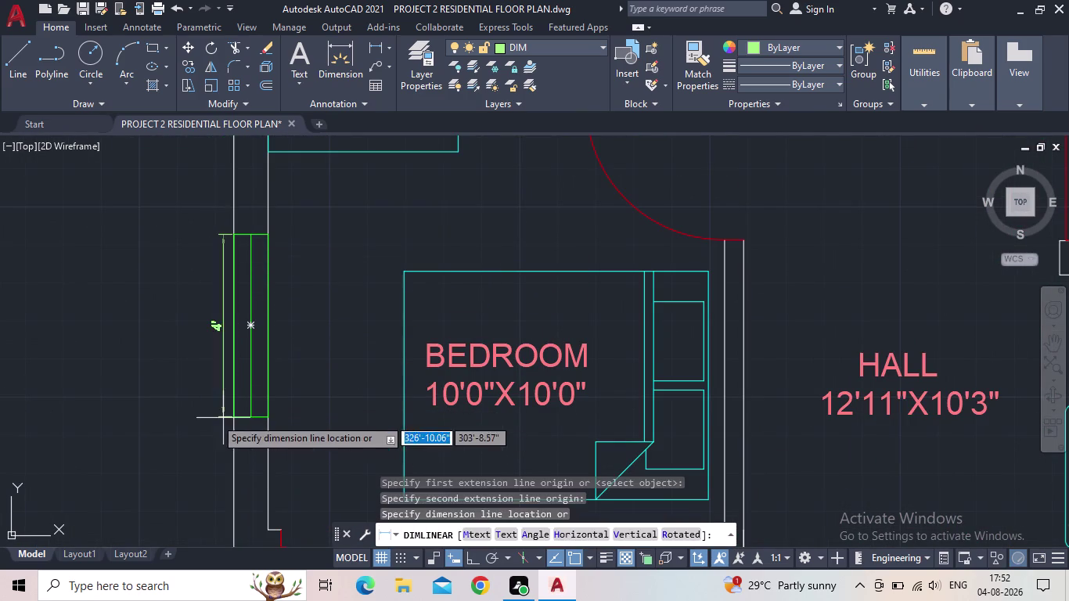
click(206, 417)
scroll(down, 3)
middle_drag(184, 412, 165, 269)
scroll(up, 3)
middle_drag(195, 398, 219, 336)
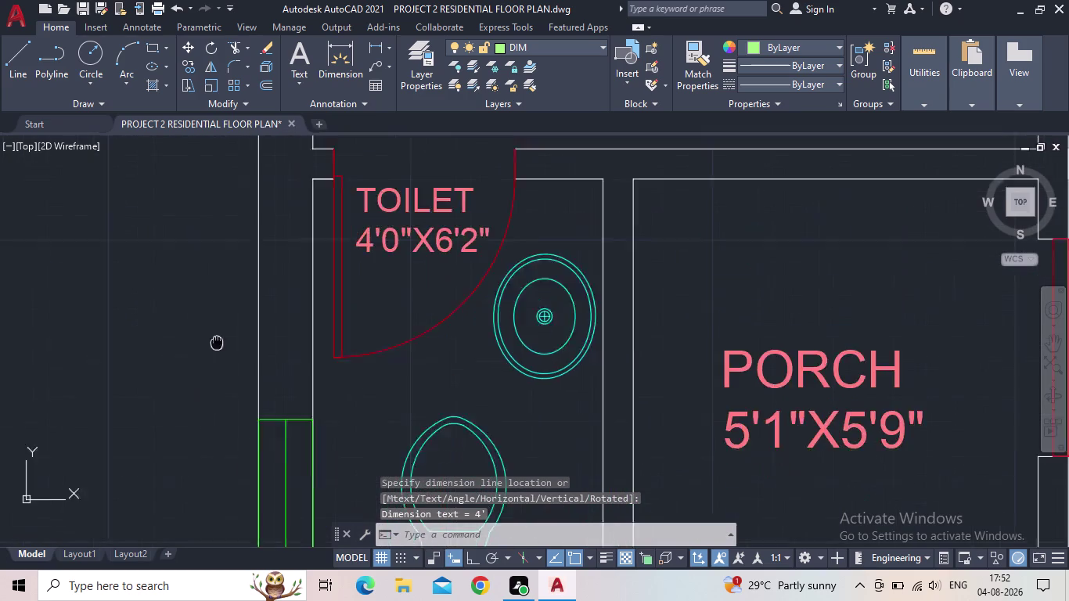
middle_drag(218, 336, 239, 249)
Add a 2' linear dimension beside the toilet window.
key(space)
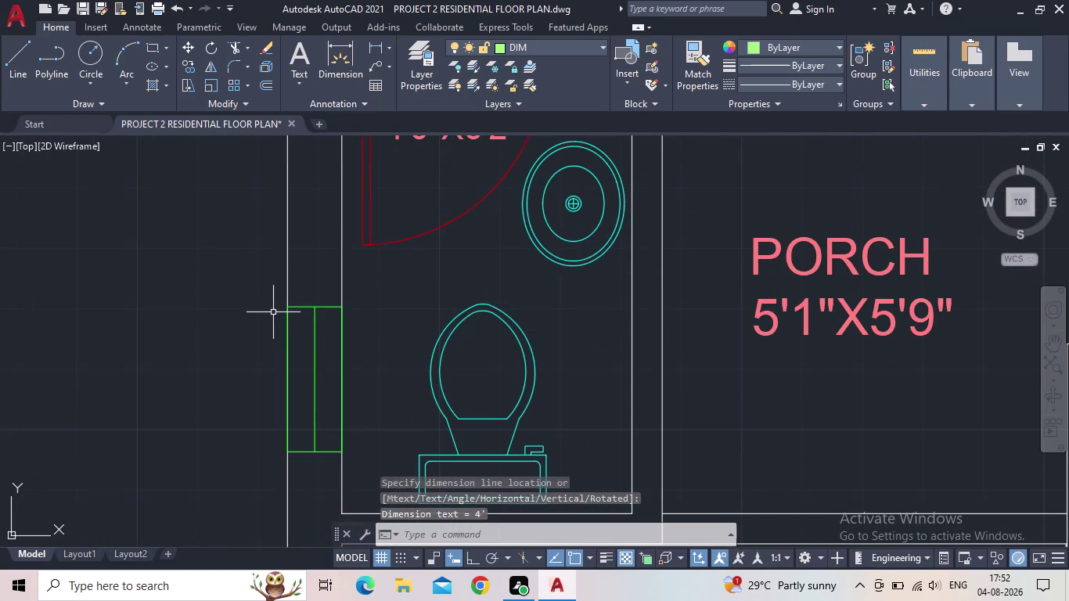
click(288, 306)
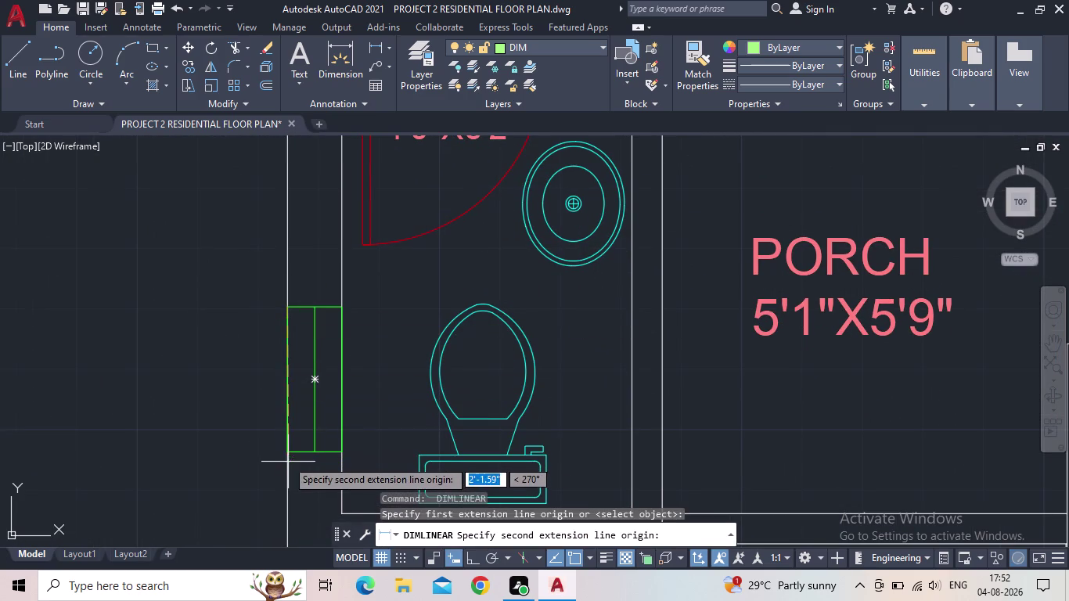
click(286, 454)
click(240, 442)
scroll(down, 3)
middle_drag(249, 437, 251, 397)
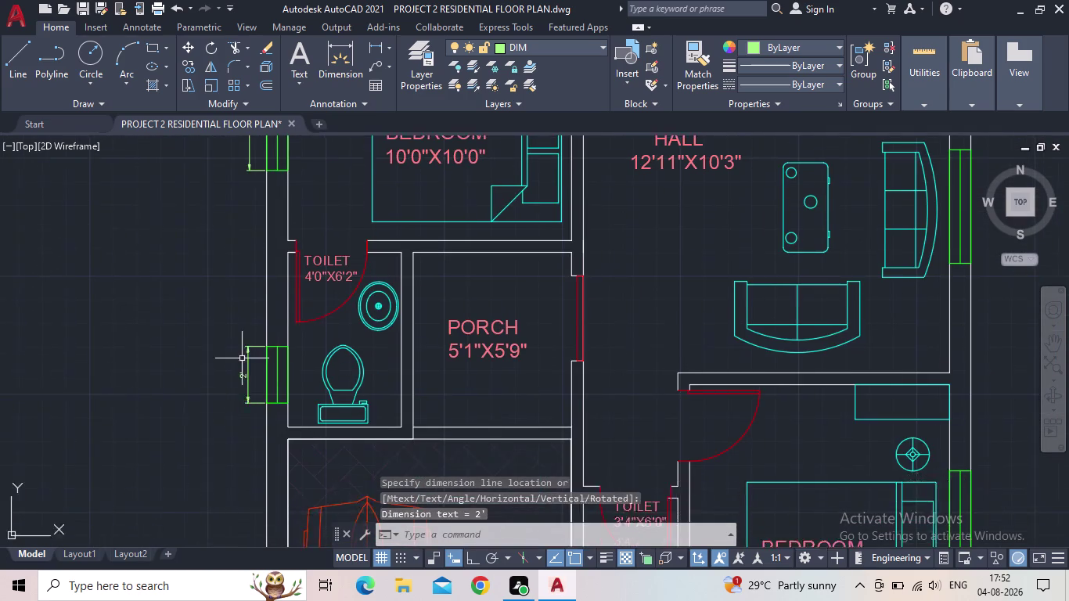
scroll(down, 3)
middle_drag(240, 410, 203, 303)
scroll(up, 3)
middle_drag(213, 312, 204, 272)
scroll(down, 3)
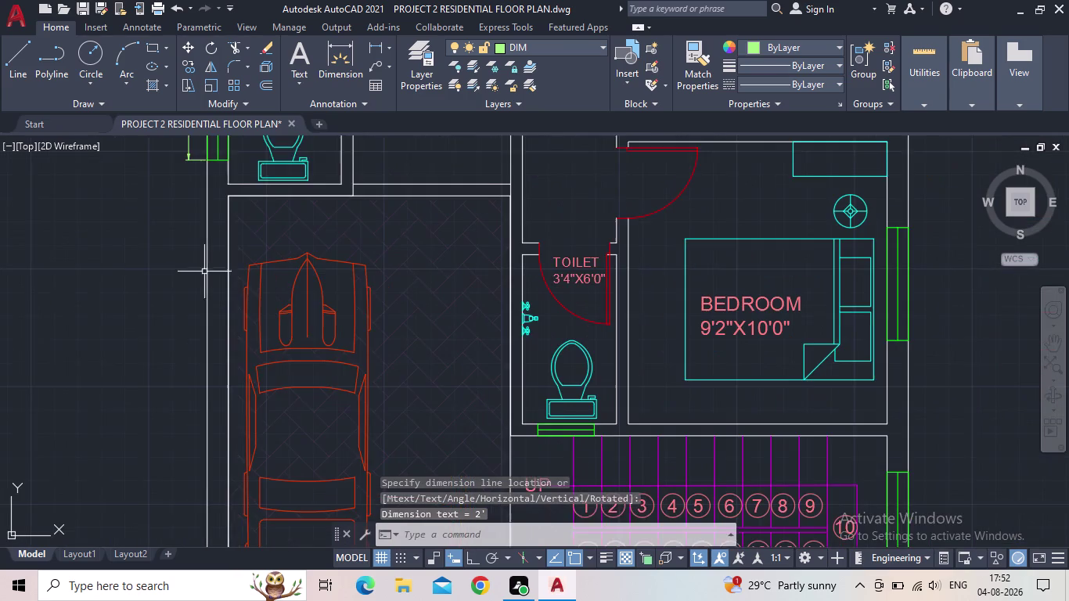
middle_drag(204, 271, 189, 230)
middle_drag(343, 192, 350, 234)
Start a parking-width dimension, then cancel it and recentre on the parking area.
key(space)
drag(222, 204, 231, 203)
click(503, 199)
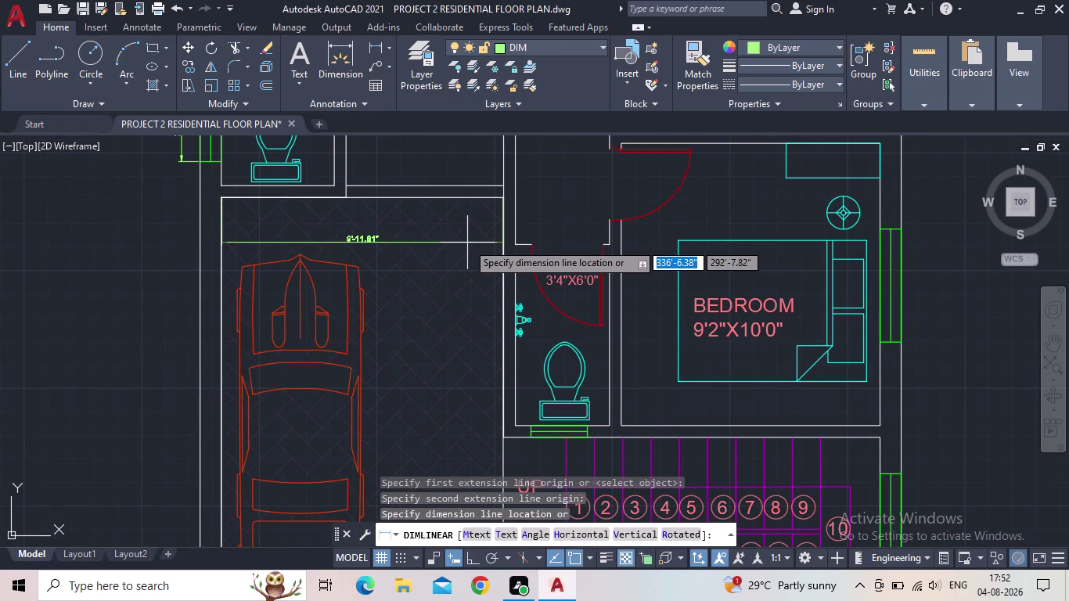
middle_drag(450, 311, 444, 255)
scroll(down, 3)
middle_drag(438, 311, 438, 244)
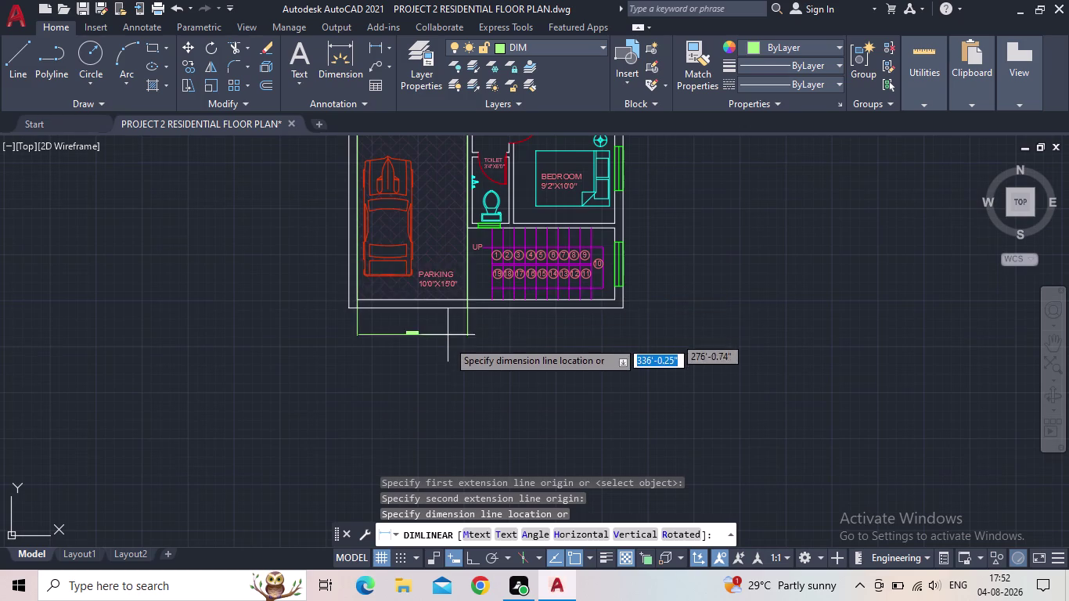
scroll(up, 3)
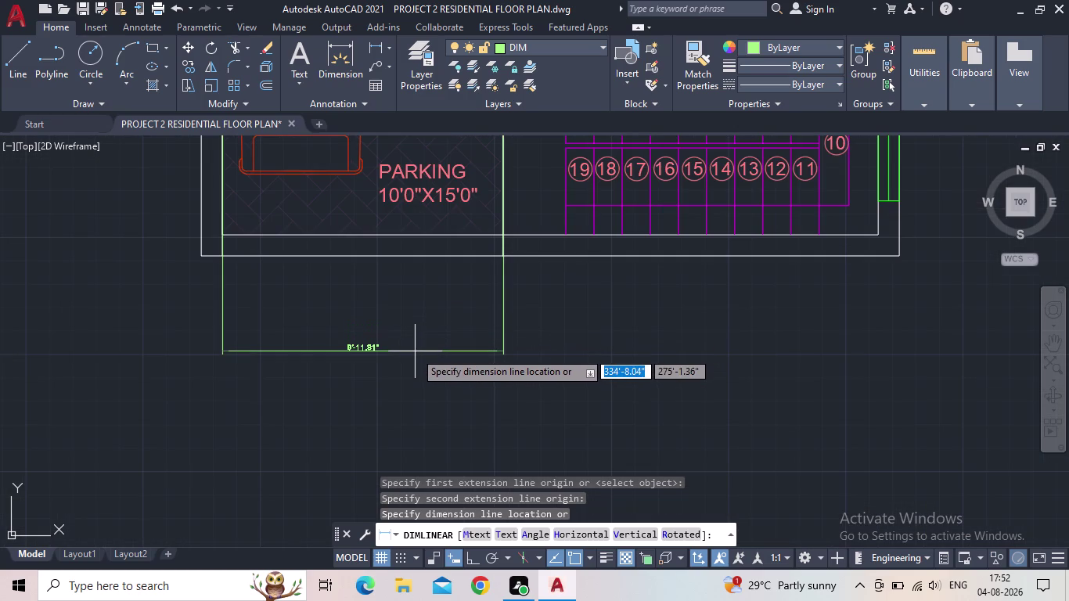
key(Escape)
scroll(down, 3)
middle_drag(402, 322, 399, 441)
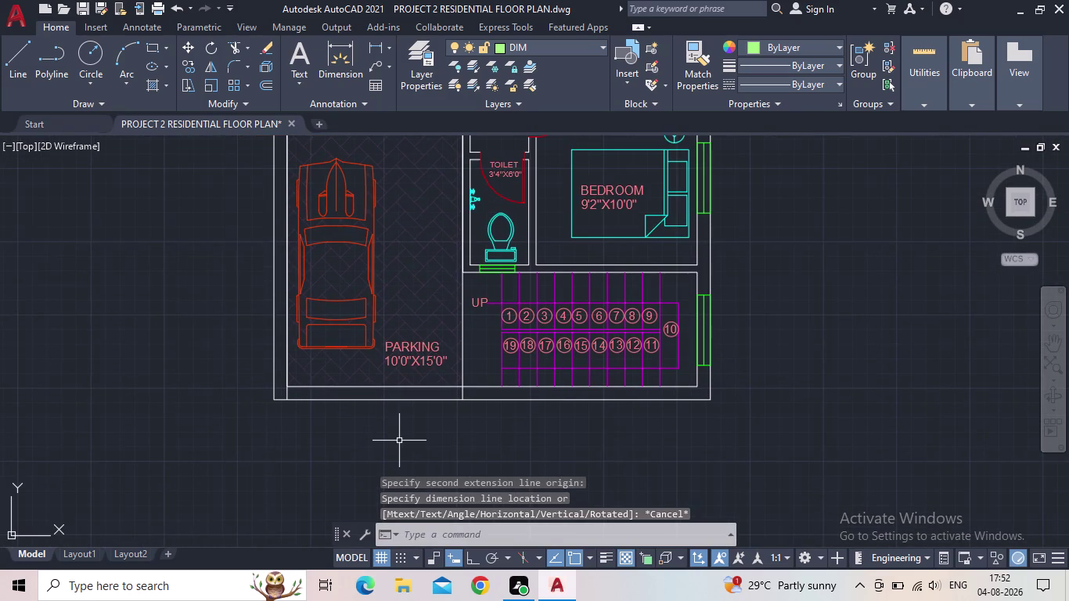
key(space)
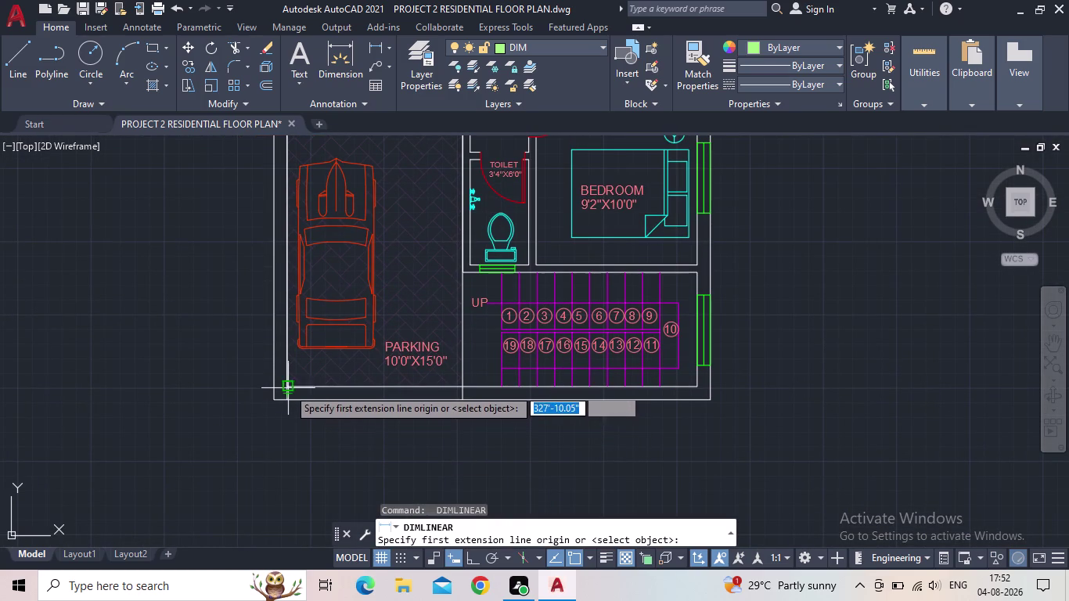
Dimension the parking's left wall at 15', placing the line to its left.
click(288, 388)
middle_drag(293, 282, 282, 421)
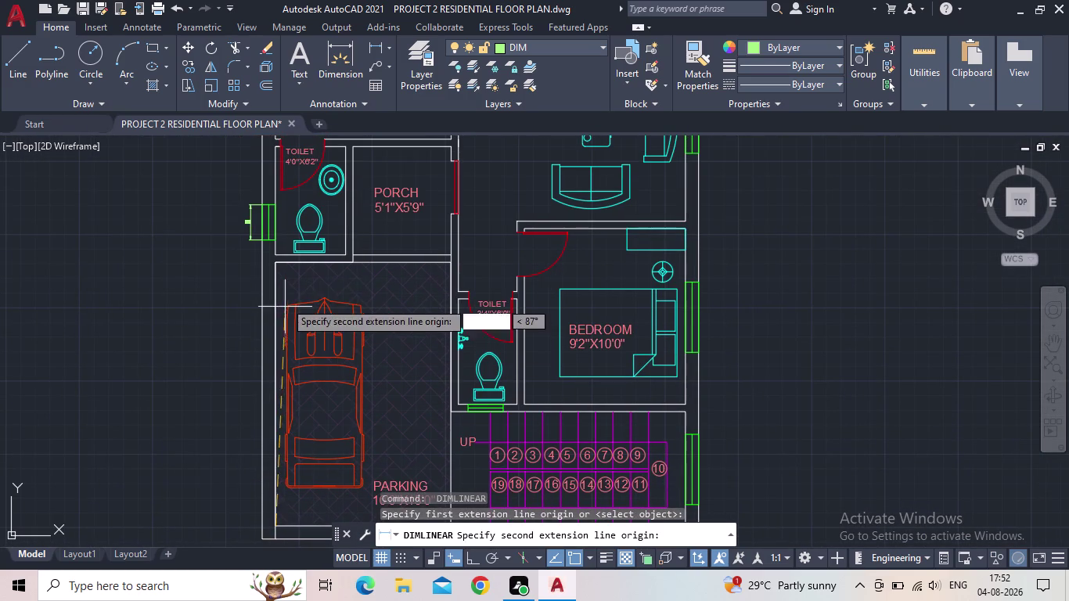
click(275, 264)
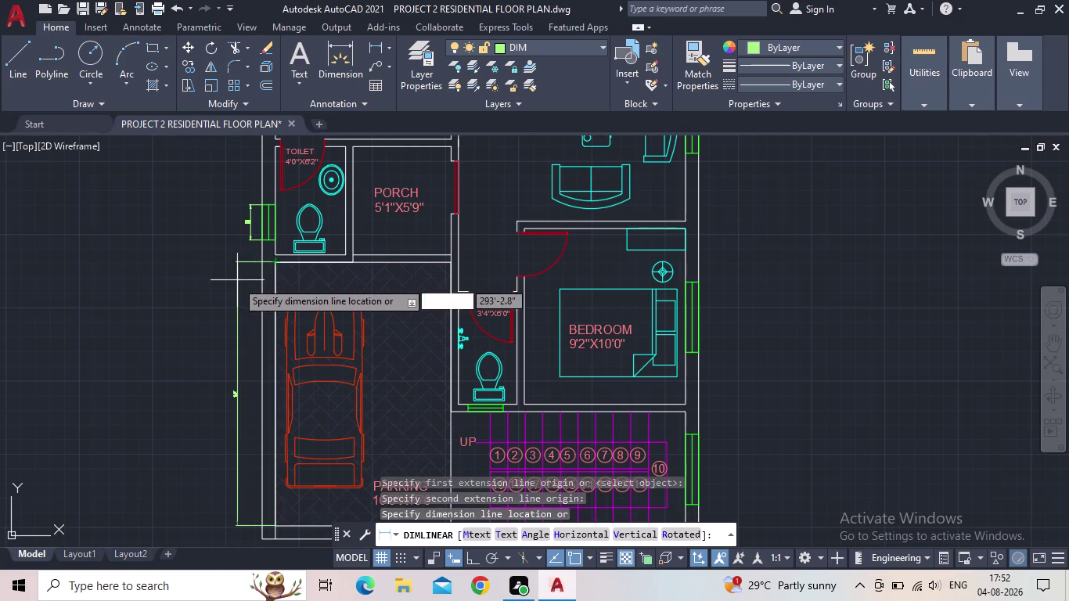
scroll(up, 3)
click(236, 291)
scroll(down, 3)
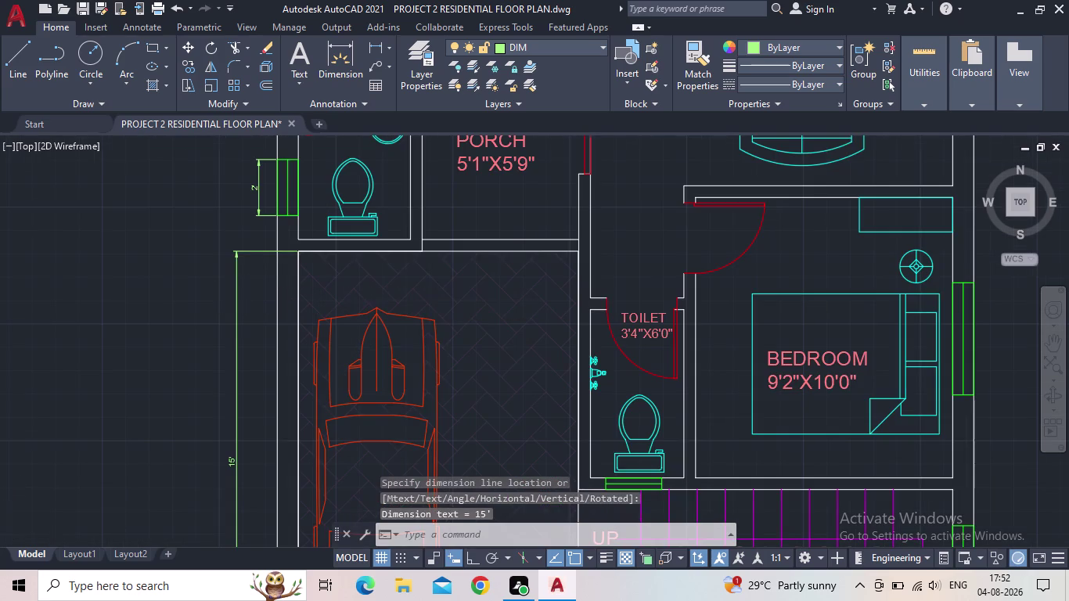
Pan across the plan to the staircase, toilet and bedroom.
middle_drag(243, 312, 176, 256)
middle_drag(413, 393, 295, 369)
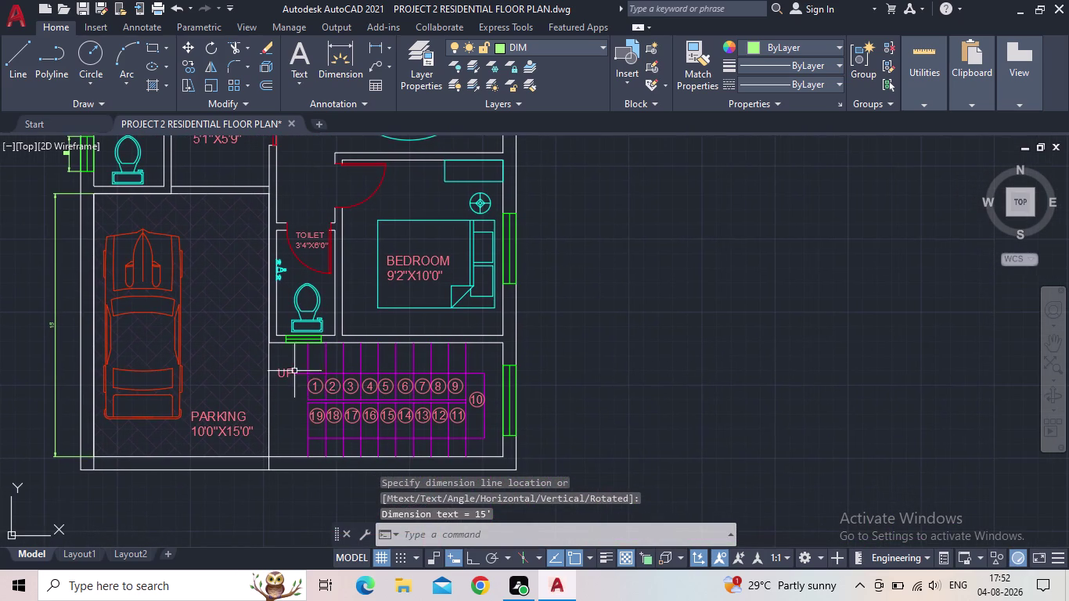
scroll(up, 3)
middle_drag(279, 416, 289, 380)
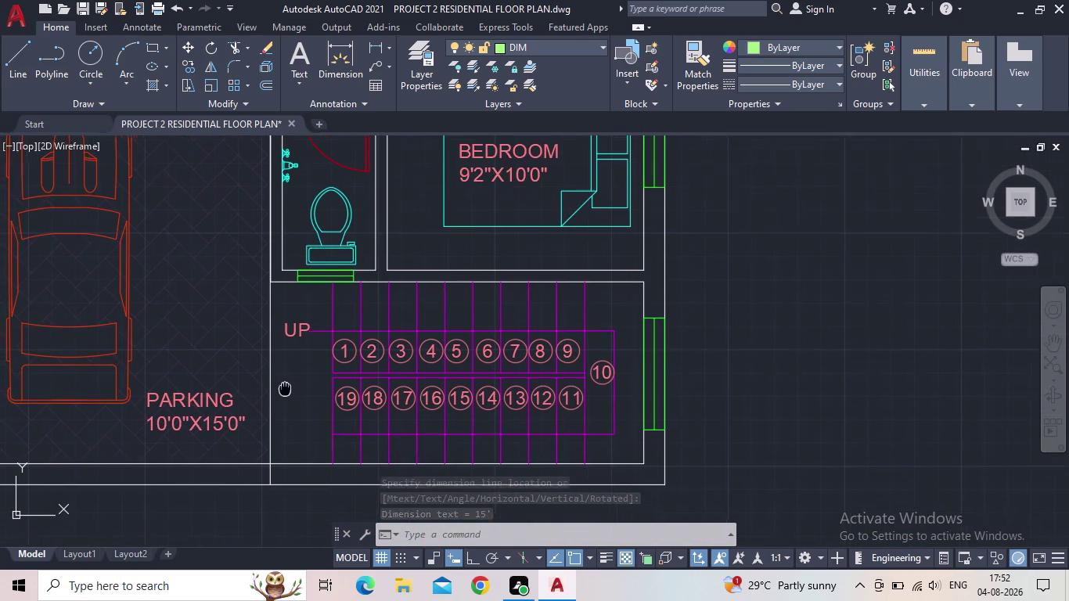
middle_drag(289, 380, 291, 376)
scroll(down, 3)
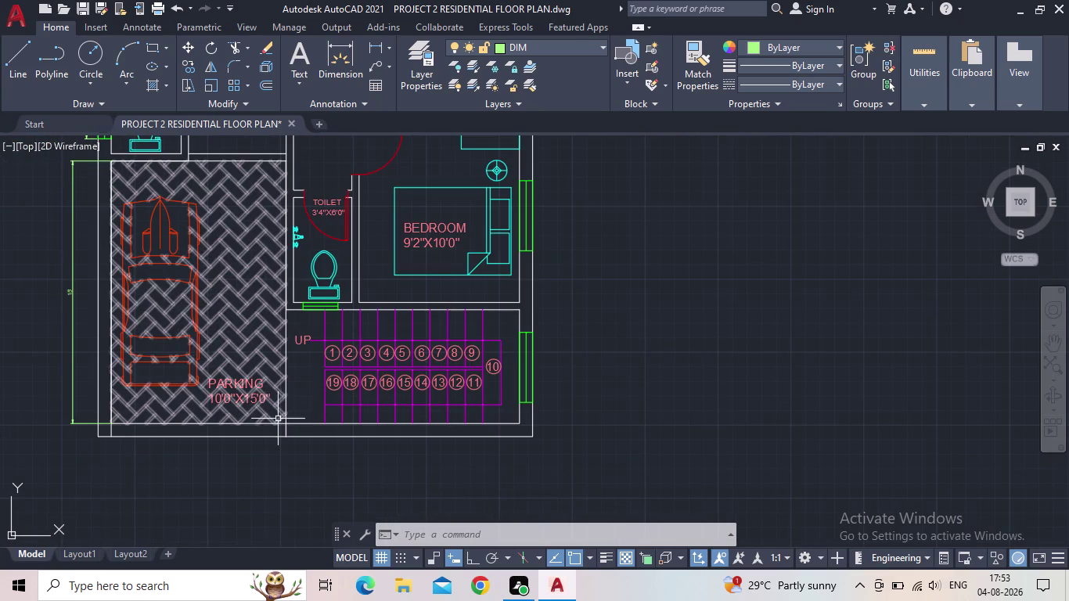
scroll(up, 3)
middle_drag(288, 481, 317, 461)
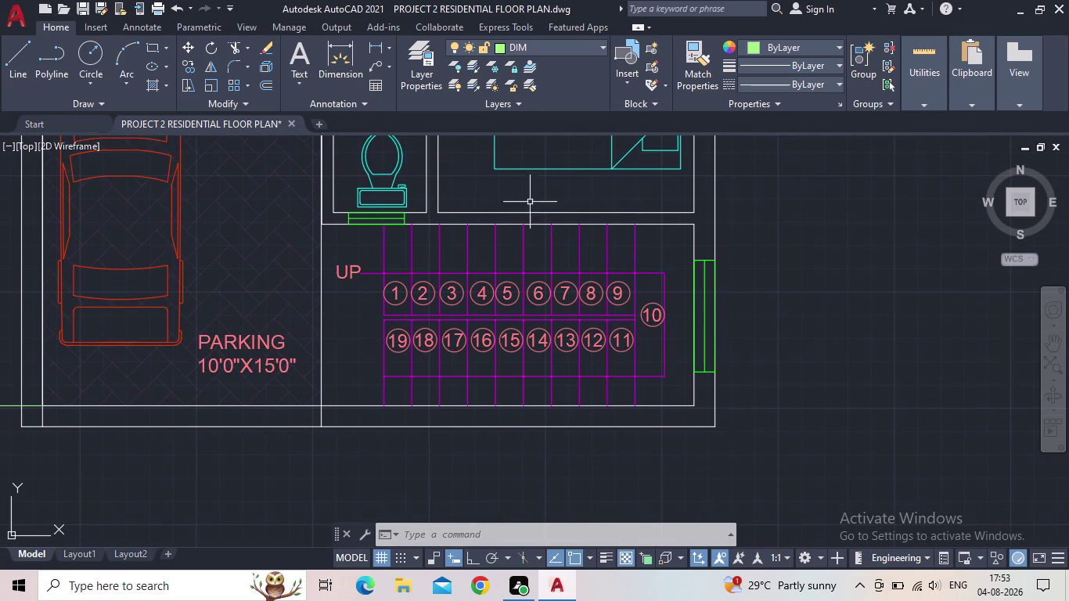
middle_drag(496, 184, 473, 374)
scroll(up, 3)
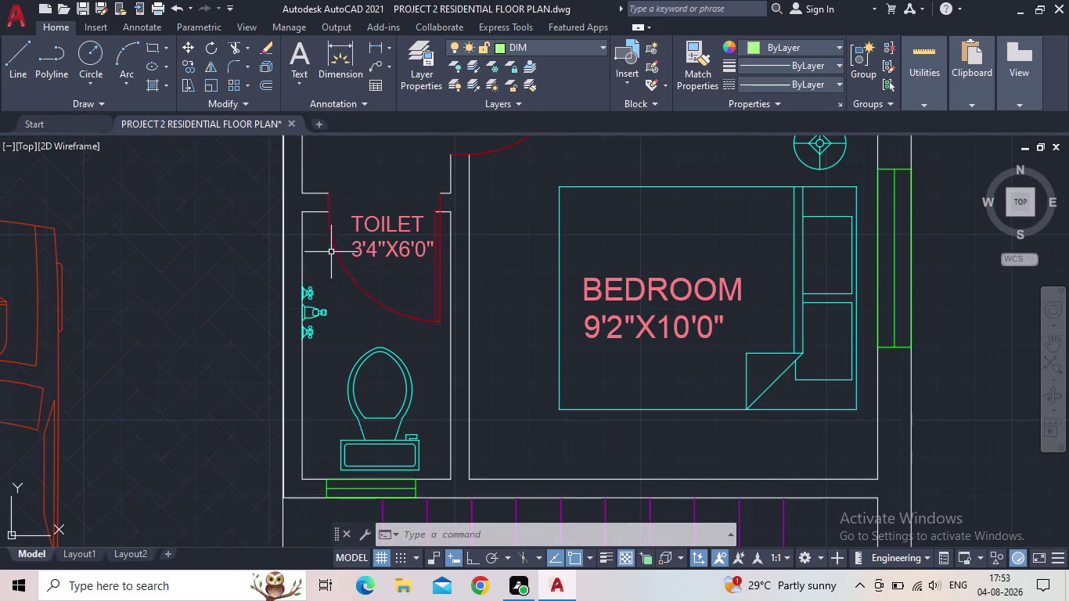
Dimension the toilet's top opening at 2'-6", placed above the toilet.
key(space)
click(326, 192)
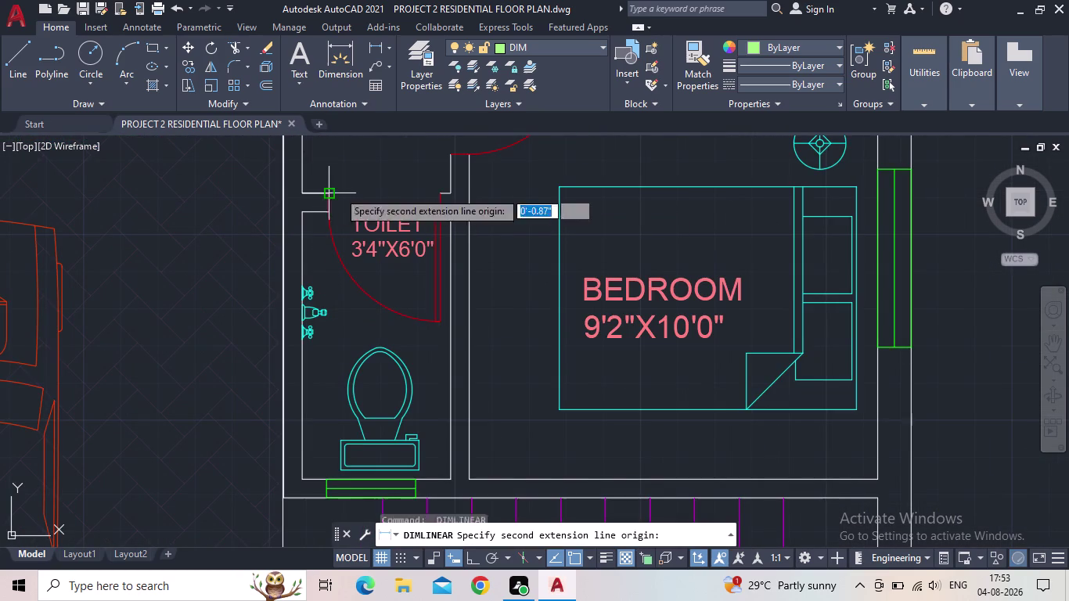
click(436, 195)
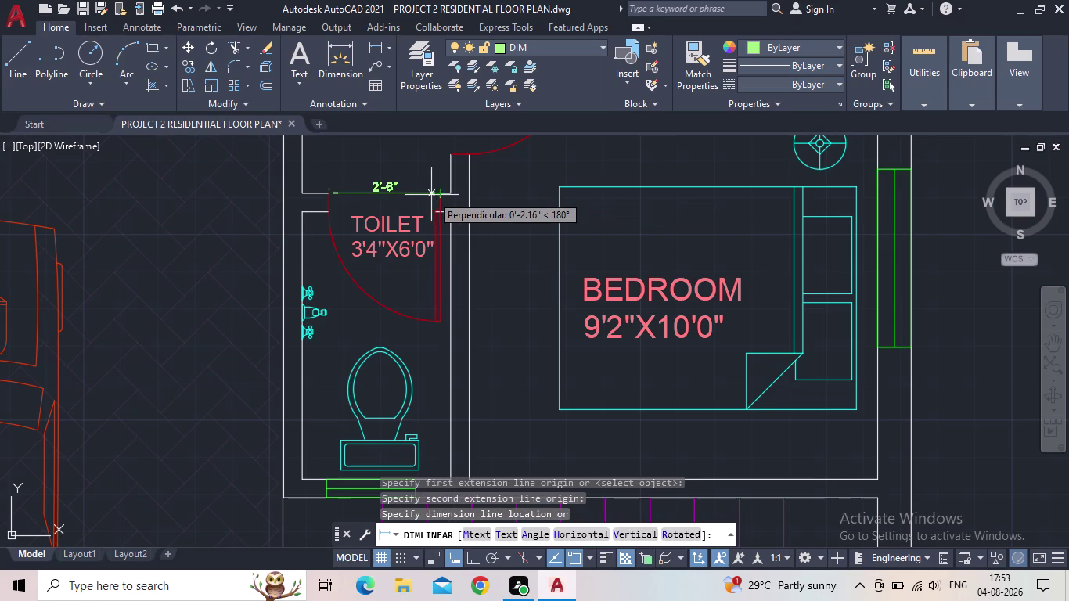
click(431, 193)
middle_drag(422, 253, 440, 185)
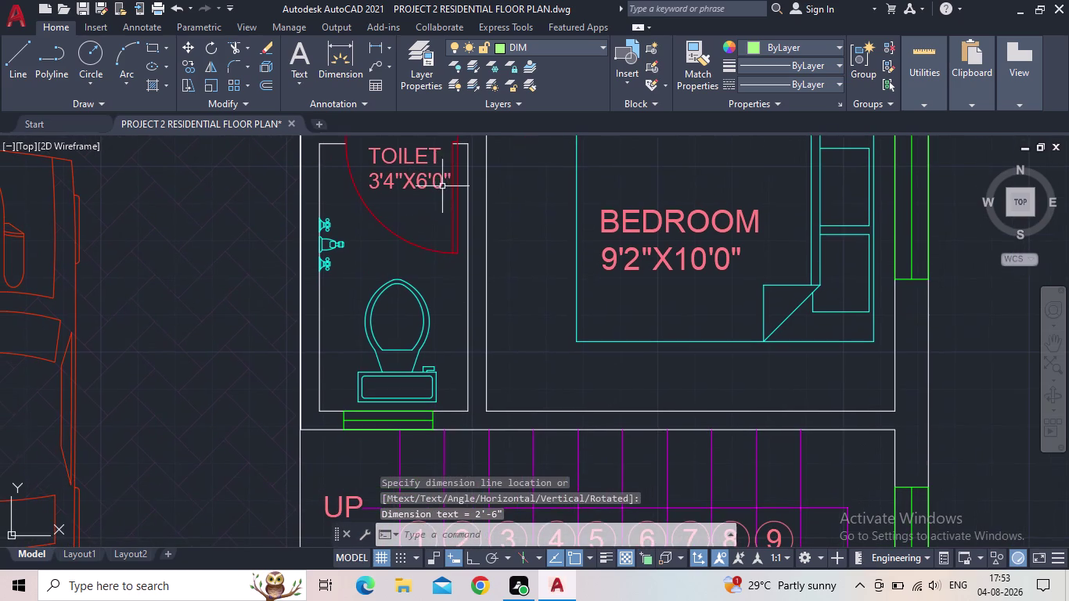
Dimension the toilet's inner width at 3'-4".
key(space)
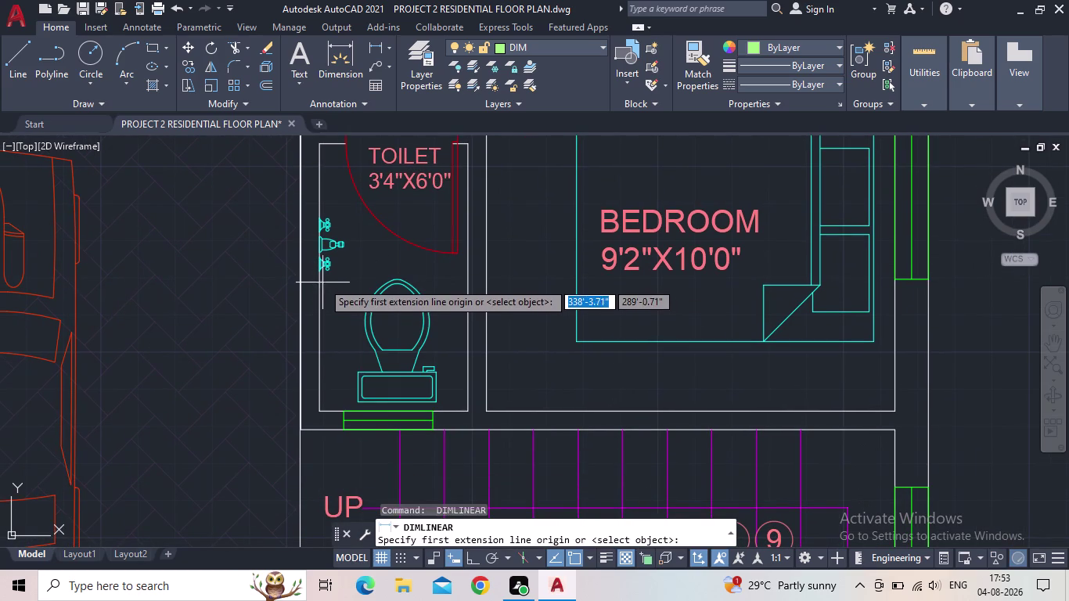
click(318, 291)
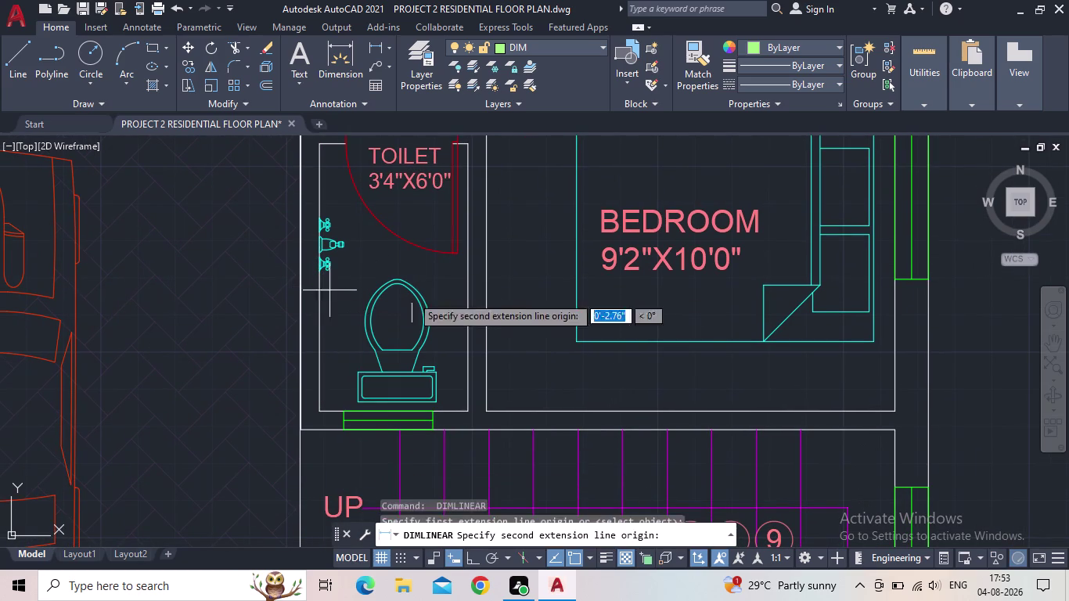
click(467, 292)
click(466, 278)
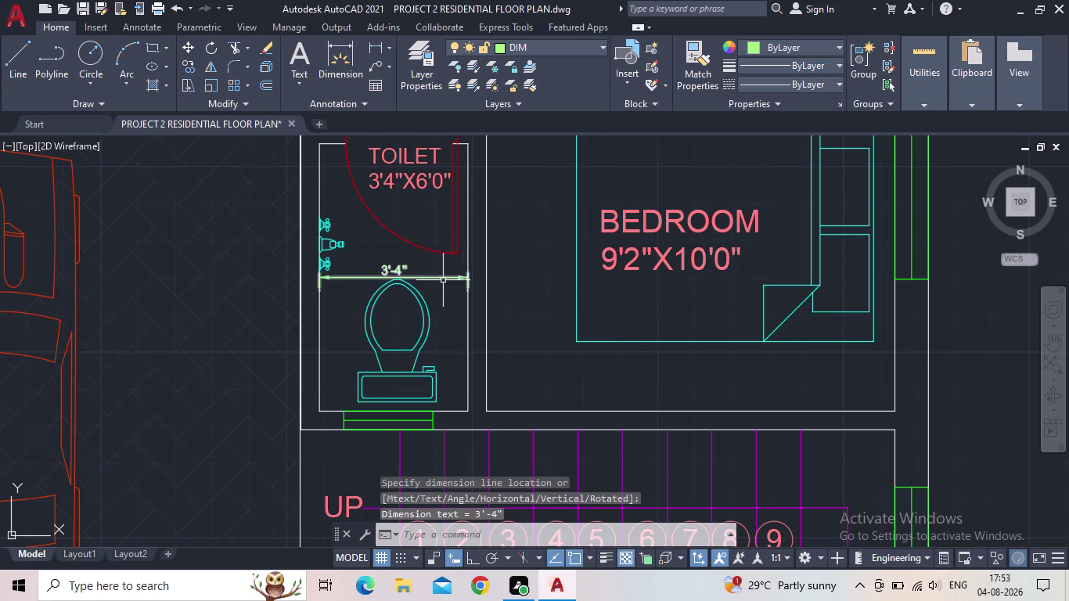
scroll(down, 3)
middle_drag(440, 278, 399, 291)
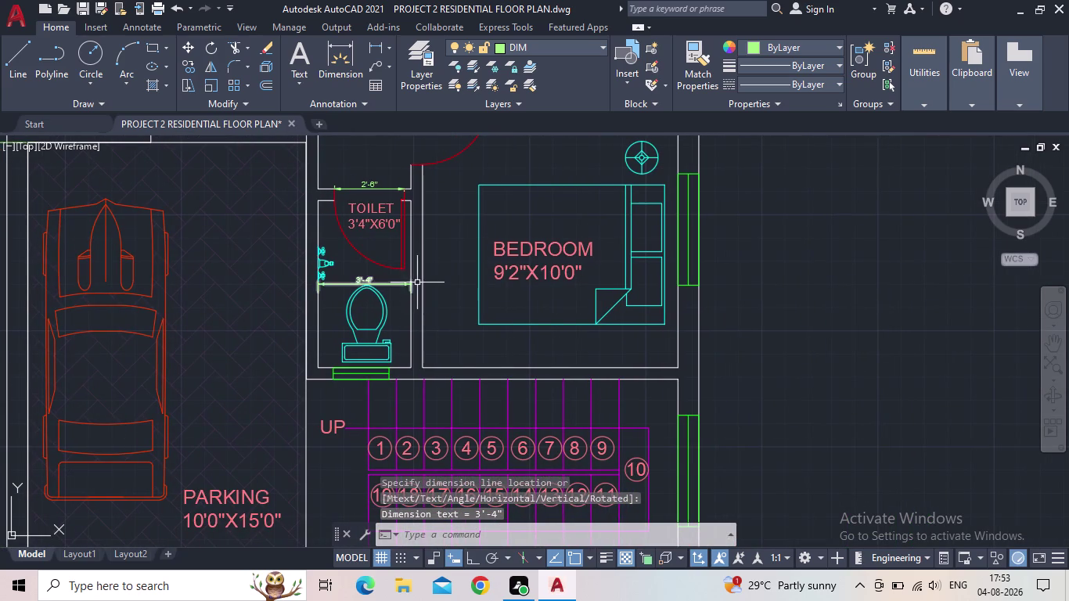
scroll(down, 3)
middle_drag(572, 328, 395, 368)
middle_drag(360, 256, 318, 335)
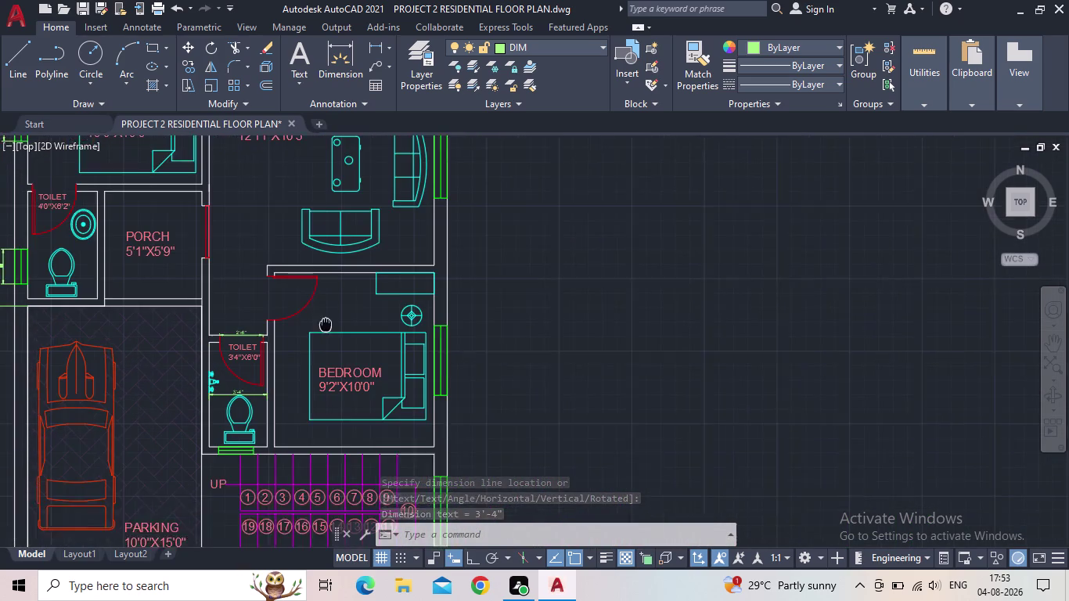
middle_drag(318, 335, 311, 340)
middle_drag(365, 332, 360, 302)
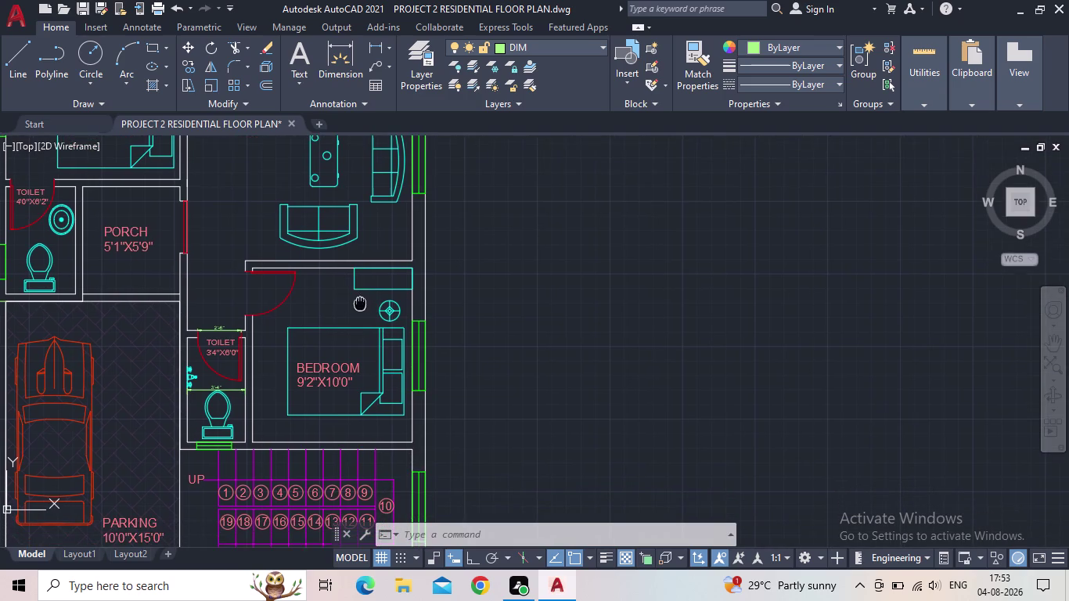
middle_drag(360, 302, 360, 298)
Dimension the bedroom door opening at 2'-6".
key(space)
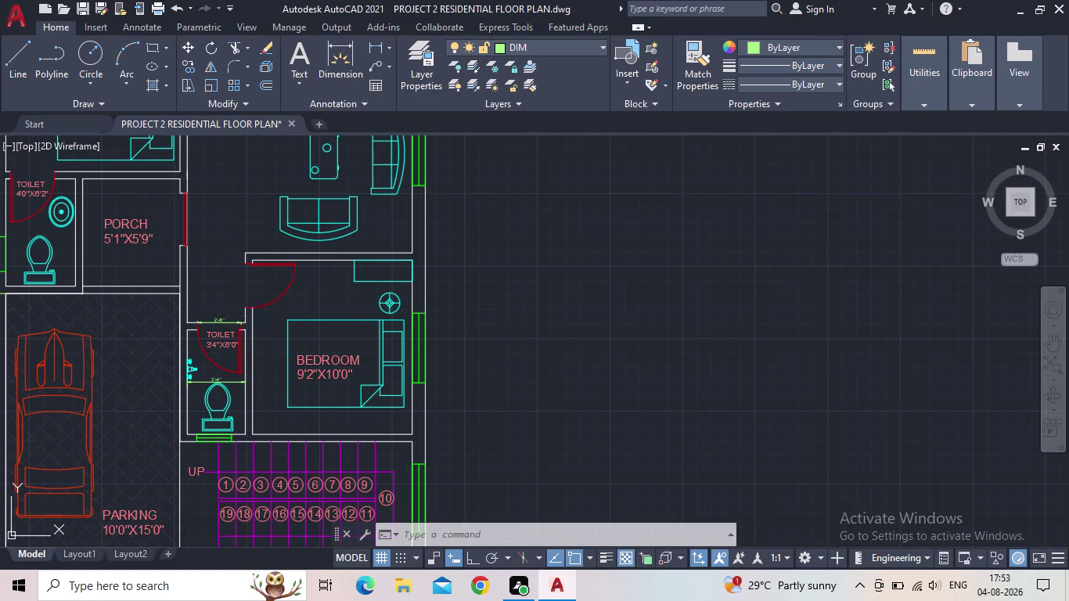
scroll(up, 3)
click(241, 301)
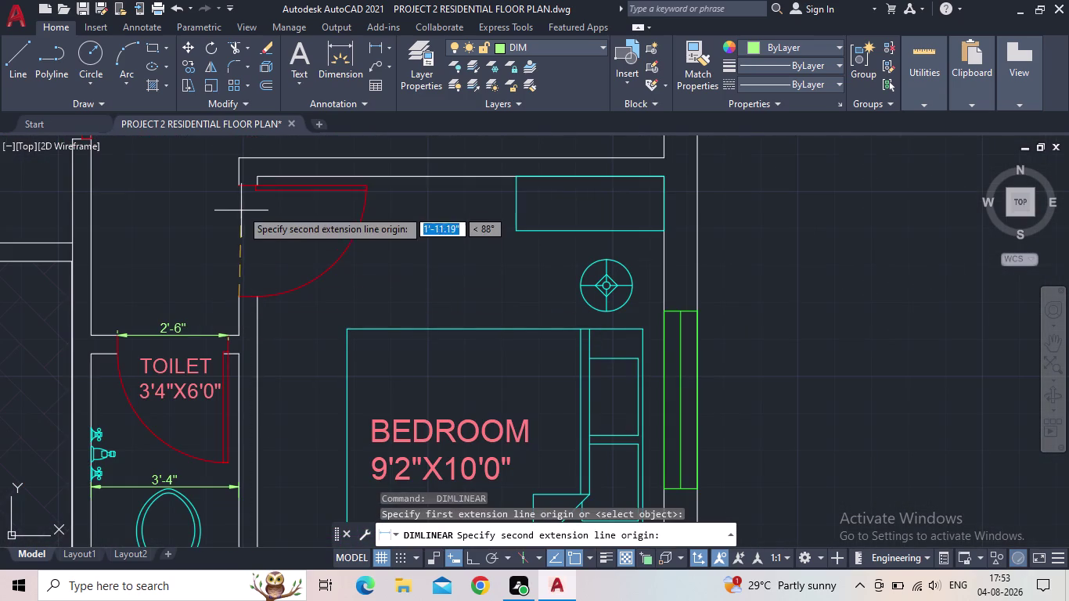
click(235, 189)
click(235, 200)
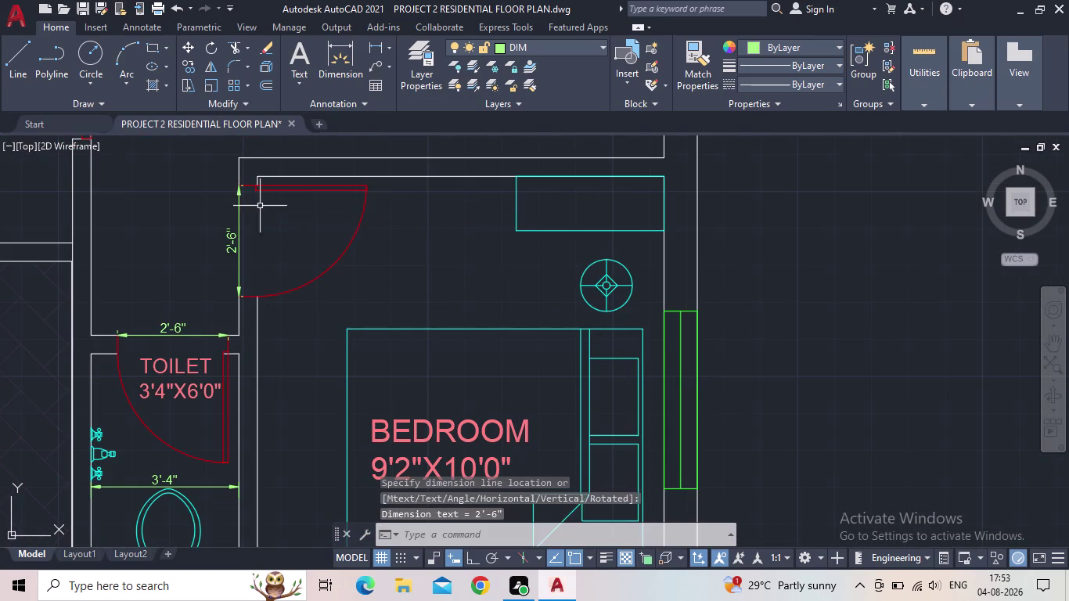
scroll(down, 3)
middle_drag(277, 232, 211, 314)
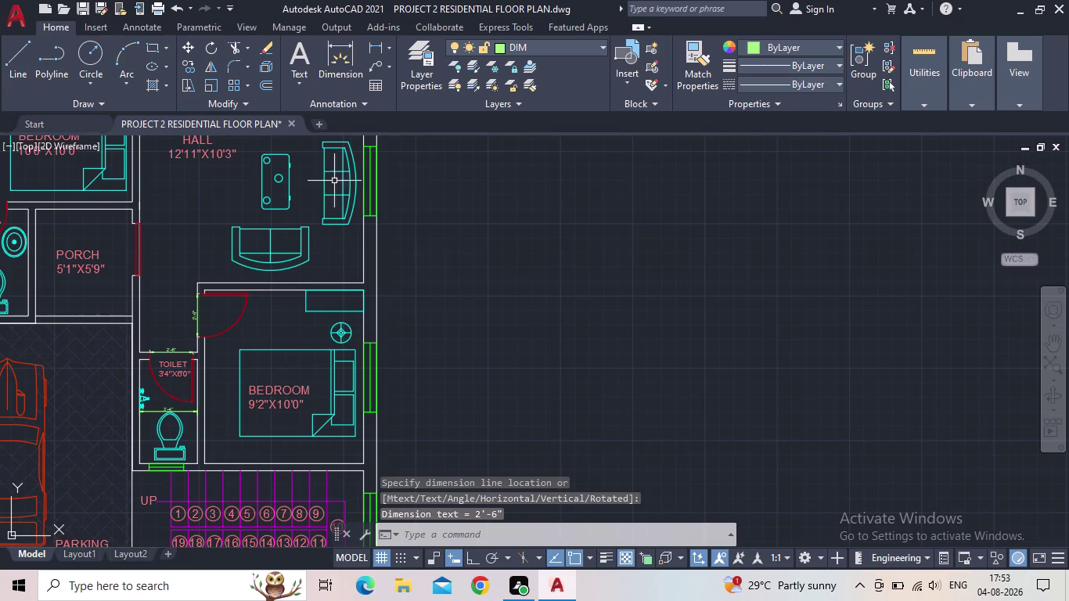
scroll(up, 3)
middle_drag(219, 207, 142, 81)
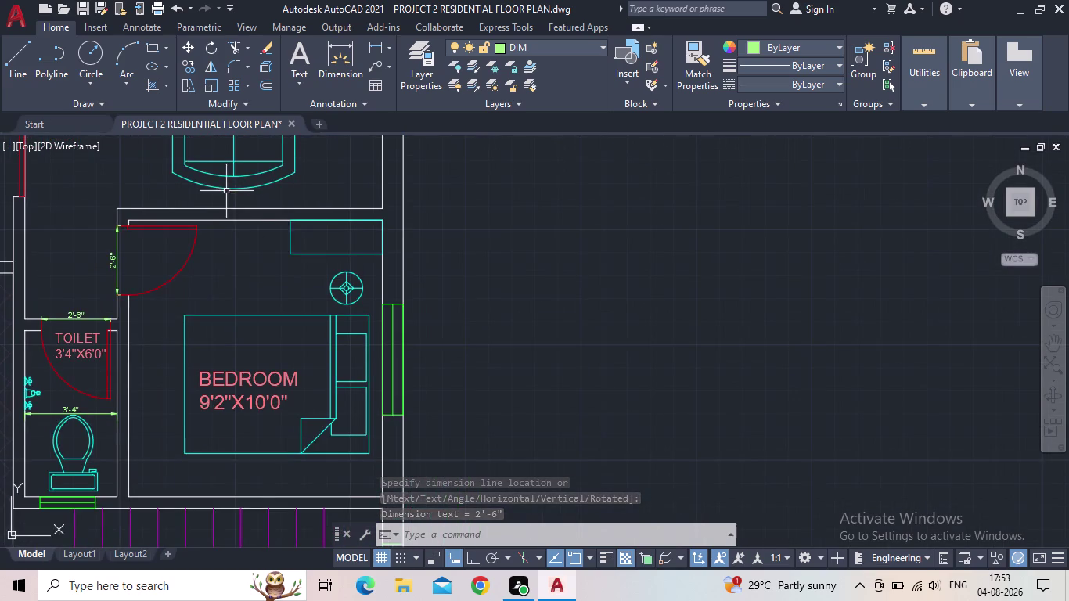
scroll(down, 3)
middle_drag(465, 265, 415, 223)
scroll(up, 3)
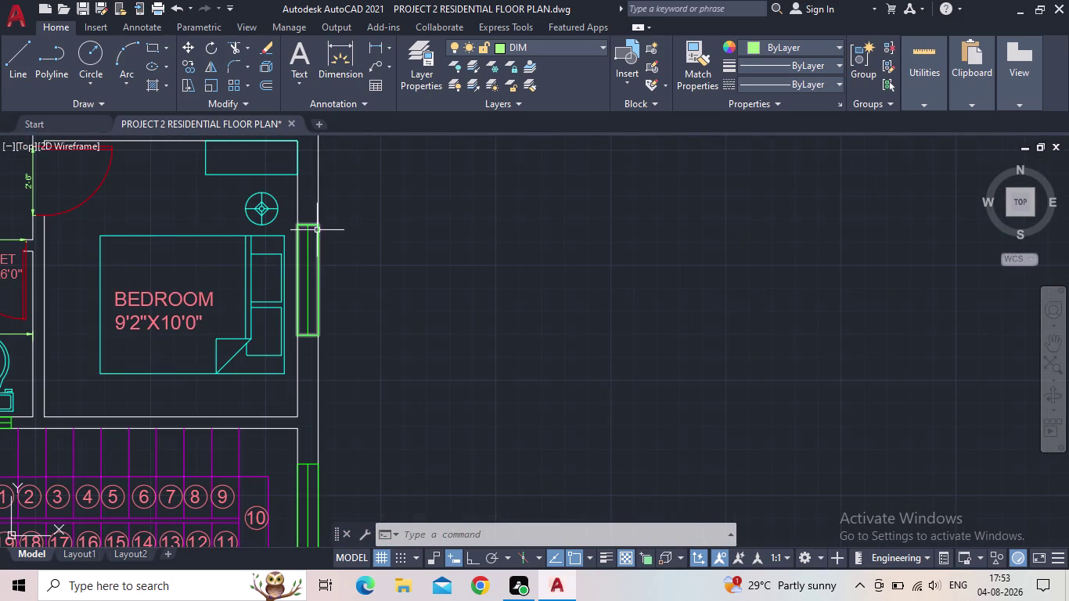
Dimension the bedroom's right-side window at 4'.
key(space)
click(316, 222)
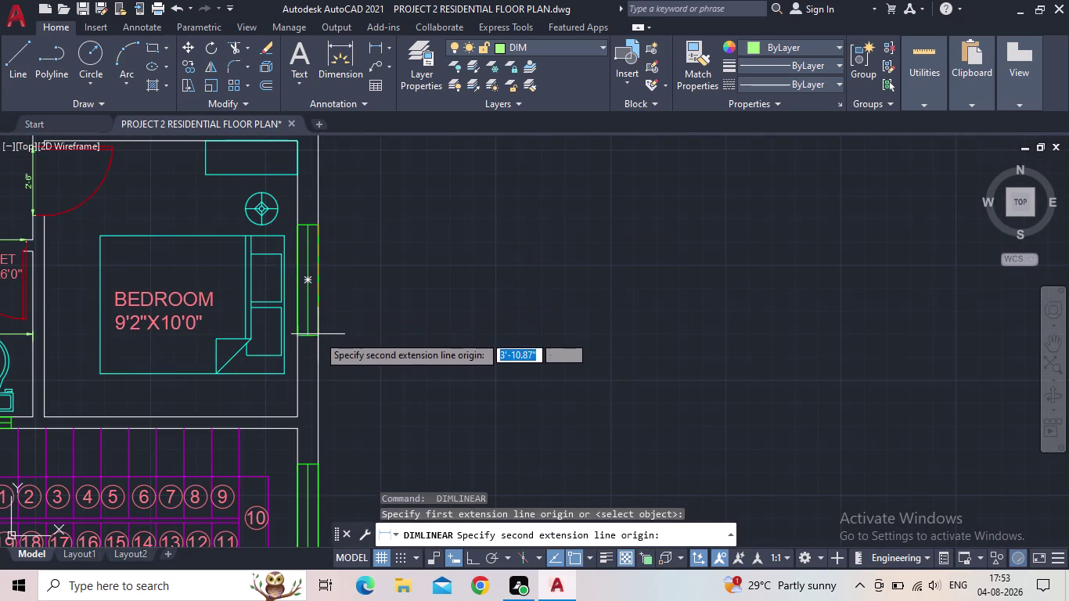
click(318, 338)
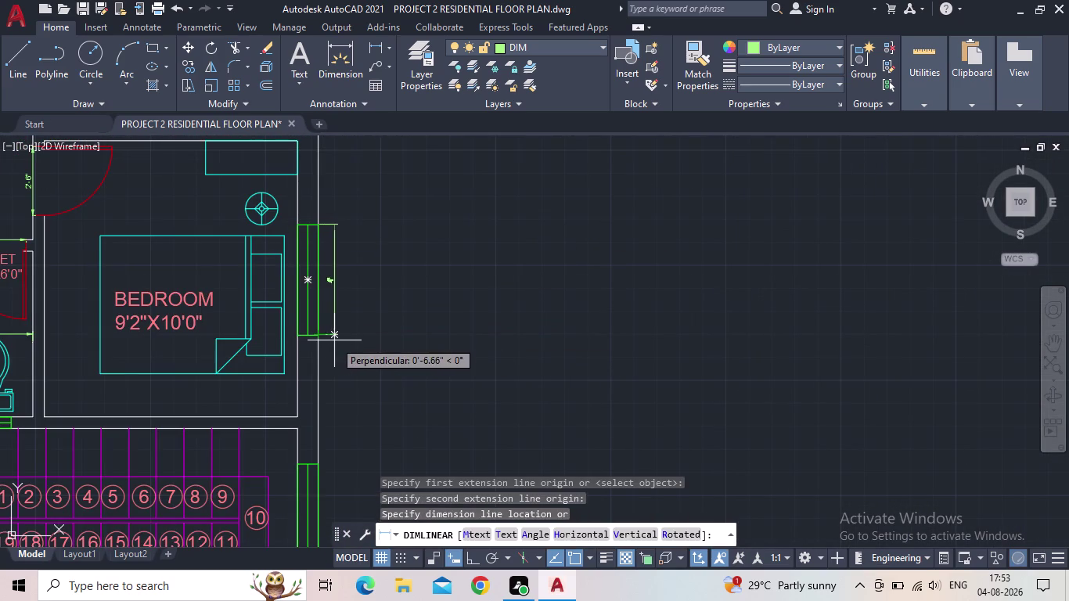
click(334, 341)
middle_drag(371, 267, 373, 316)
Dimension the bedroom's right wall at 10', placed outside the wall.
key(space)
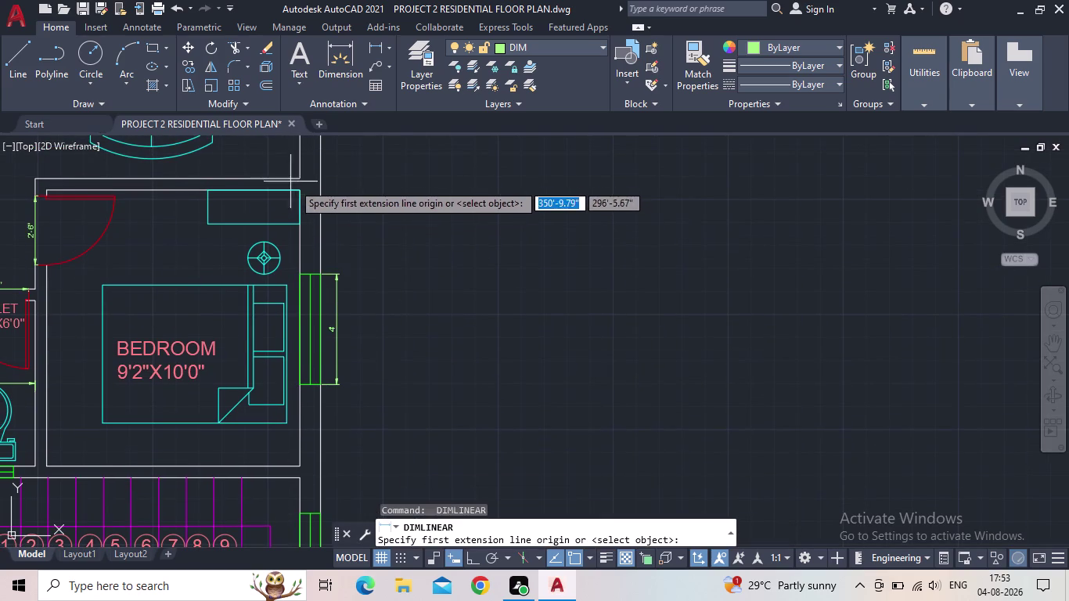
click(299, 193)
click(299, 468)
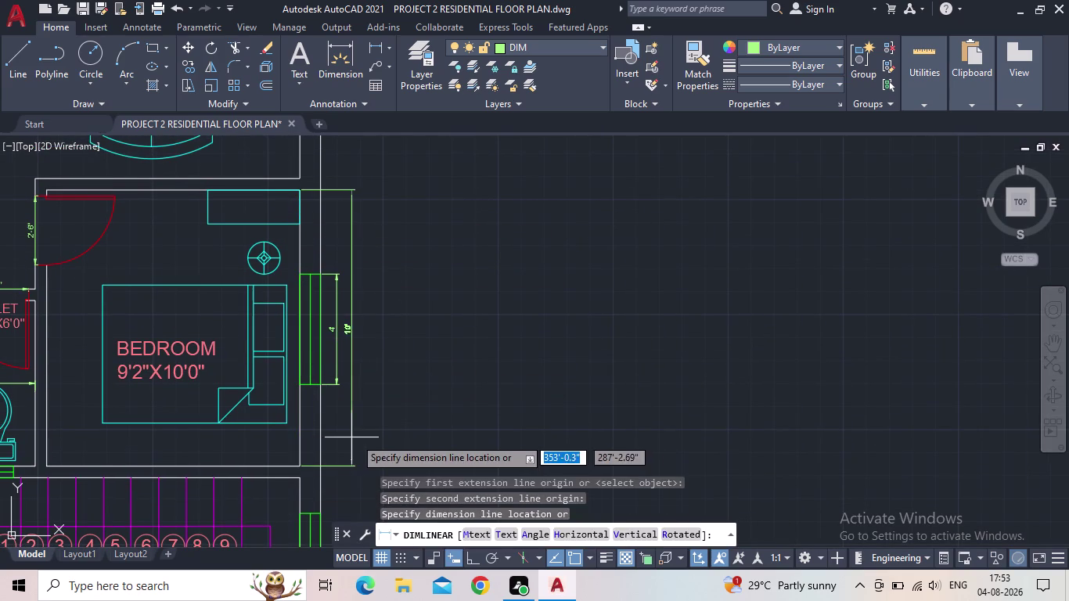
click(370, 441)
middle_drag(484, 382, 465, 439)
scroll(down, 3)
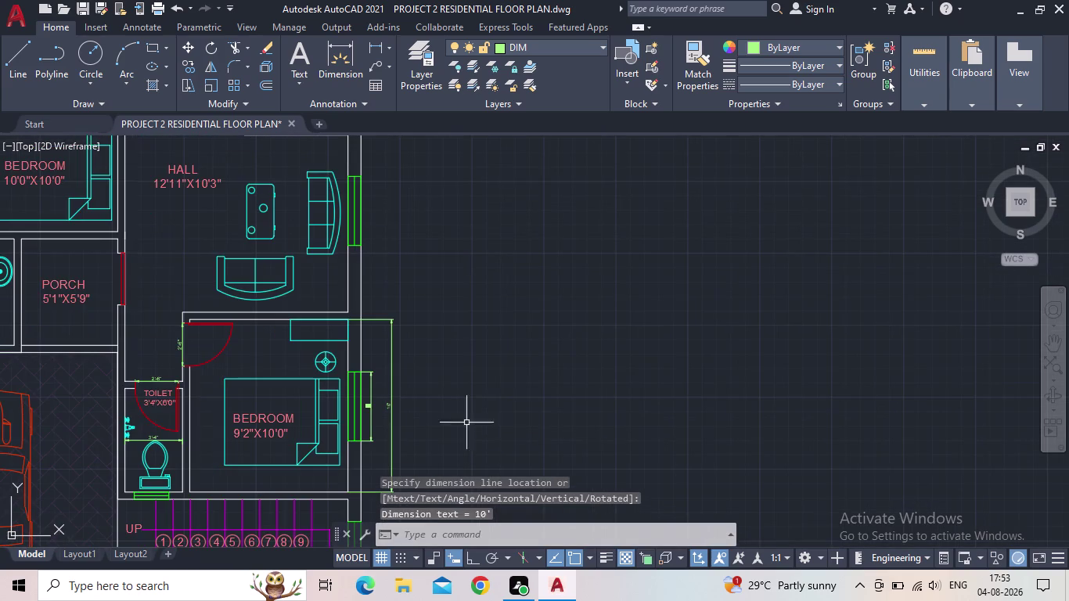
middle_drag(413, 296, 356, 376)
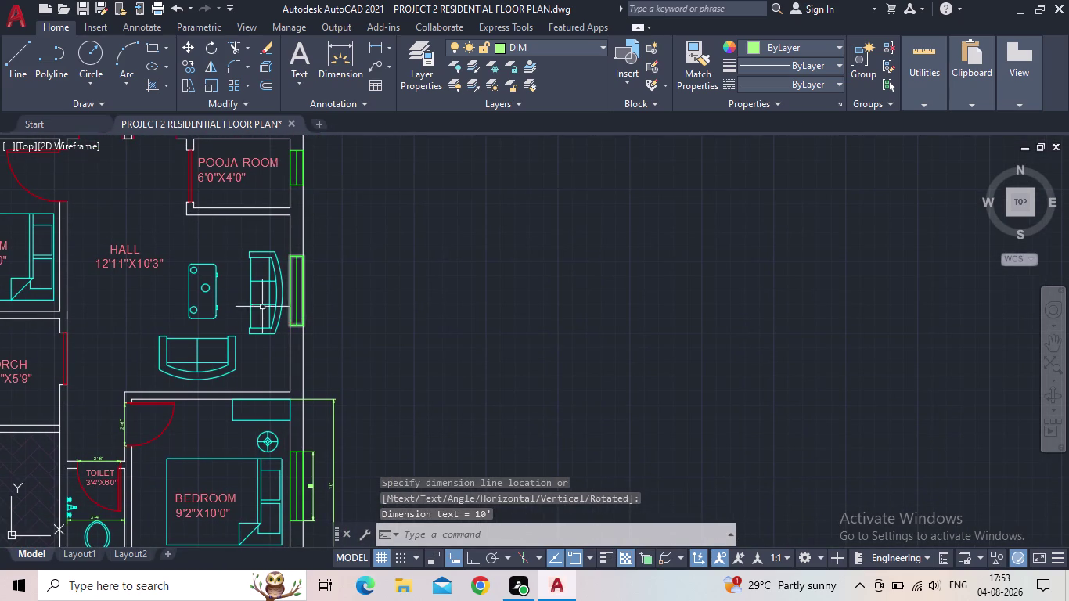
scroll(up, 3)
Add a 4' vertical dimension along the Pooja Room's right wall.
key(space)
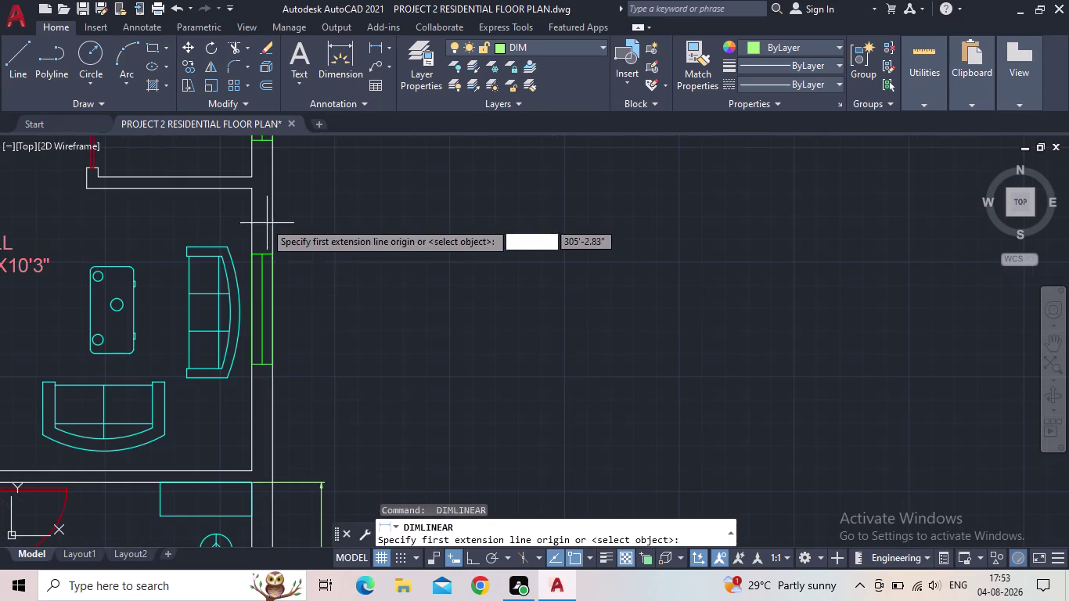
scroll(down, 3)
middle_drag(287, 267, 286, 304)
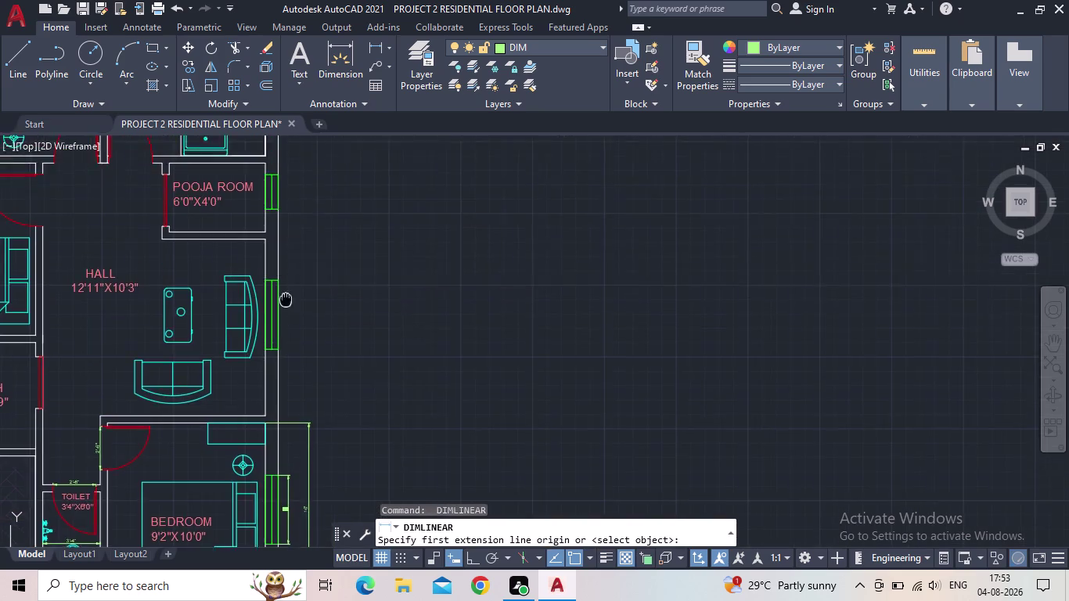
middle_drag(285, 304, 290, 429)
scroll(up, 3)
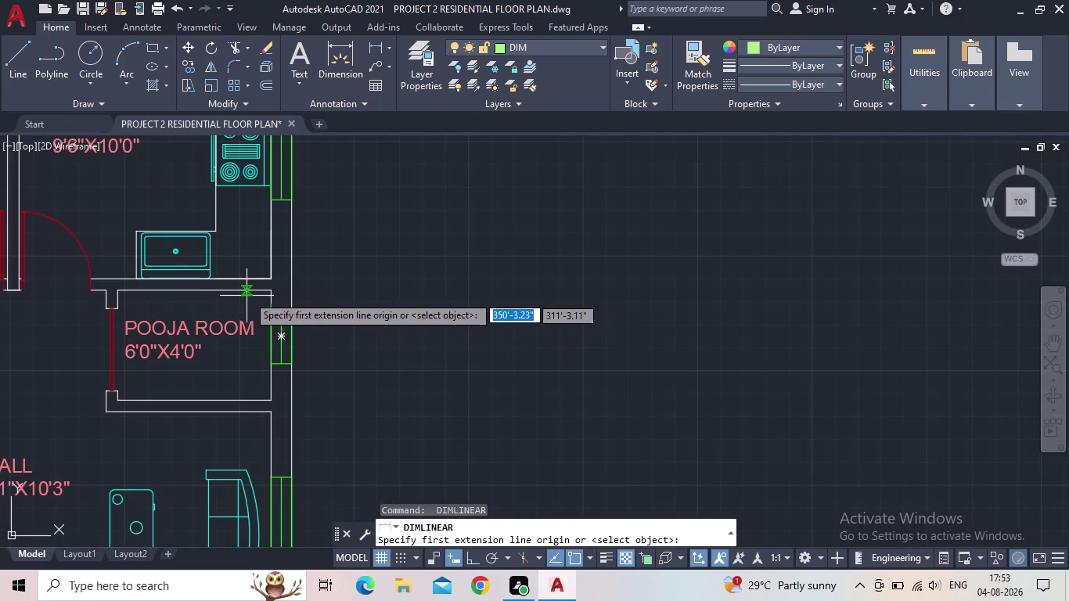
click(258, 296)
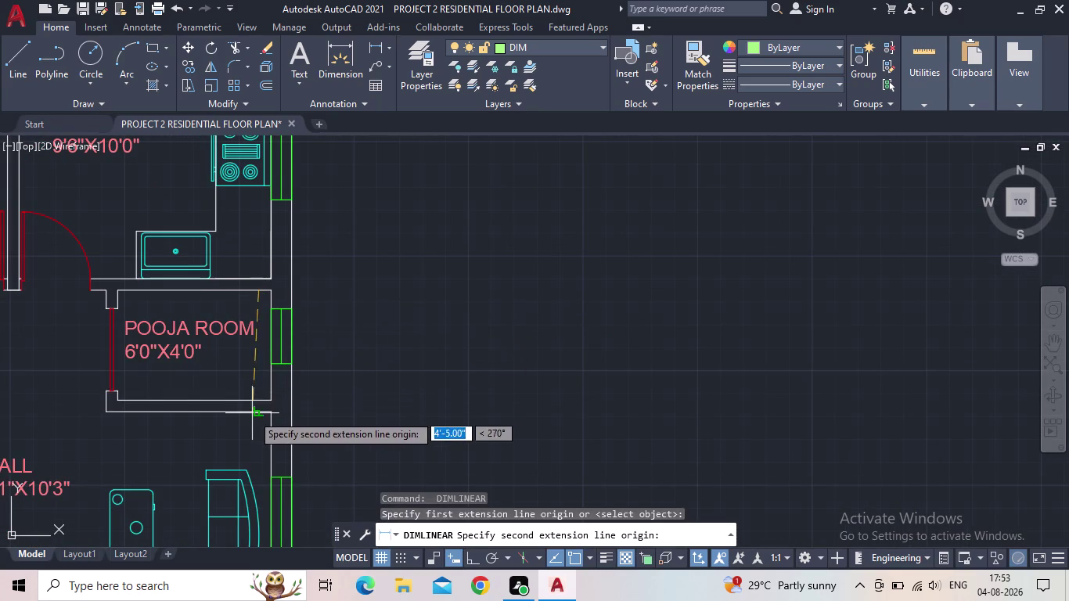
click(260, 405)
click(263, 389)
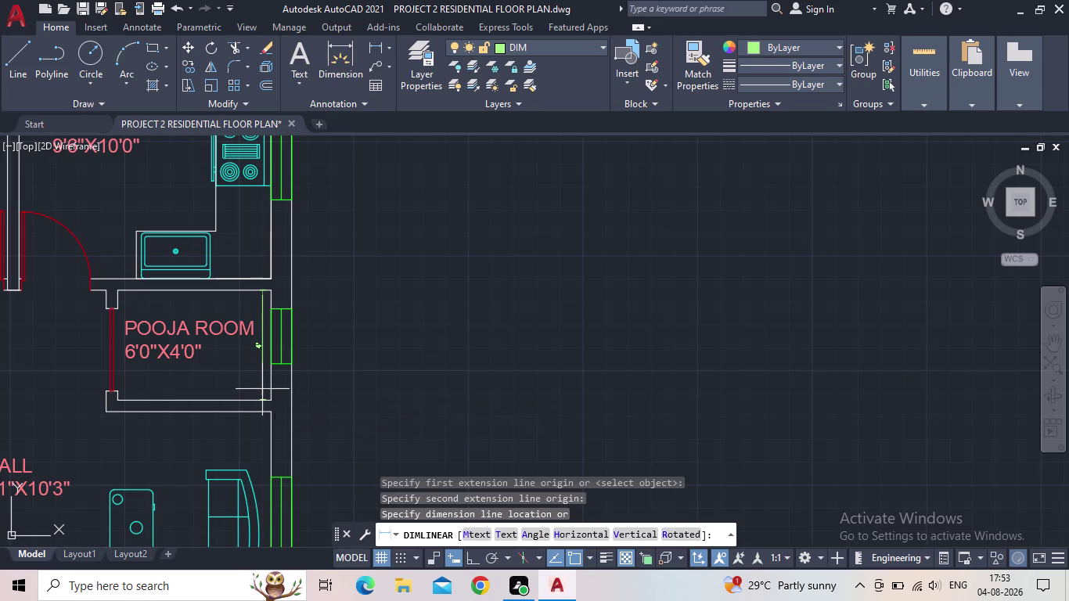
scroll(up, 3)
Try twice to dimension the Pooja Room's bottom width, cancelling both attempts.
key(space)
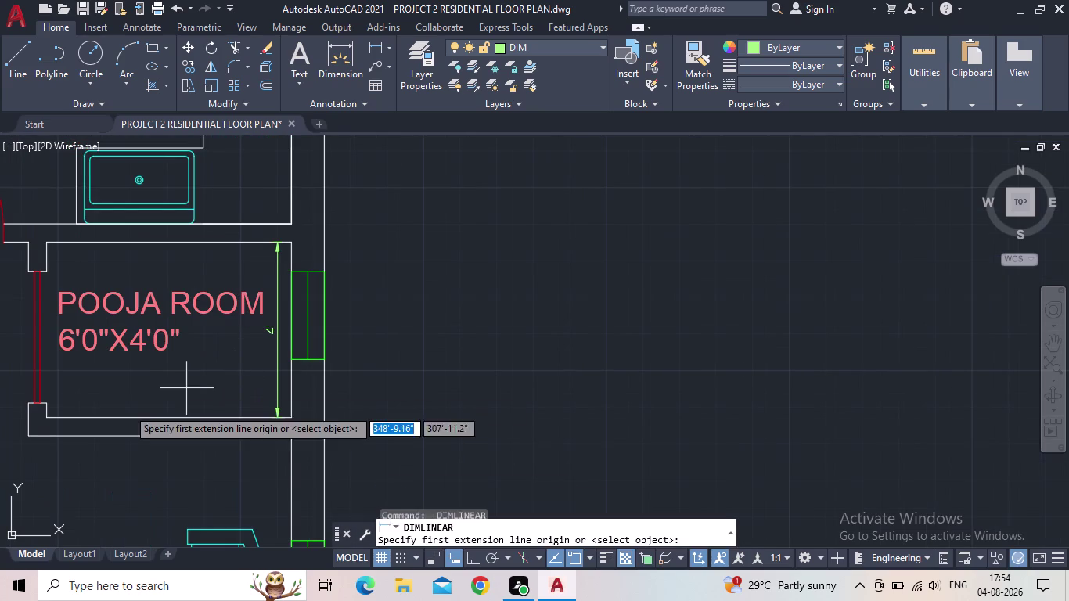
click(48, 422)
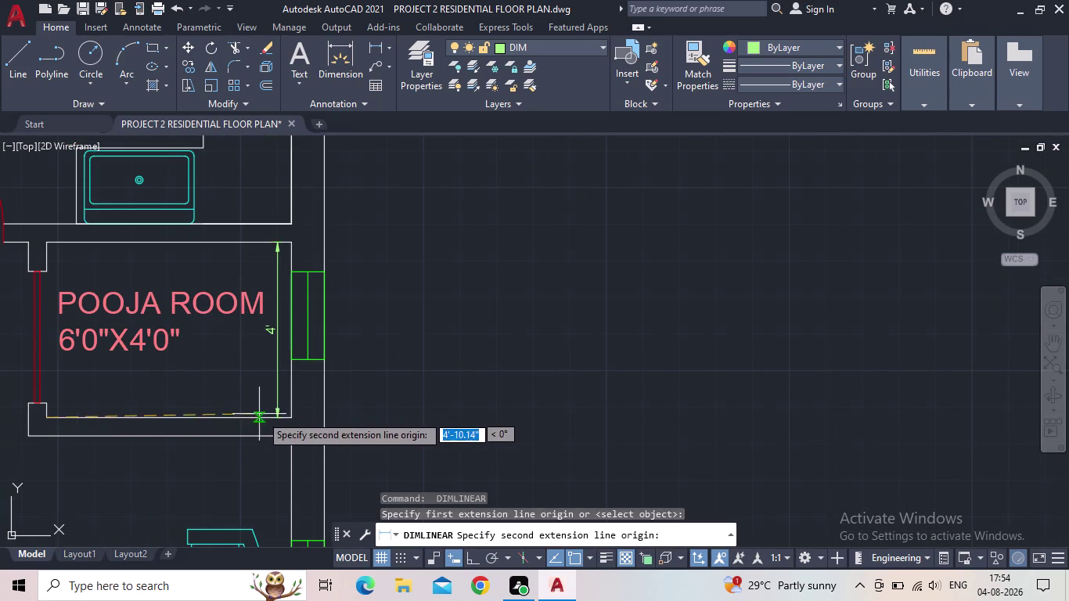
click(290, 422)
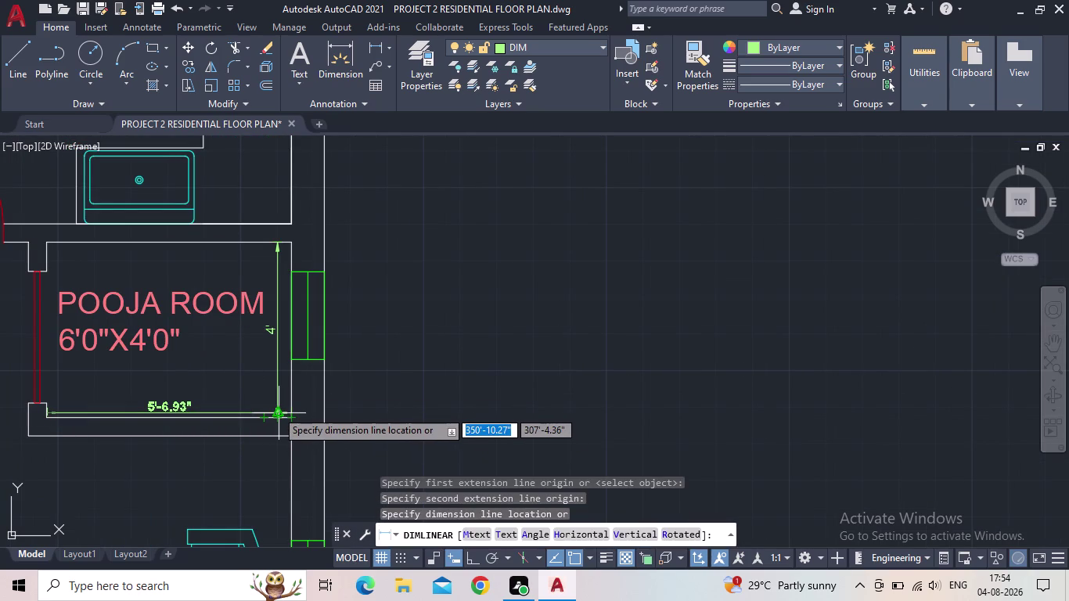
key(Escape)
key(space)
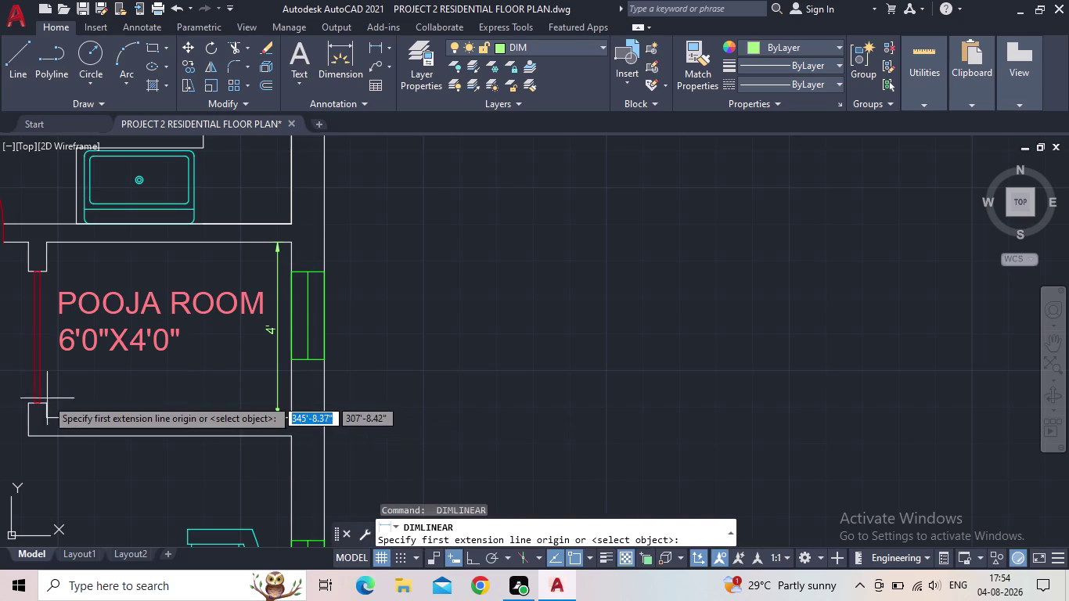
scroll(up, 3)
click(45, 409)
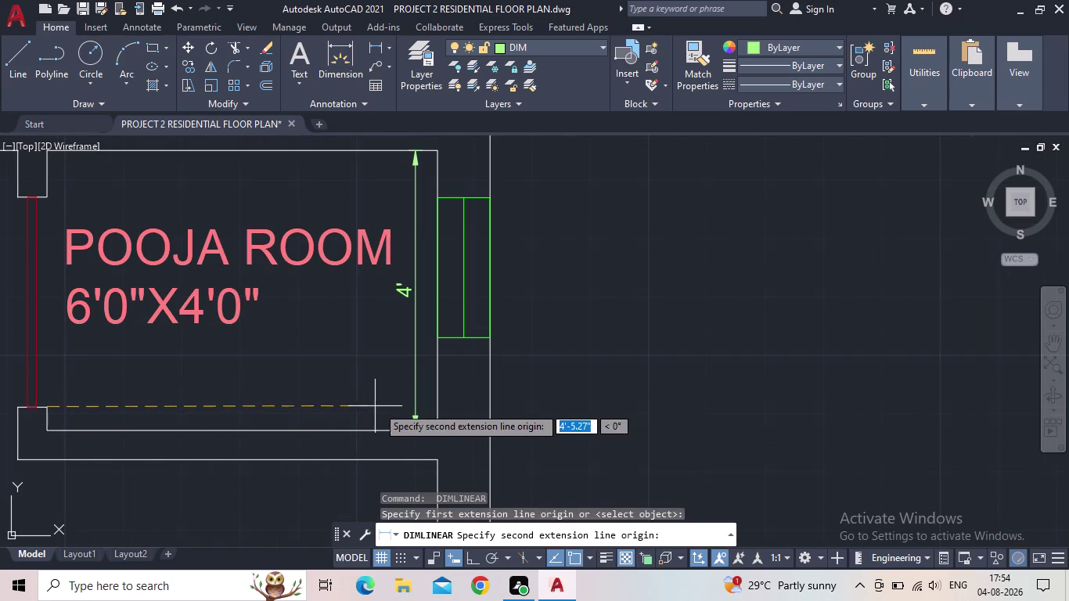
click(435, 405)
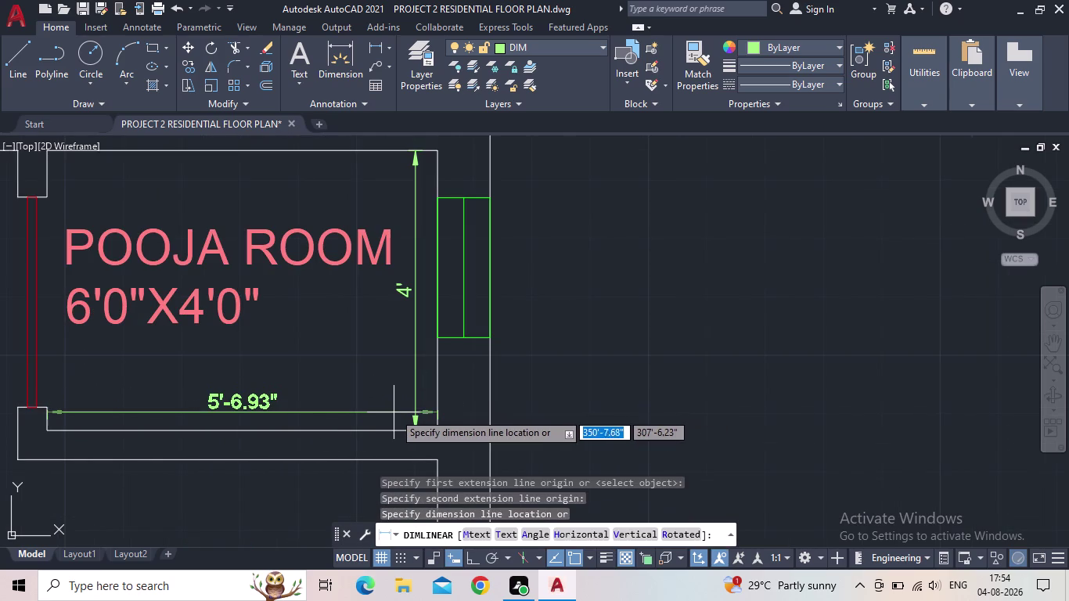
key(Escape)
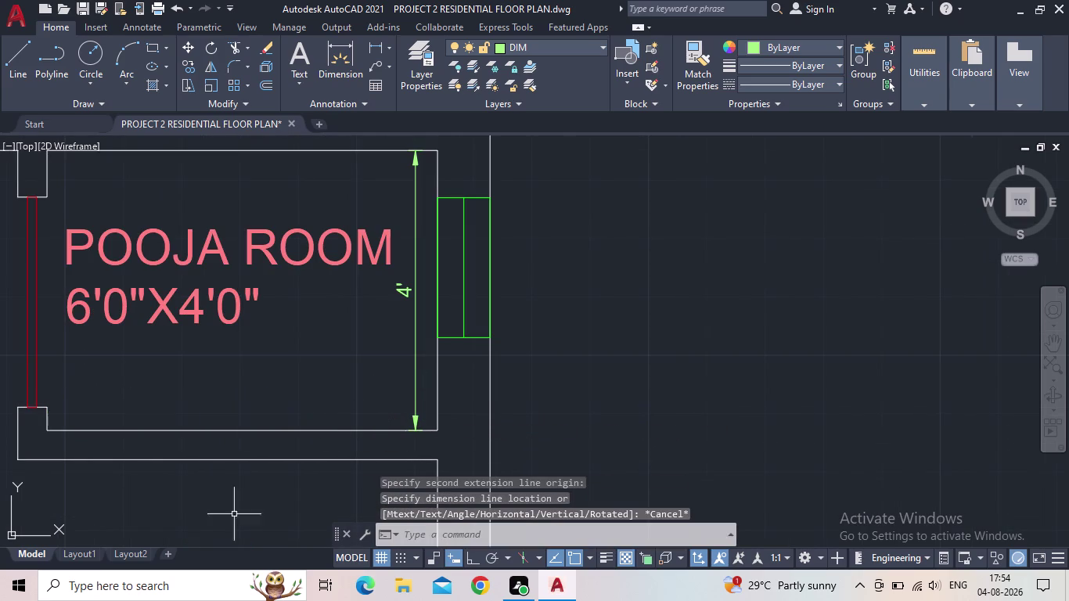
Turn on Ortho and retry the Pooja Room width dimension, cancelling it again.
click(469, 556)
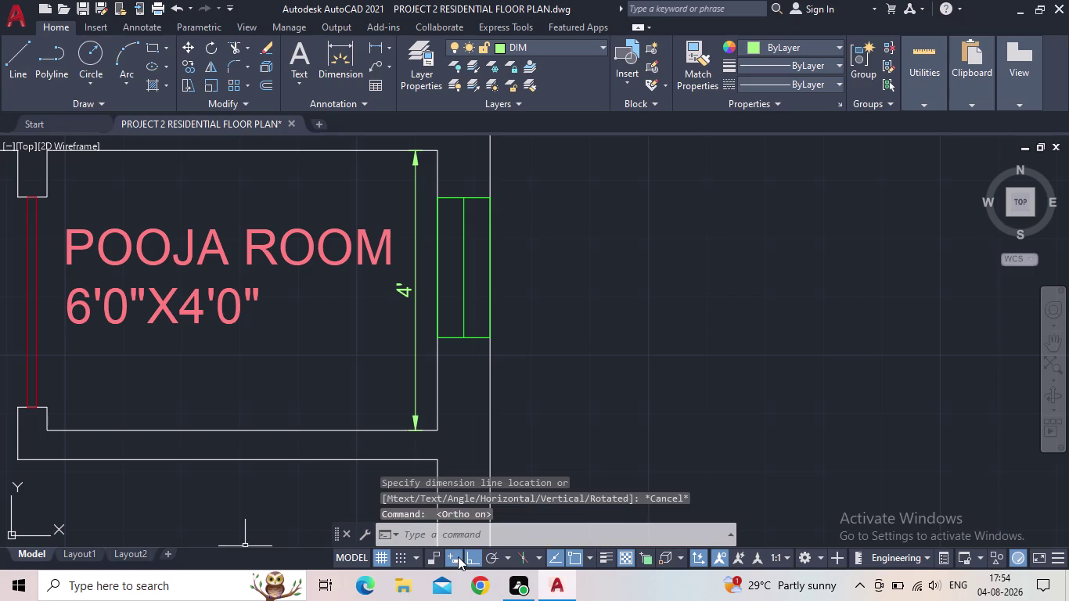
key(space)
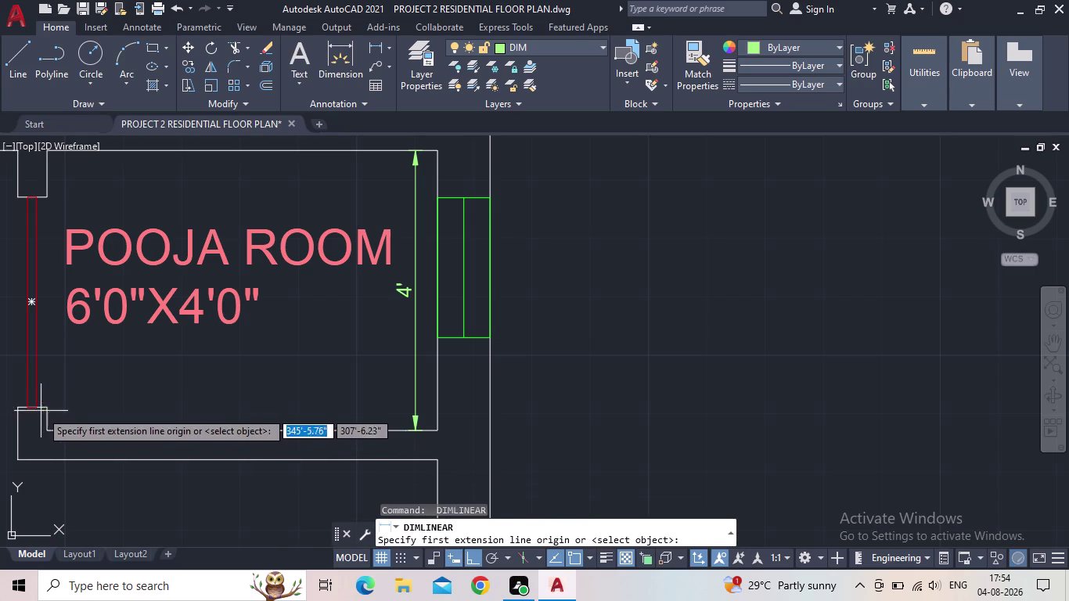
click(44, 409)
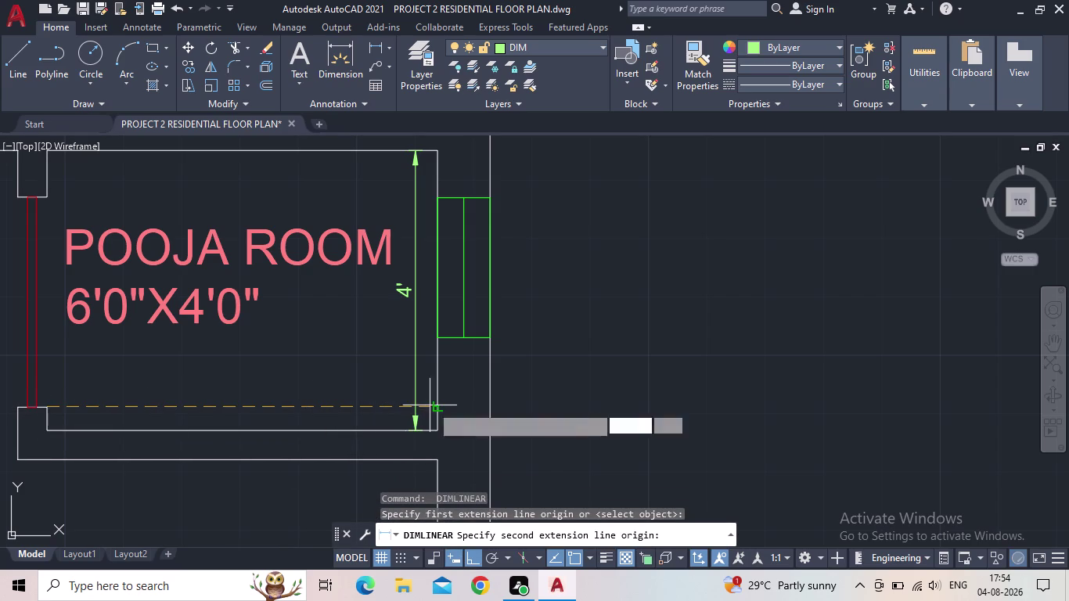
click(433, 406)
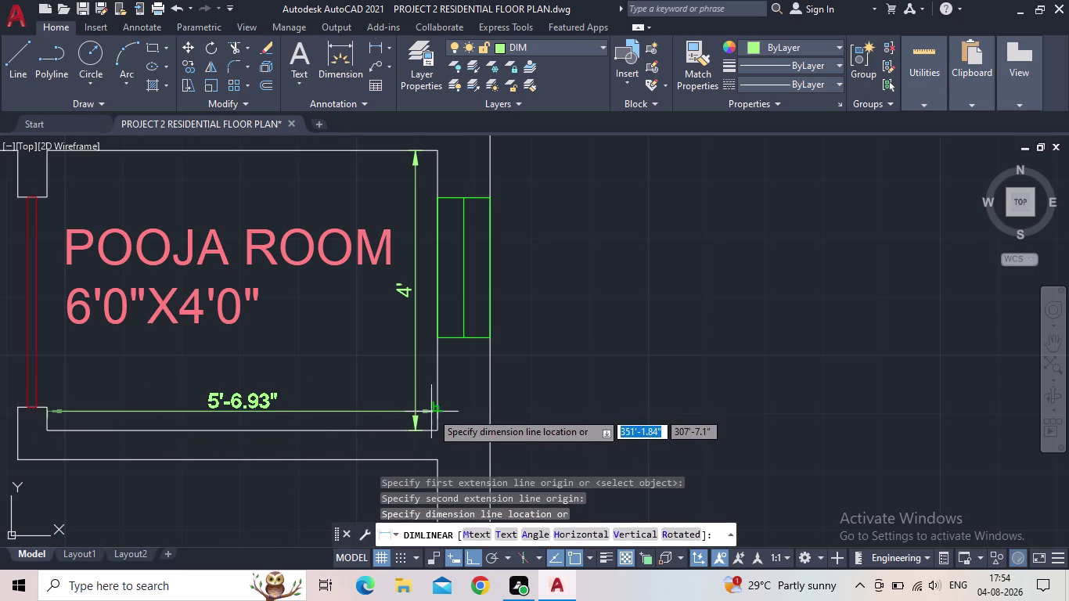
key(Escape)
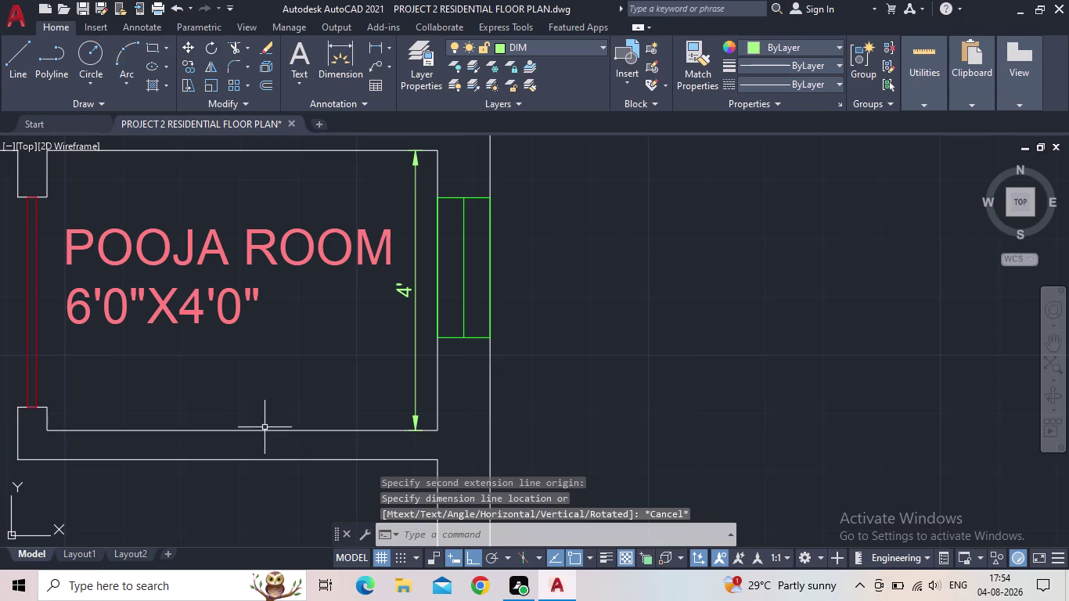
scroll(down, 3)
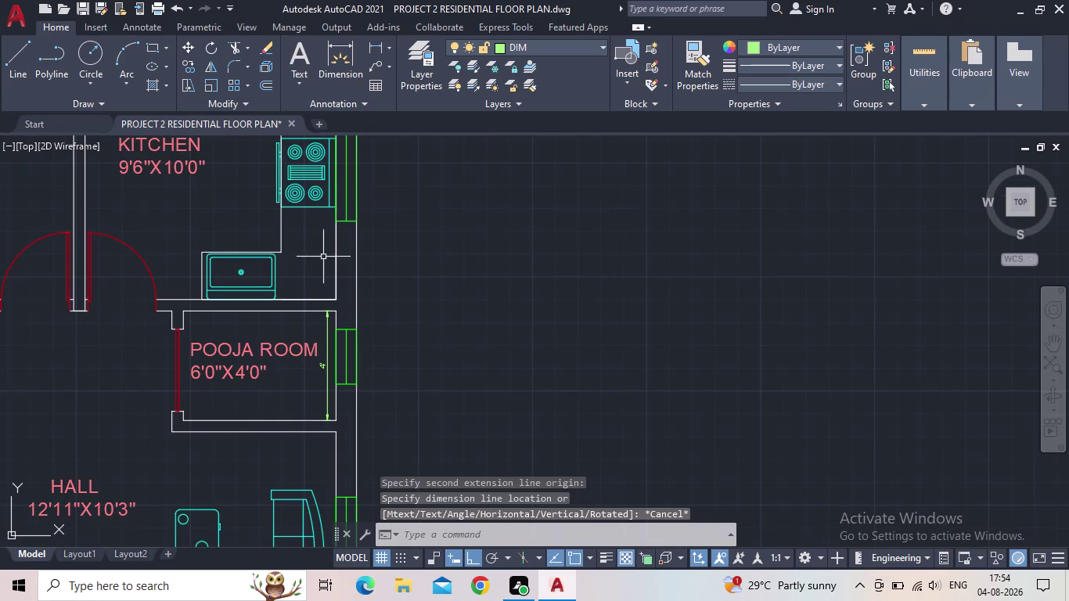
middle_drag(248, 326, 268, 363)
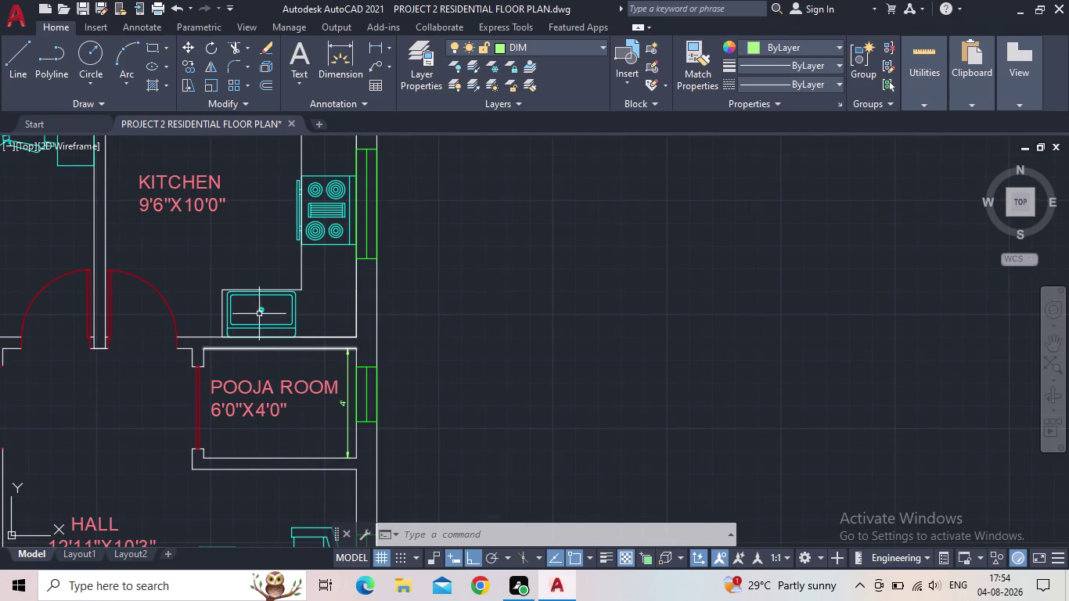
middle_drag(422, 352, 546, 391)
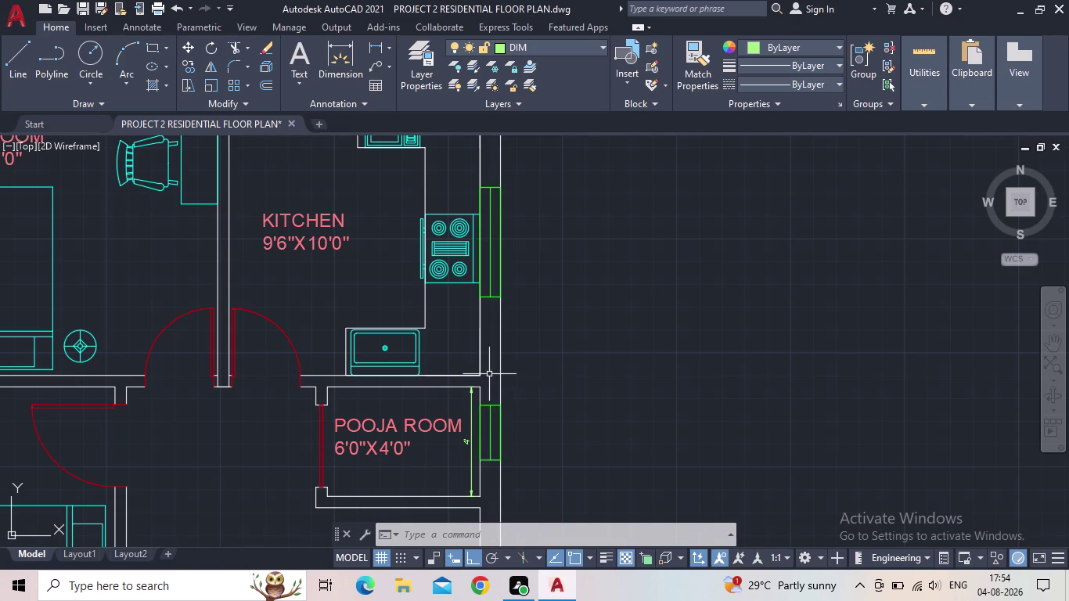
middle_drag(628, 304, 702, 355)
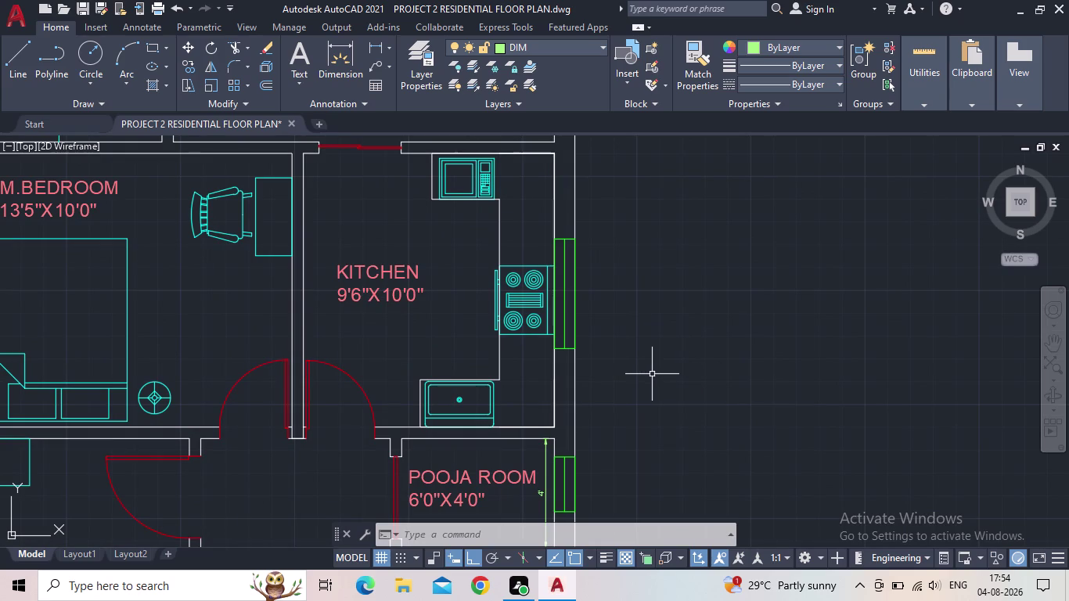
middle_drag(703, 371, 755, 387)
key(space)
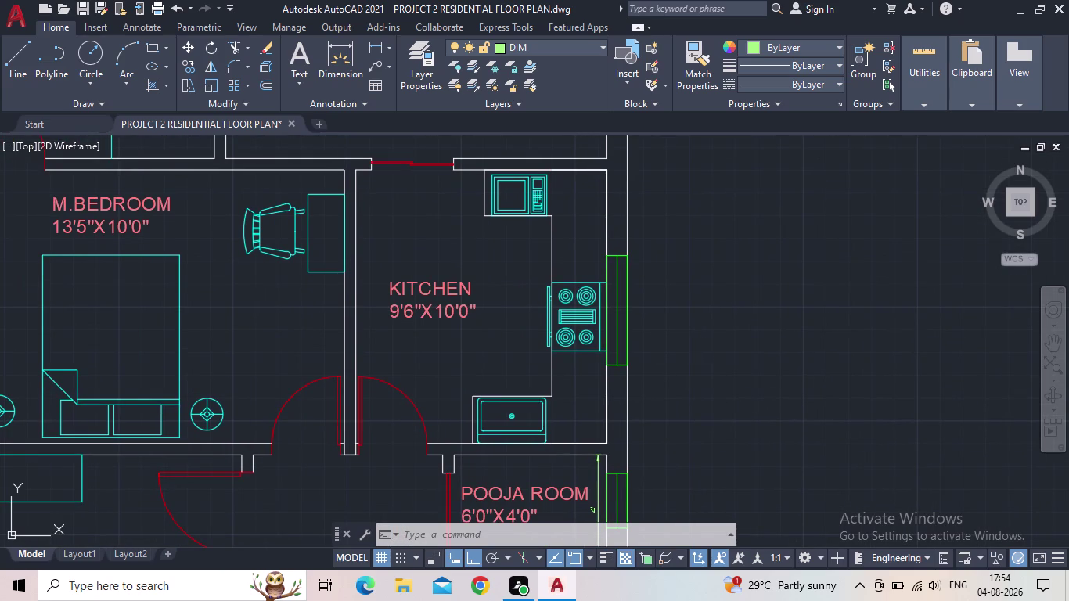
middle_drag(506, 290, 619, 303)
scroll(up, 3)
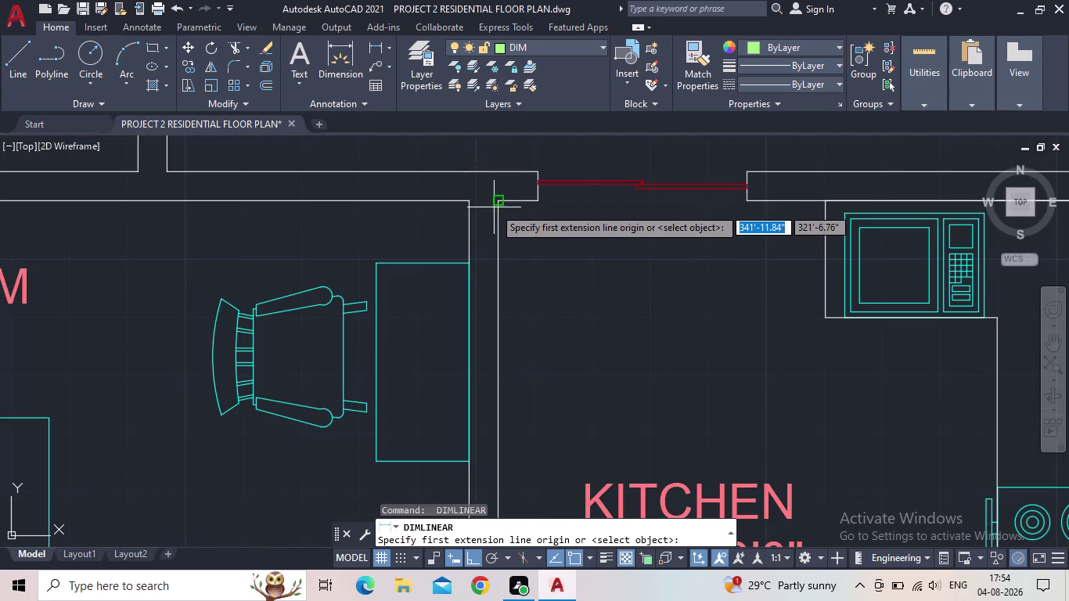
click(498, 205)
middle_drag(674, 238, 489, 284)
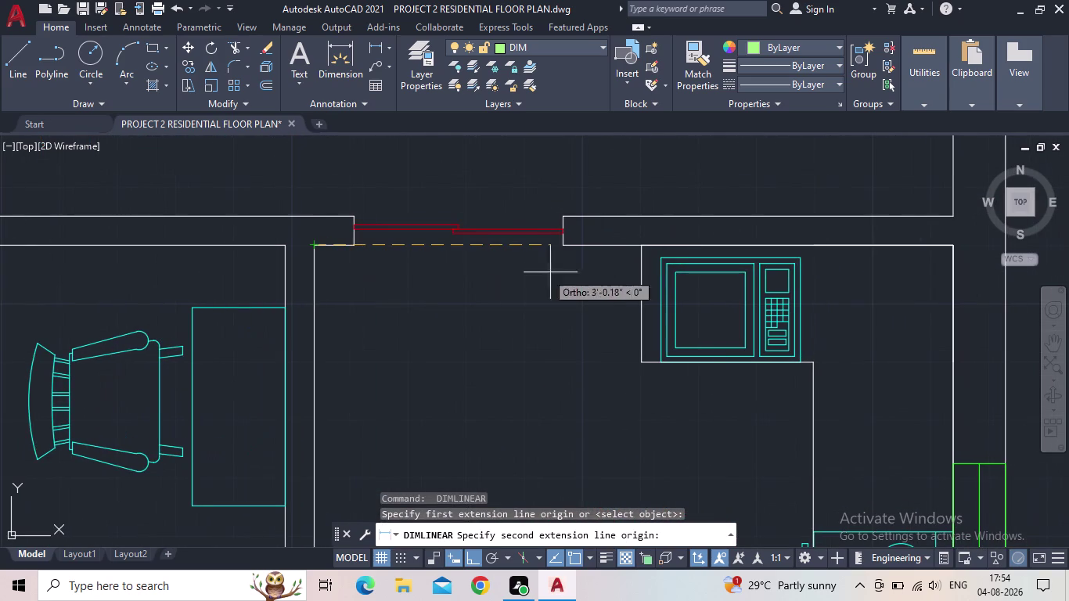
click(950, 253)
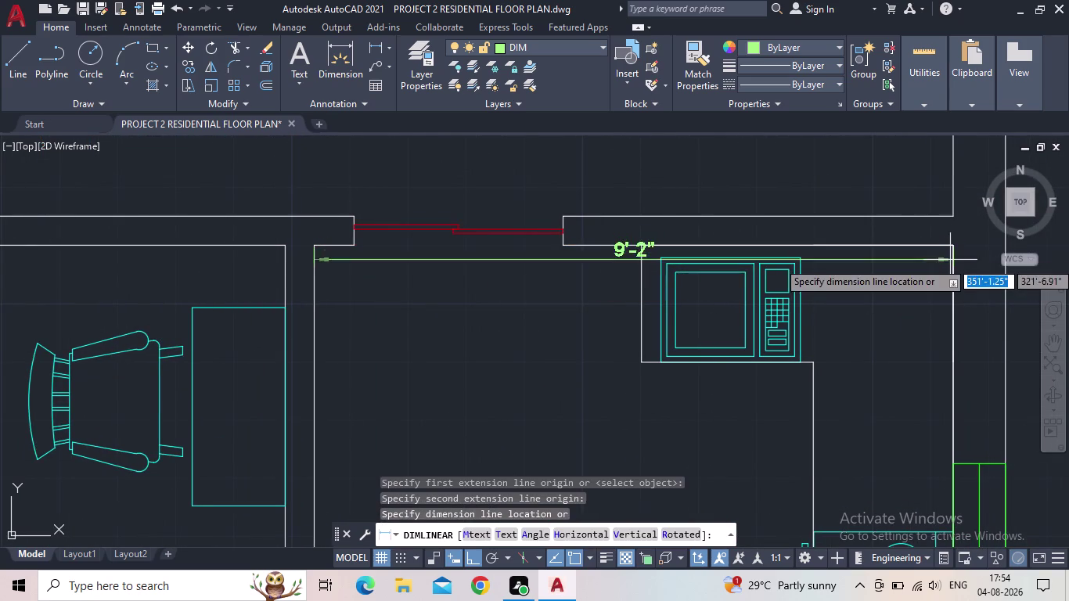
scroll(down, 3)
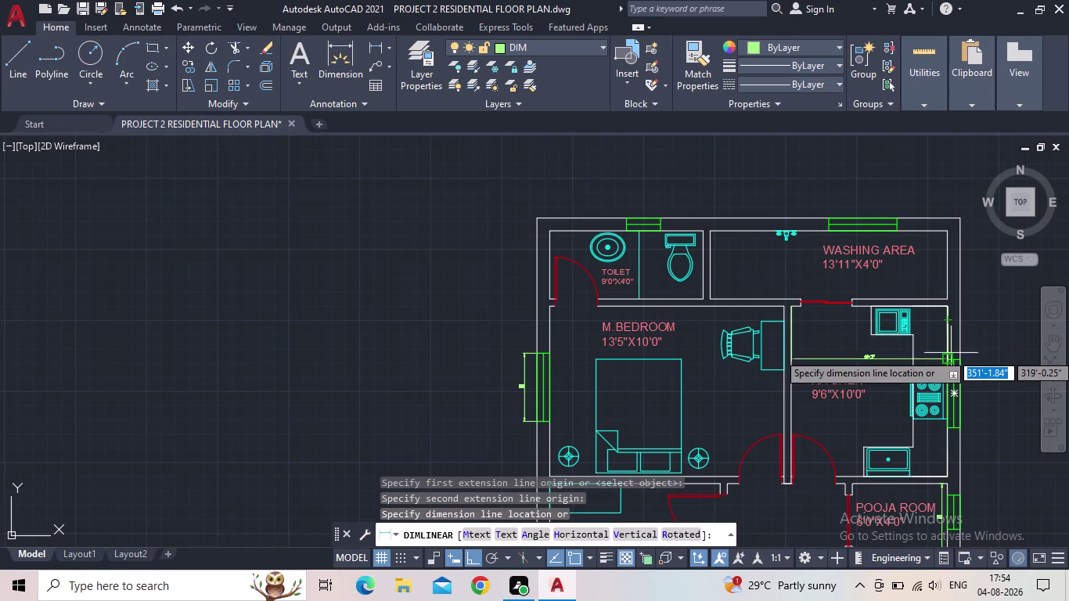
scroll(up, 3)
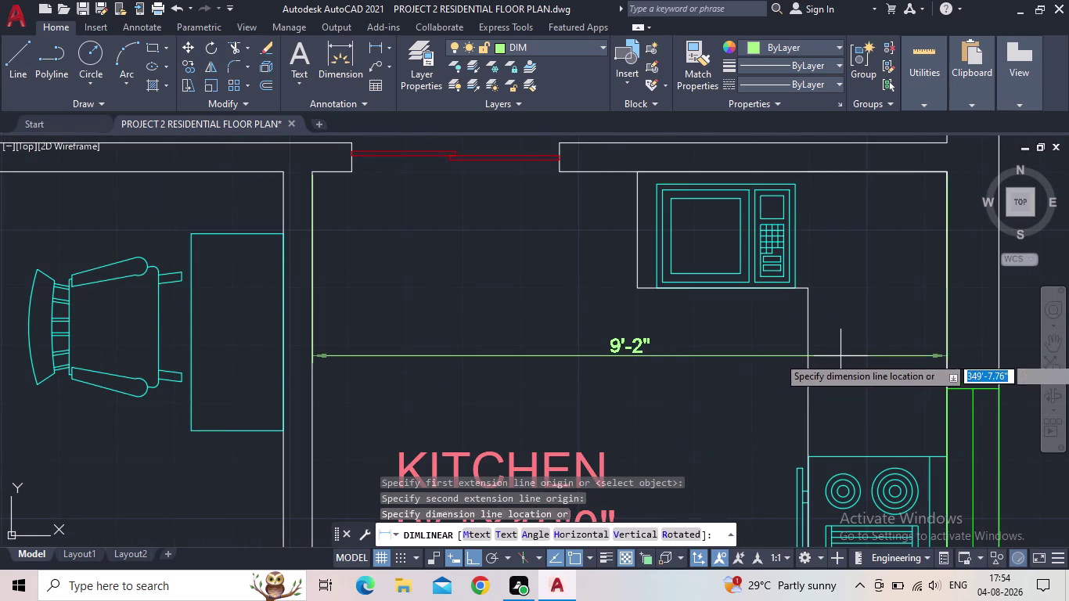
key(Escape)
scroll(down, 3)
middle_drag(752, 332, 624, 268)
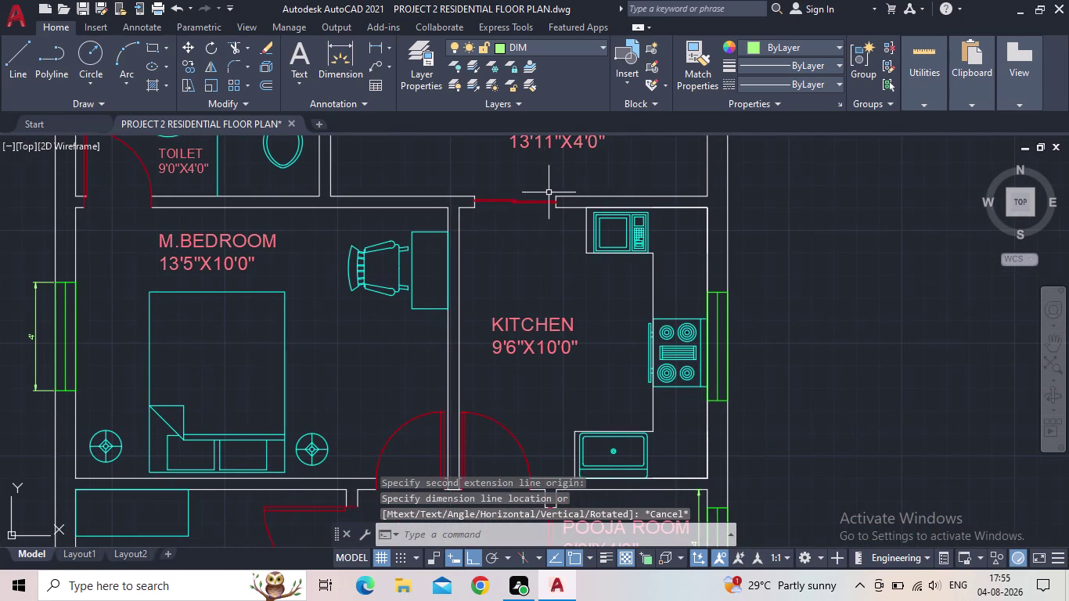
middle_drag(550, 199, 516, 421)
scroll(up, 3)
Dimension the washing area's right wall with a 4' linear dimension.
key(space)
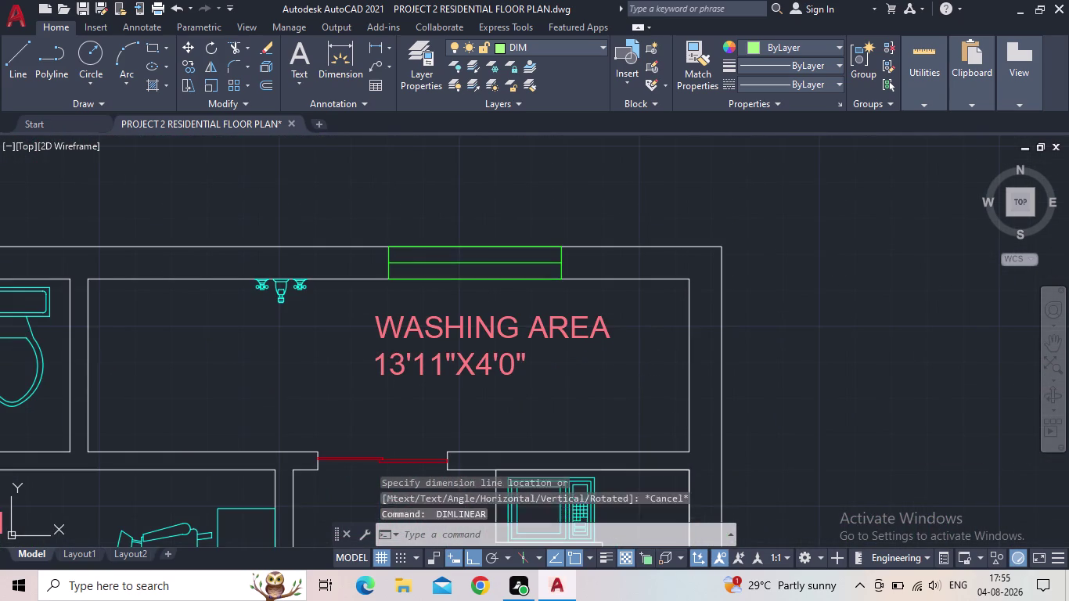
click(690, 453)
click(686, 282)
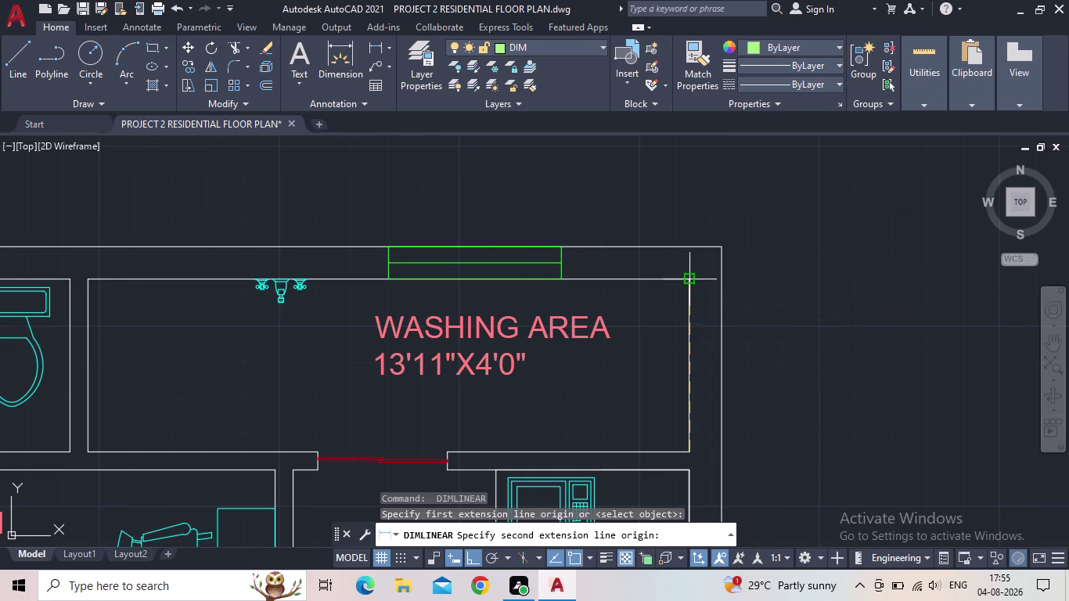
click(665, 289)
middle_drag(641, 347, 648, 294)
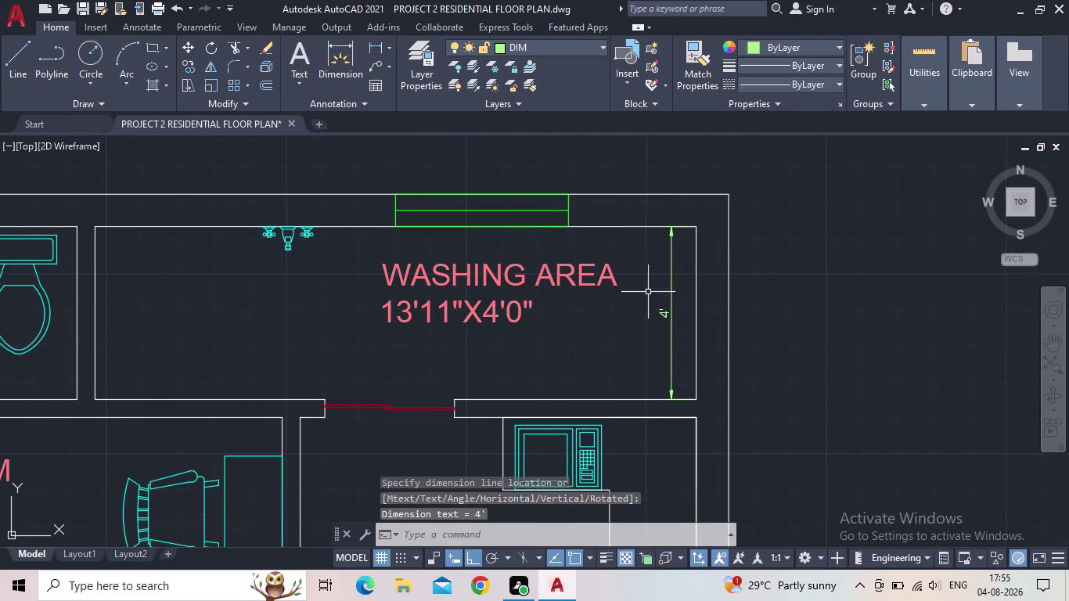
Place the 13'-11" dimension across the washing area's width, then zoom out.
key(space)
click(693, 398)
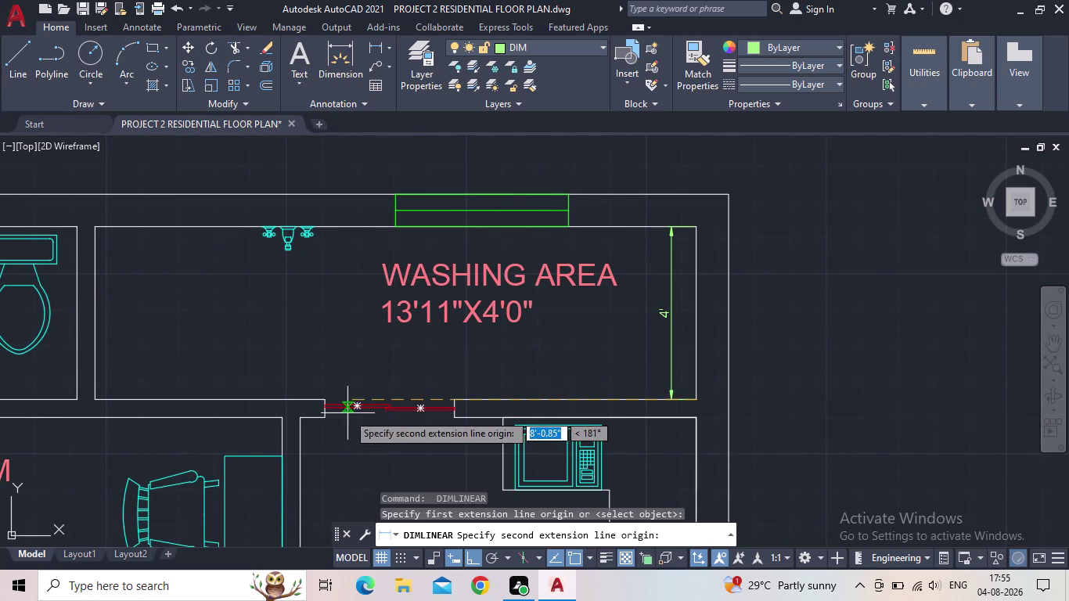
middle_drag(346, 412, 505, 375)
click(252, 362)
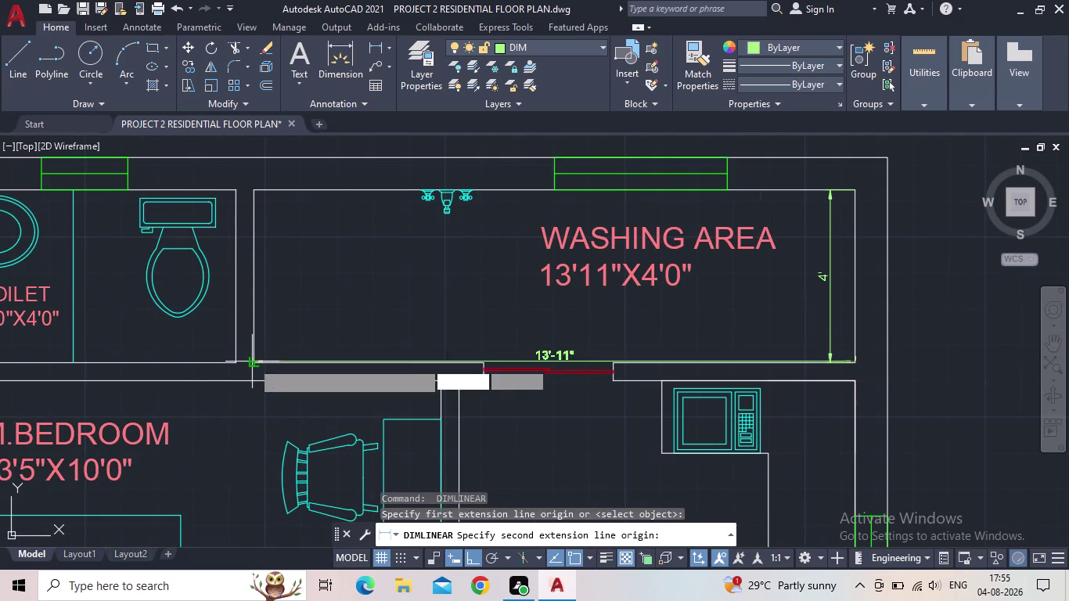
click(262, 328)
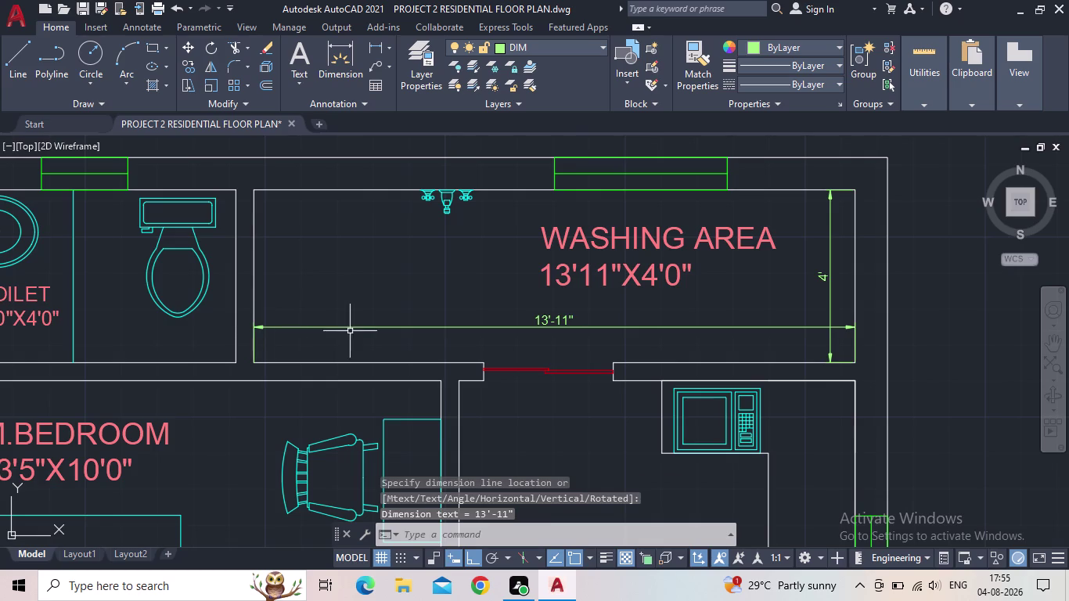
scroll(down, 3)
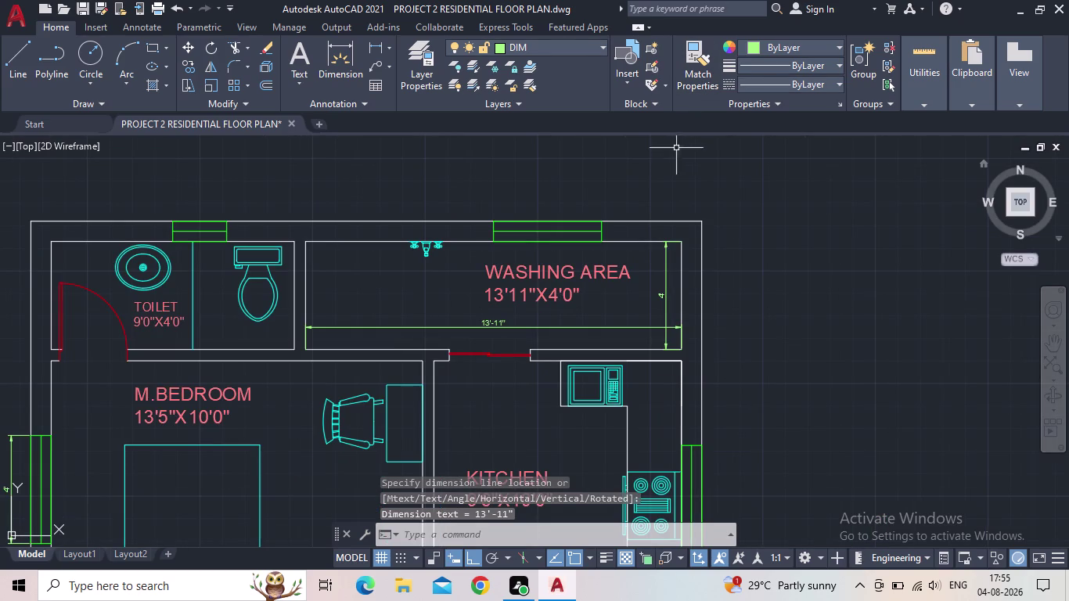
scroll(down, 3)
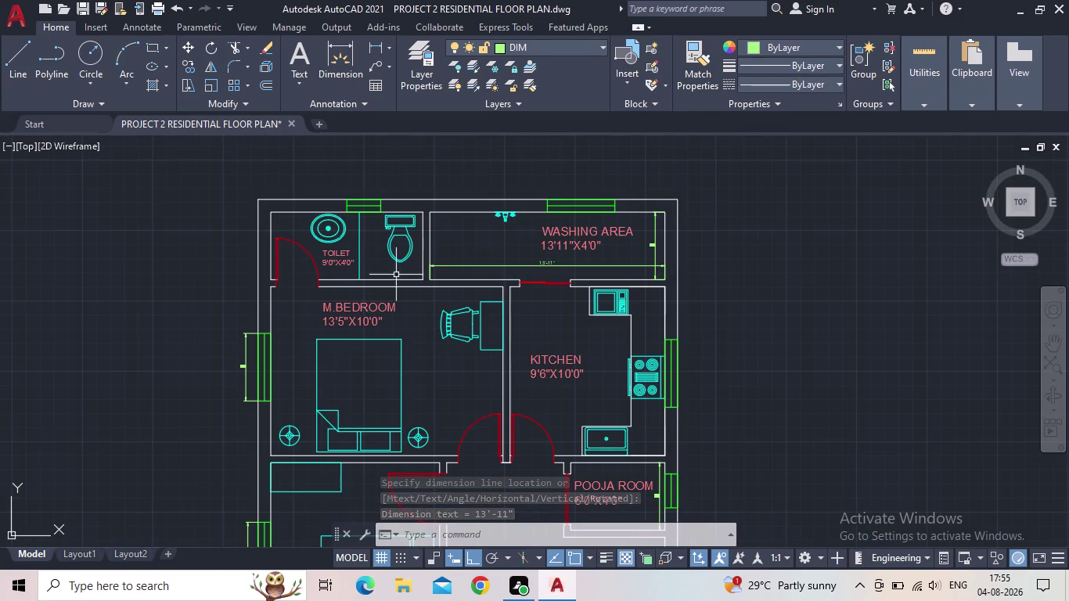
Dimension the toilet's 4' depth and 9' width.
scroll(up, 3)
middle_drag(388, 264, 473, 285)
key(space)
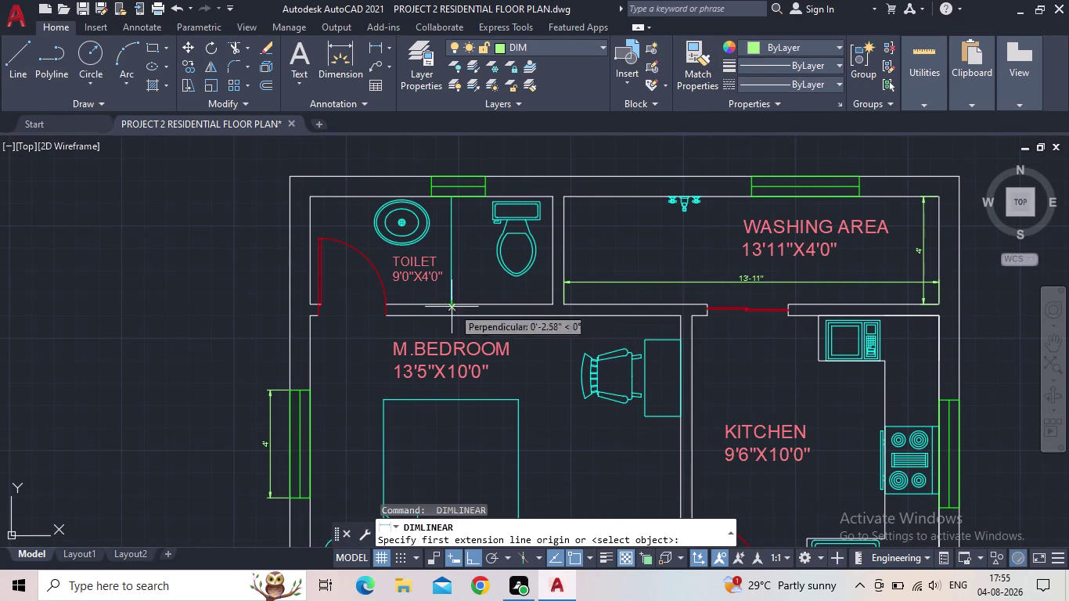
click(451, 306)
click(447, 198)
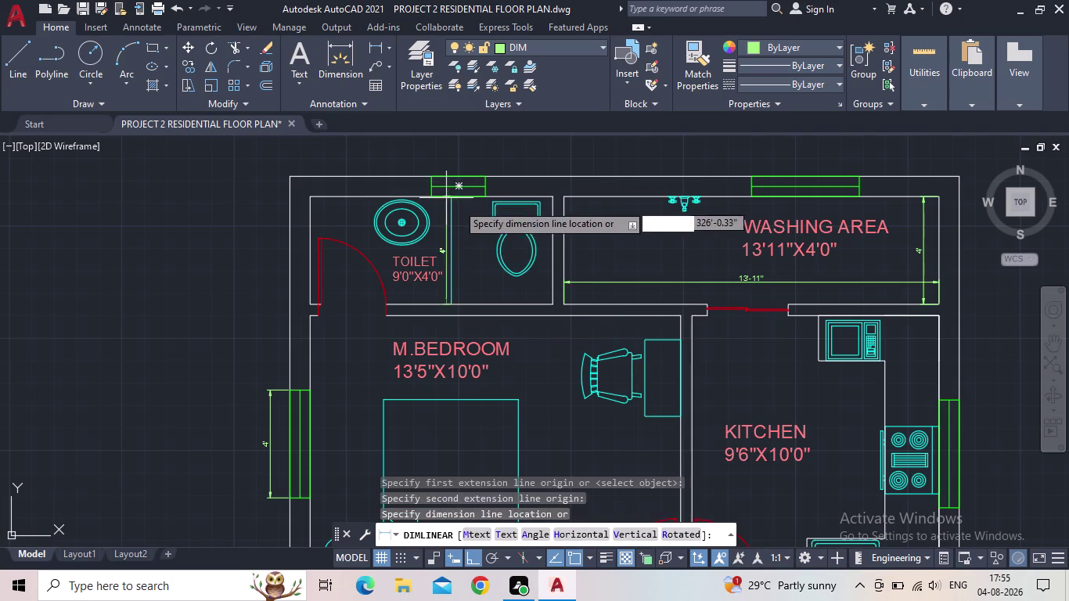
click(470, 209)
key(space)
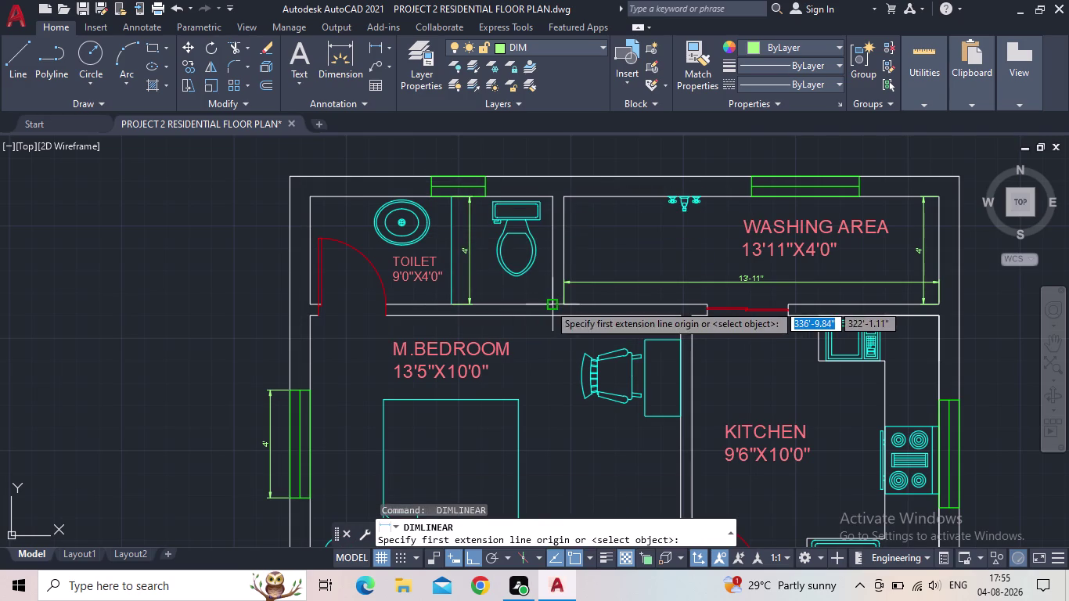
drag(548, 304, 539, 303)
click(314, 306)
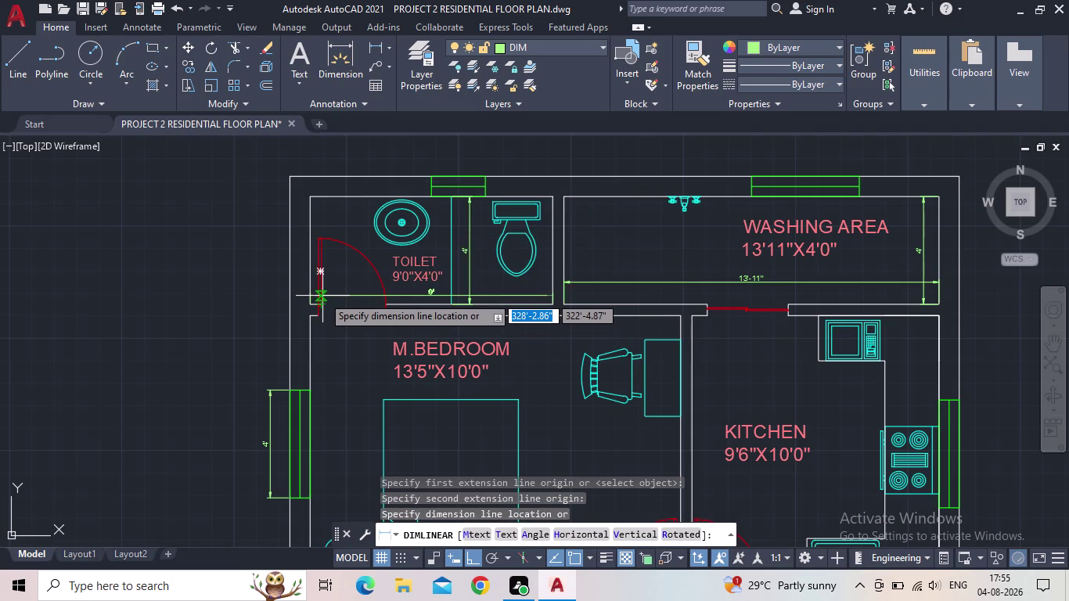
click(323, 294)
middle_drag(361, 315, 368, 285)
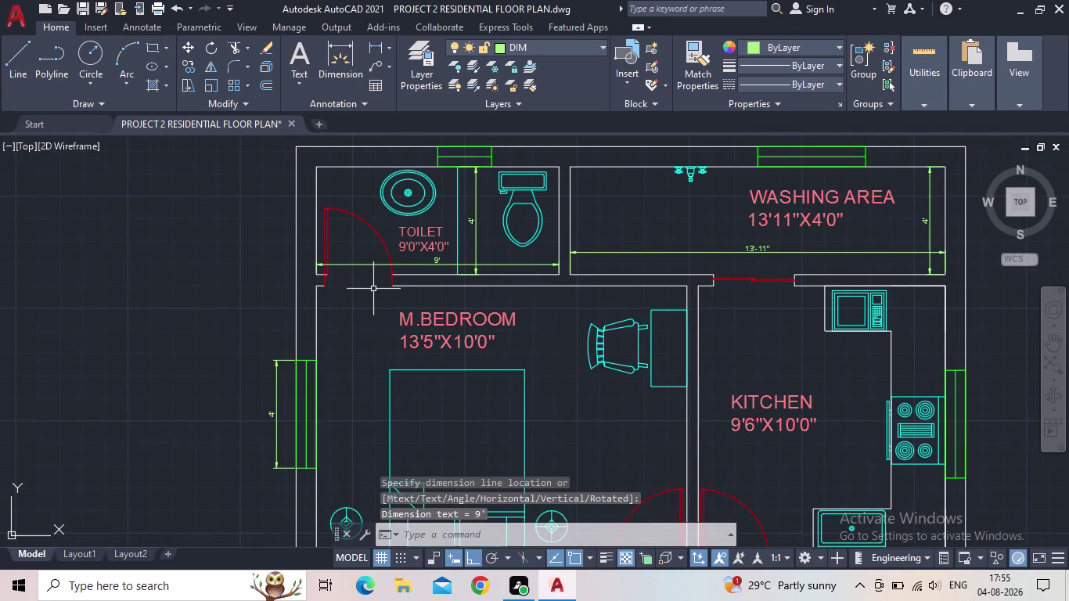
middle_drag(376, 290, 327, 357)
Dimension the 2' toilet window and the 4' washing-area window on the top wall.
key(space)
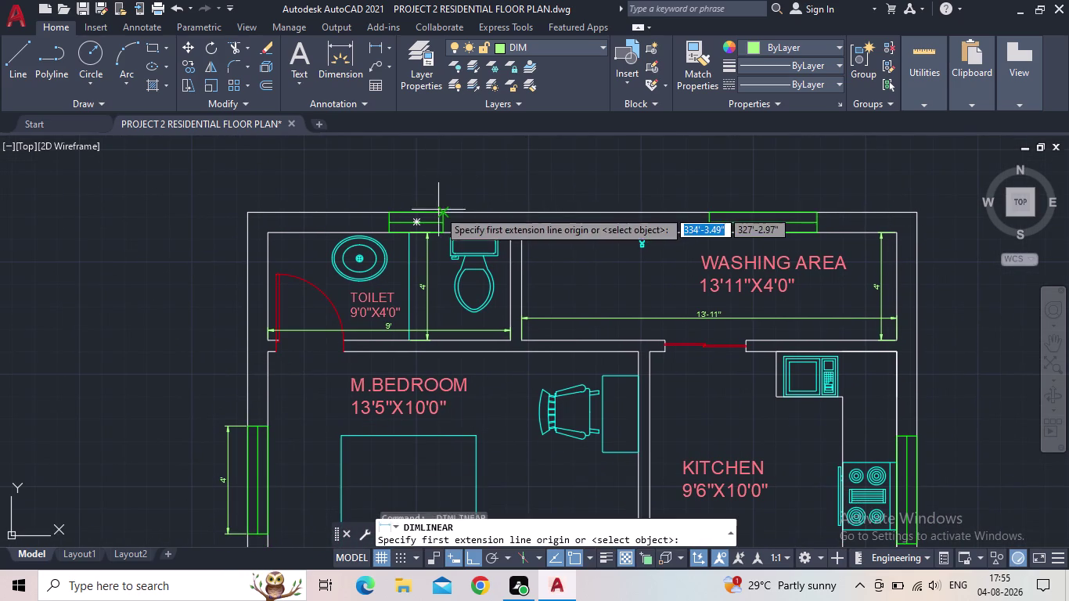
click(438, 212)
click(390, 213)
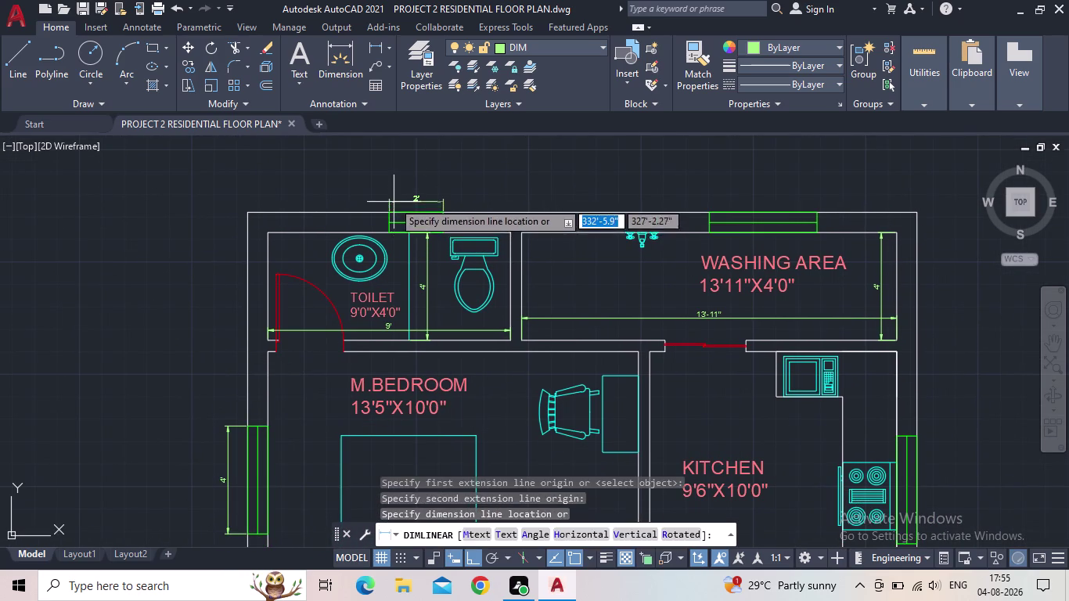
click(392, 199)
middle_drag(524, 196, 362, 259)
key(space)
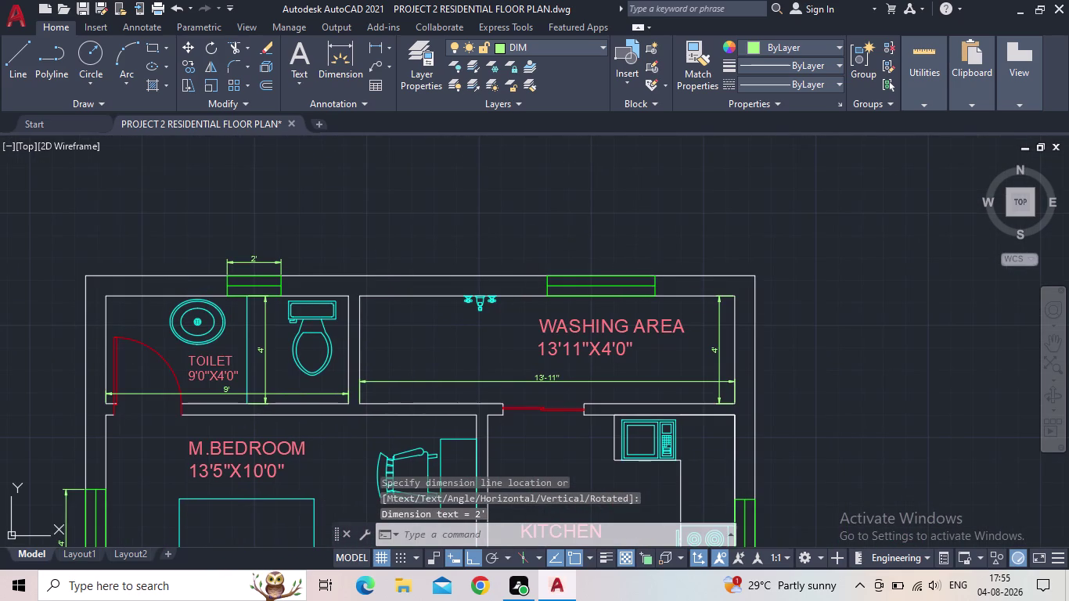
click(655, 280)
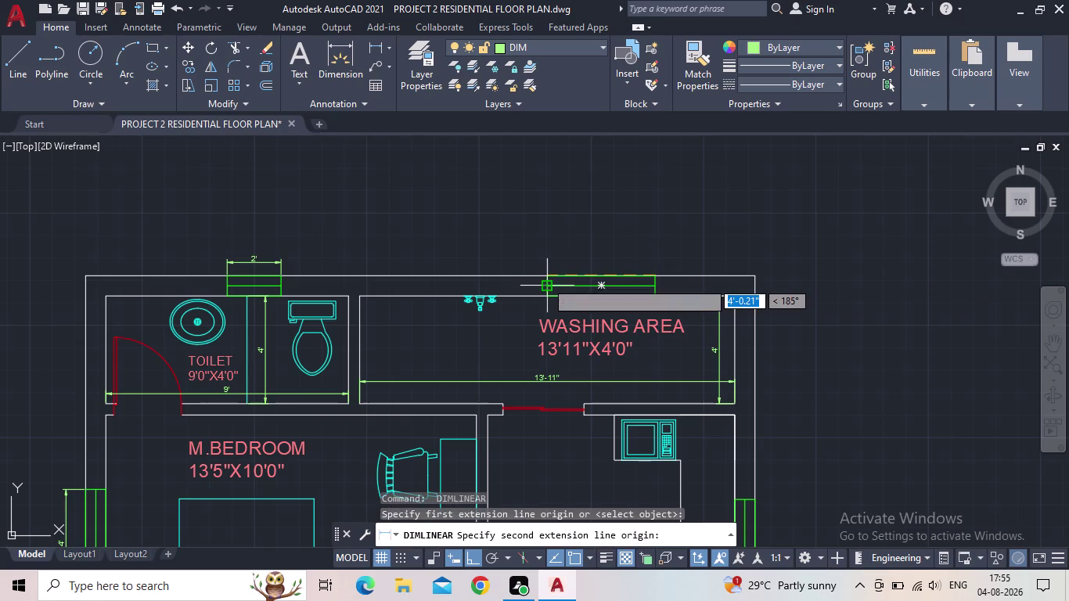
click(546, 277)
click(551, 254)
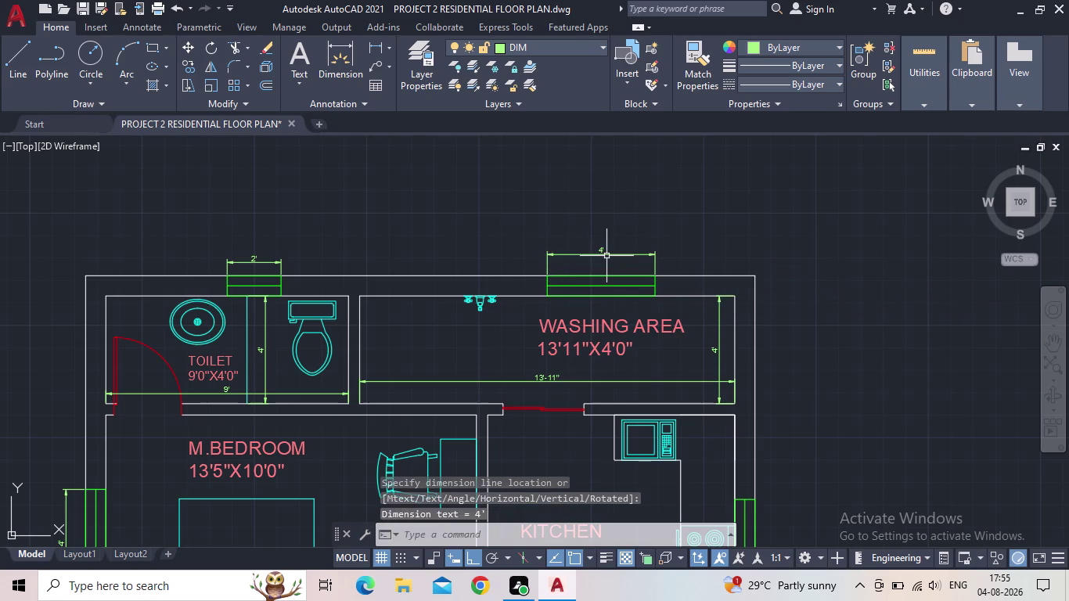
middle_drag(606, 255, 543, 139)
scroll(down, 3)
middle_drag(625, 239, 624, 217)
middle_drag(697, 316, 543, 288)
key(space)
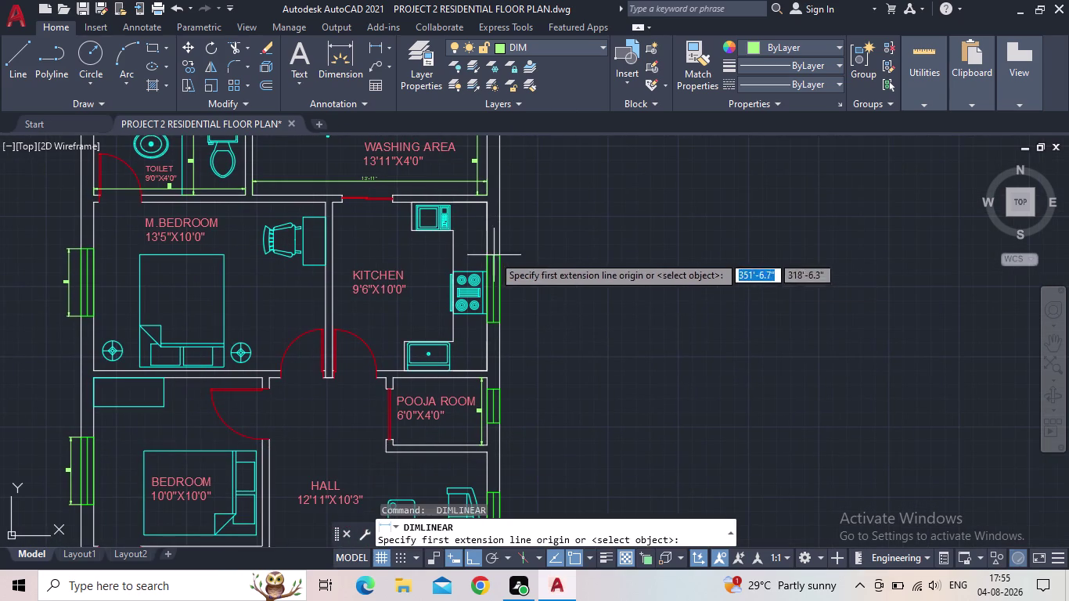
Place a 4' dimension on the kitchen's right-wall window, outside the wall.
click(498, 254)
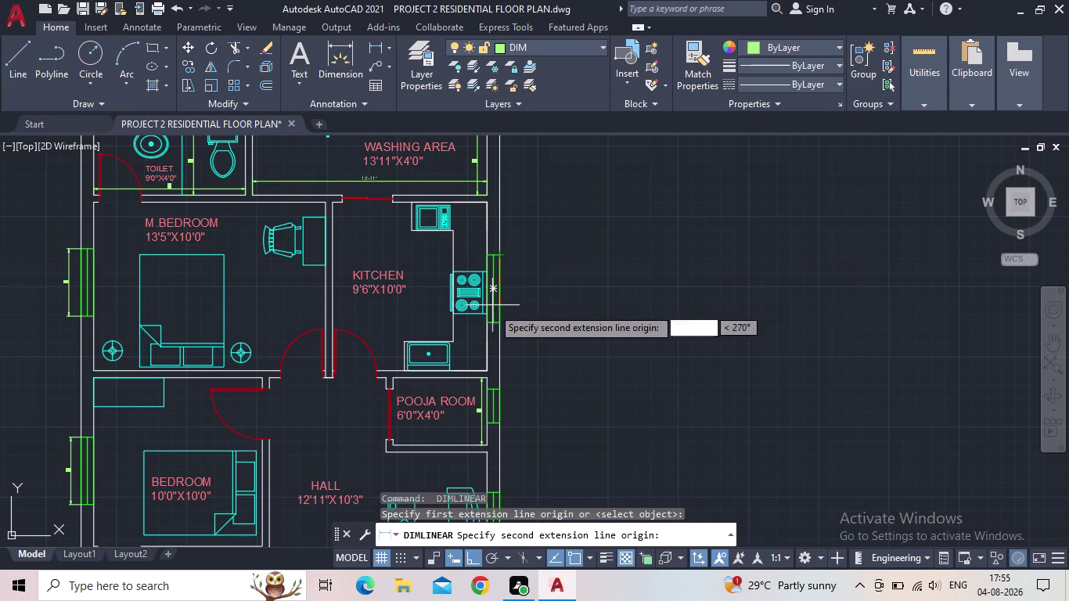
click(497, 324)
click(511, 326)
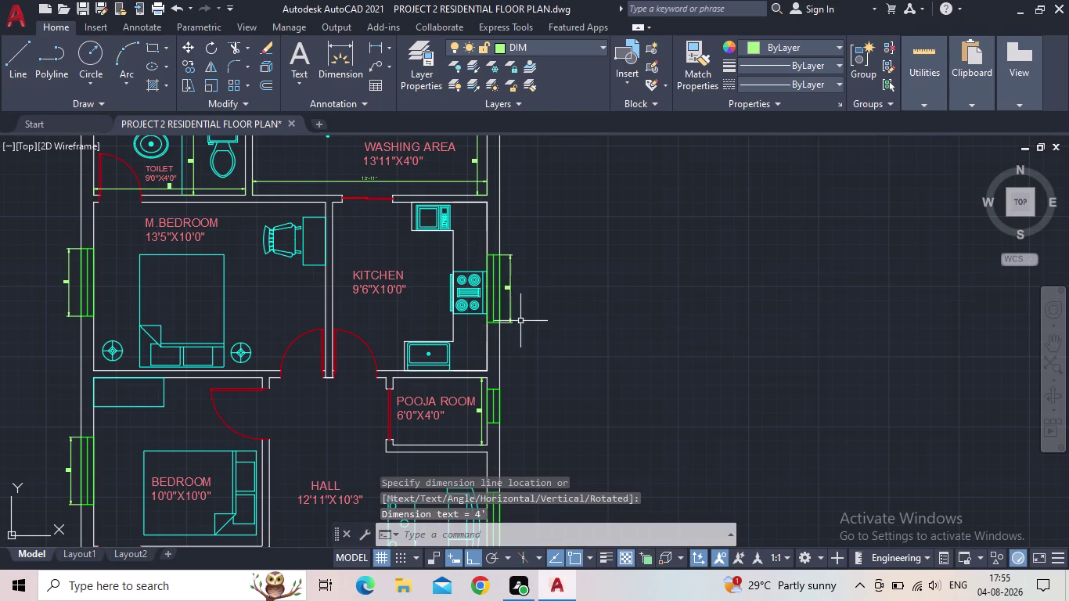
scroll(up, 3)
scroll(down, 3)
middle_drag(597, 332, 550, 262)
scroll(down, 3)
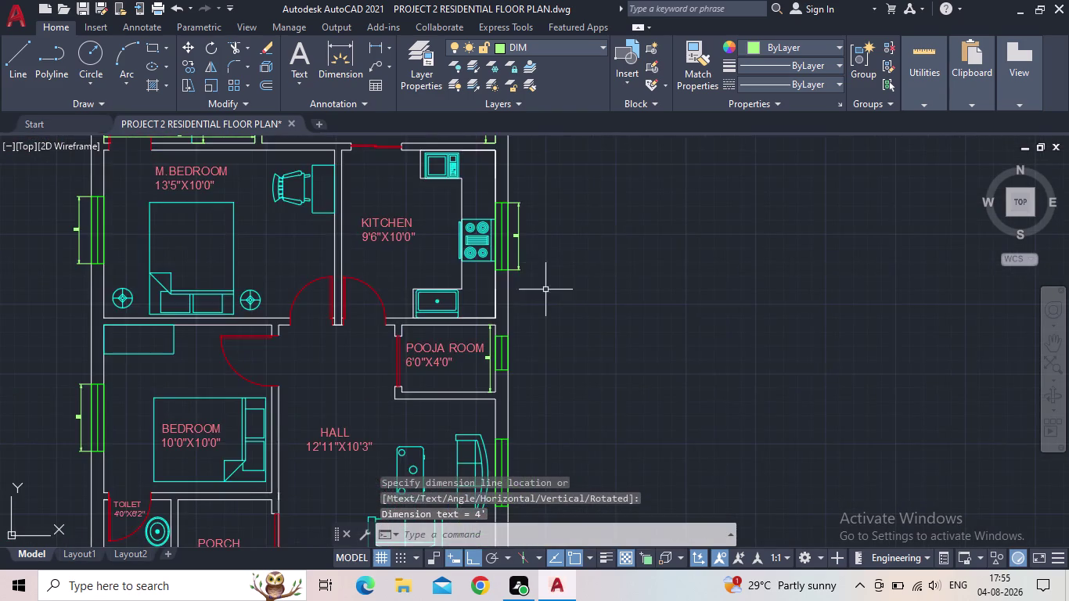
scroll(down, 3)
middle_drag(549, 307, 646, 274)
scroll(up, 3)
scroll(up, 3)
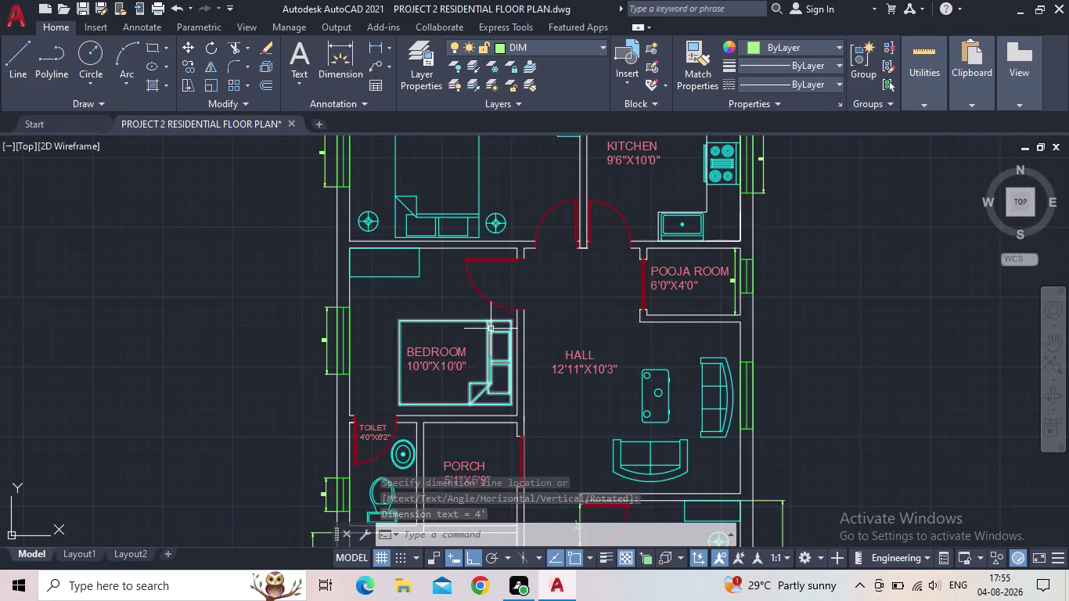
scroll(up, 3)
Start a 9'-11.6" bedroom width dimension, then cancel it with Esc.
key(space)
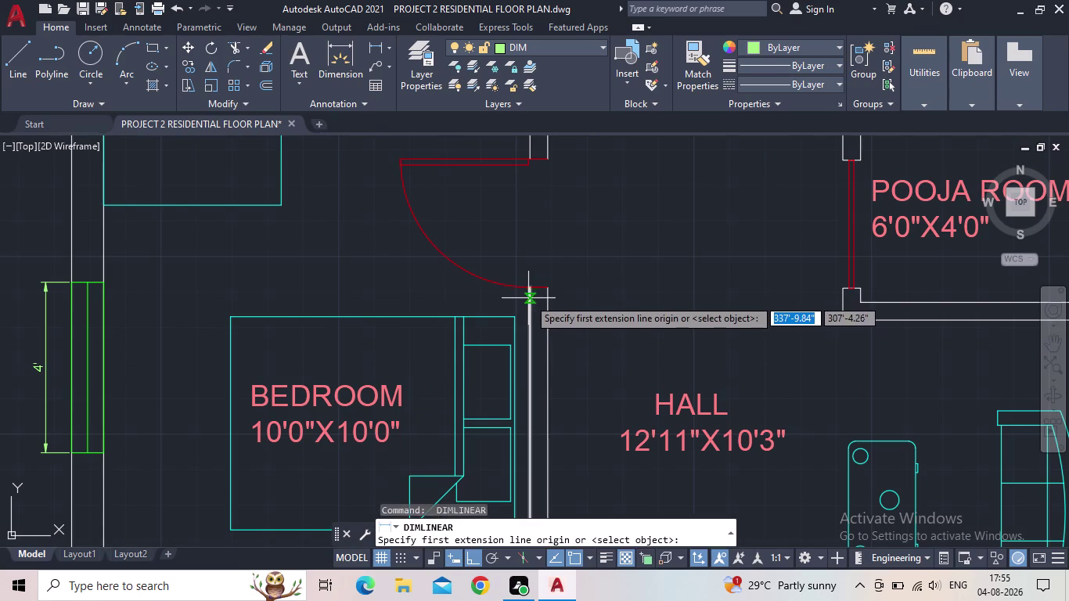
drag(529, 291, 520, 292)
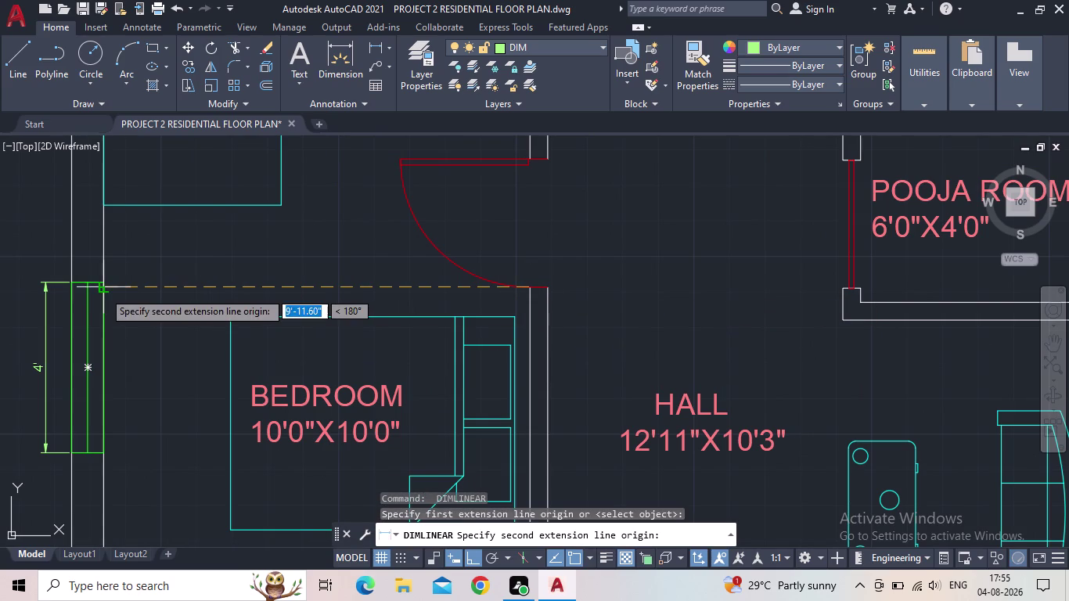
click(103, 291)
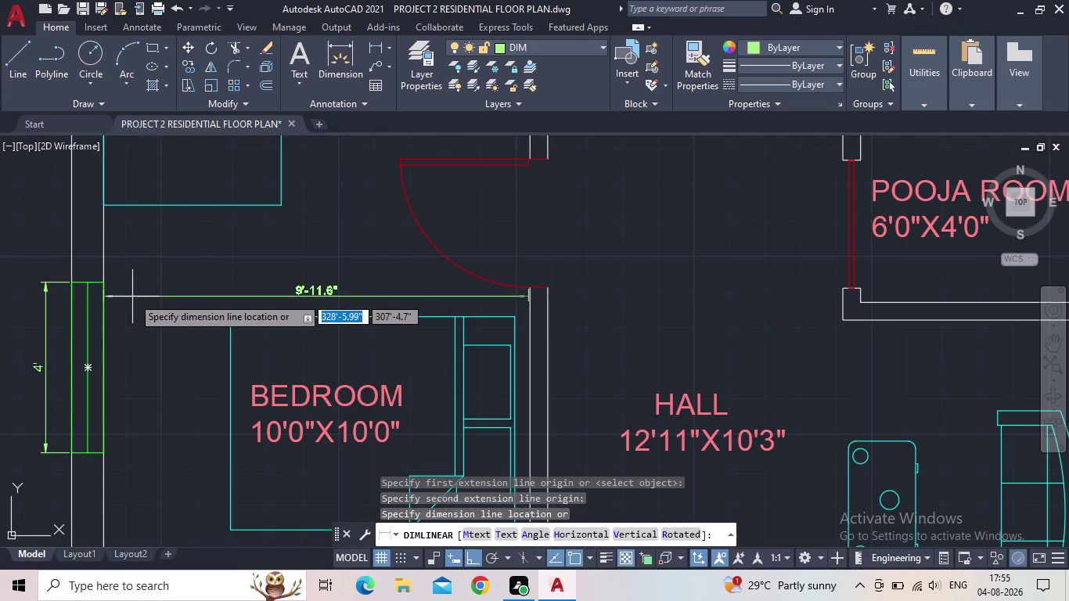
key(Escape)
scroll(down, 3)
middle_drag(377, 350, 364, 274)
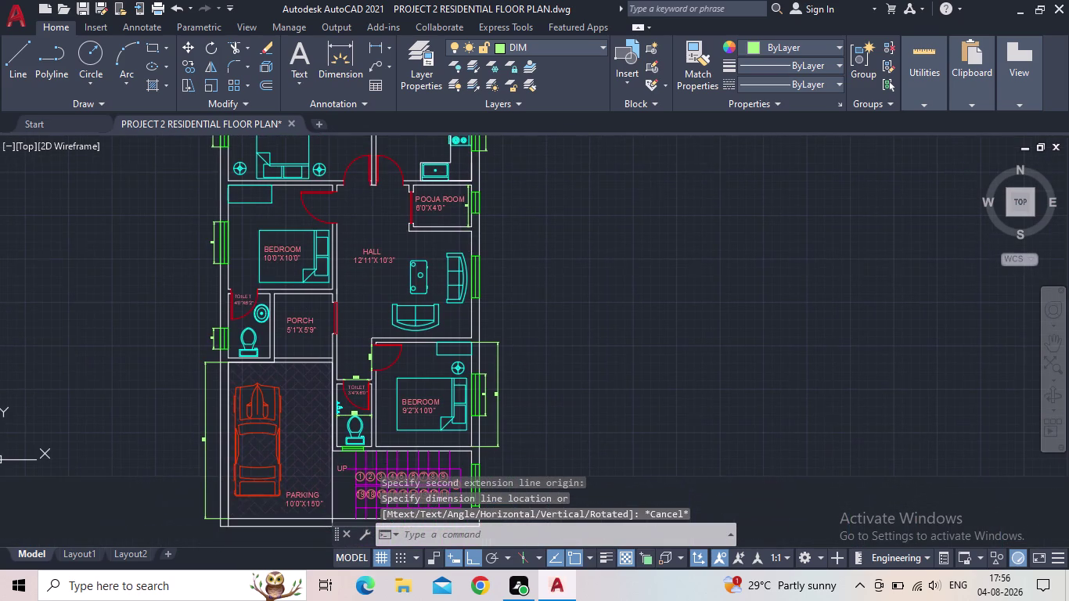
scroll(up, 3)
key(space)
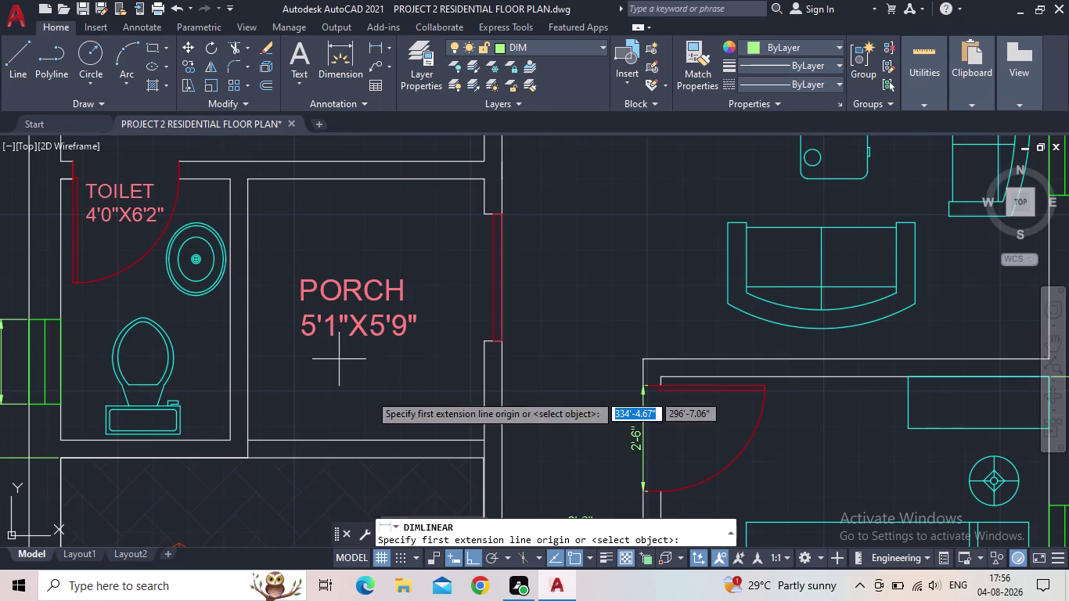
click(251, 446)
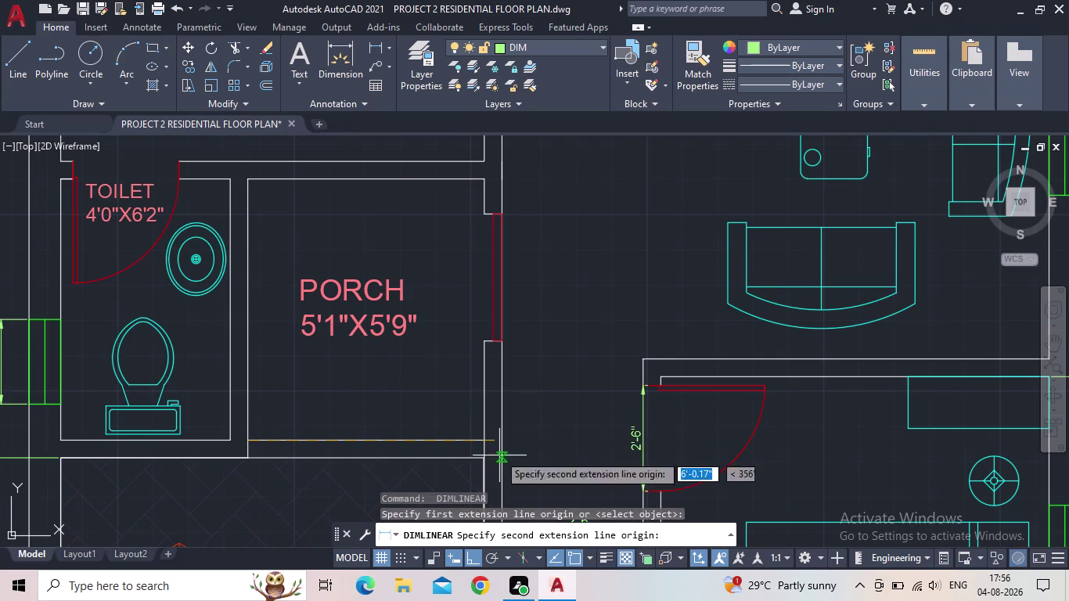
click(480, 446)
click(460, 423)
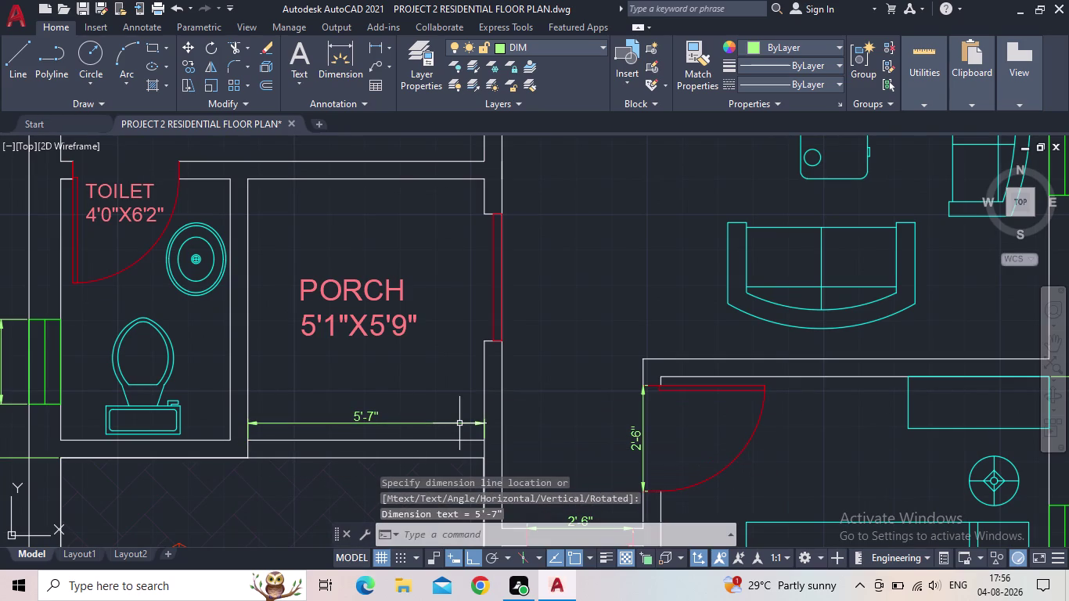
drag(400, 426, 393, 425)
click(363, 421)
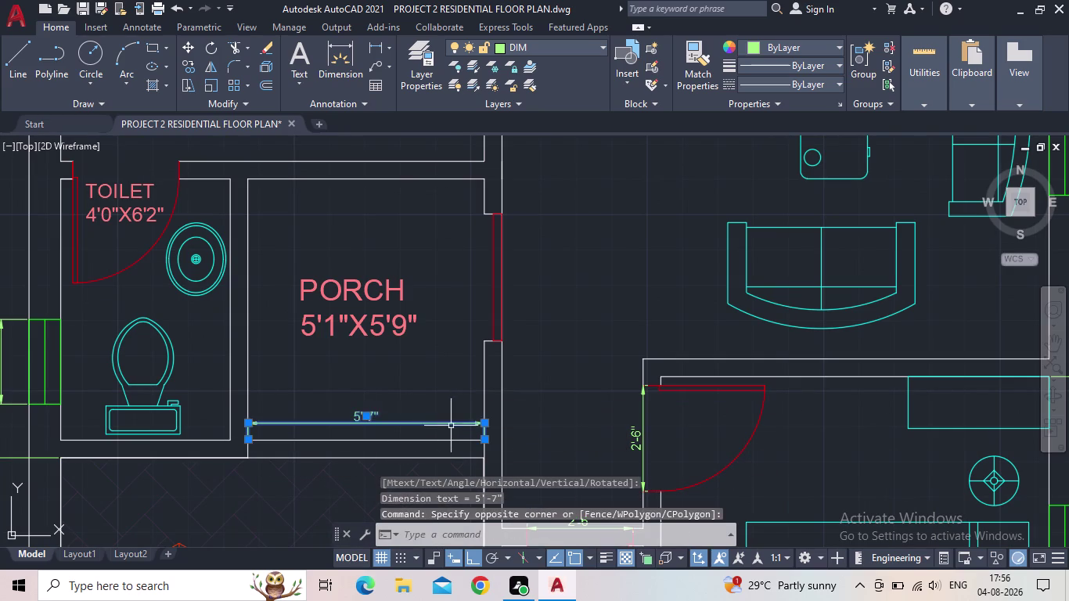
key(Delete)
key(space)
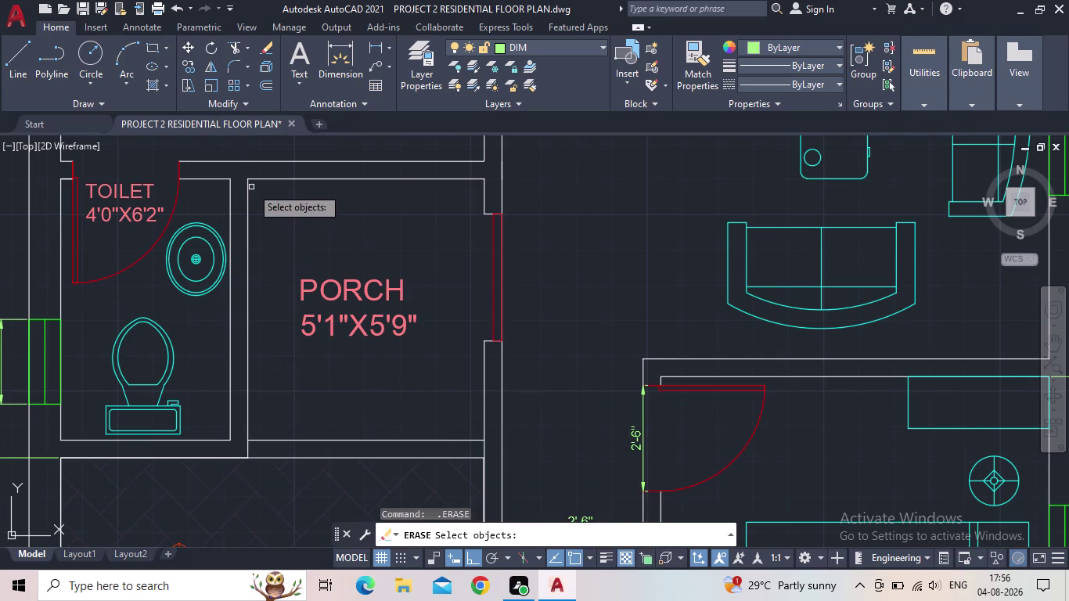
key(Escape)
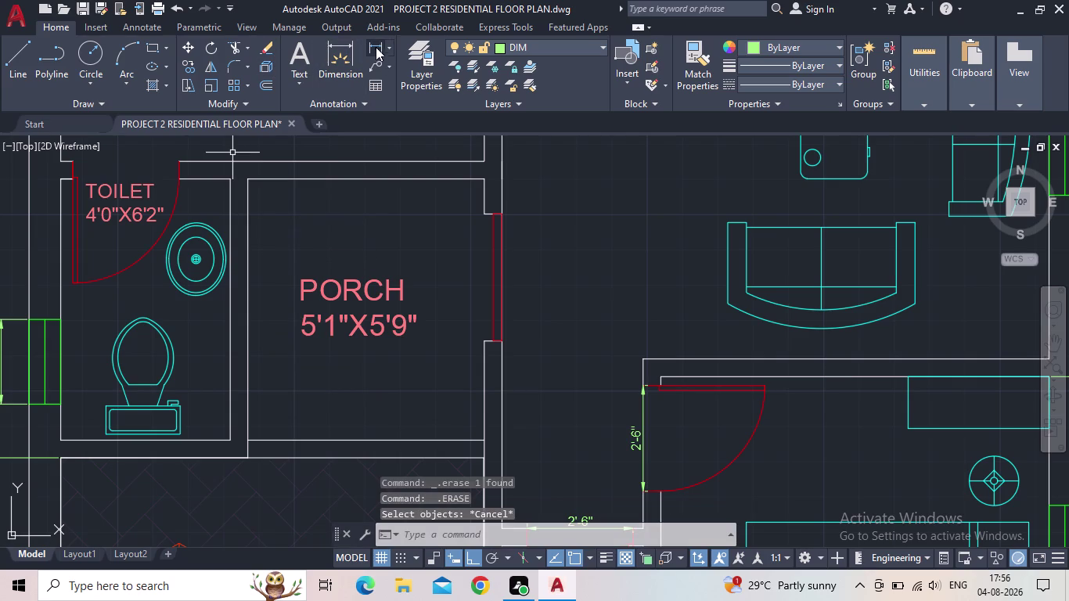
click(375, 47)
click(248, 182)
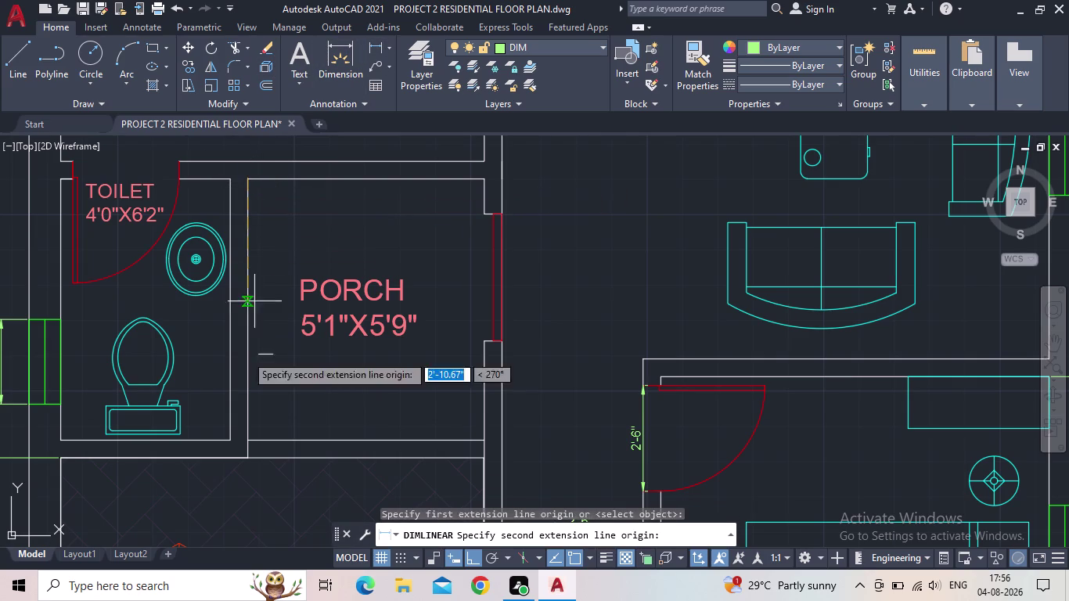
click(247, 440)
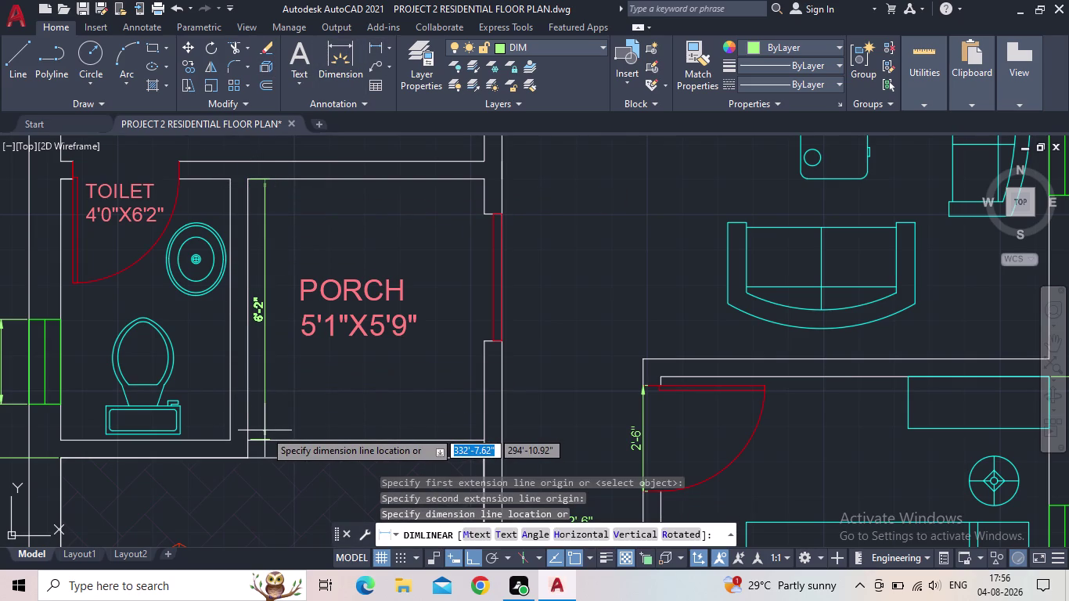
key(Escape)
scroll(down, 3)
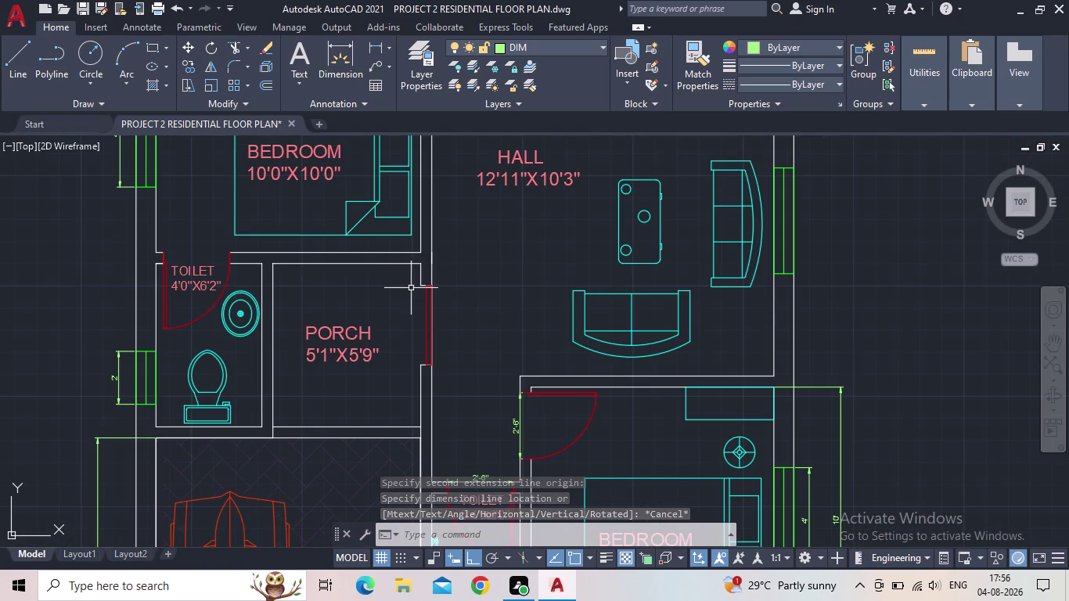
Place a 10' dimension outside the master bedroom's left wall, spanning its full length.
scroll(down, 3)
middle_drag(406, 315, 290, 352)
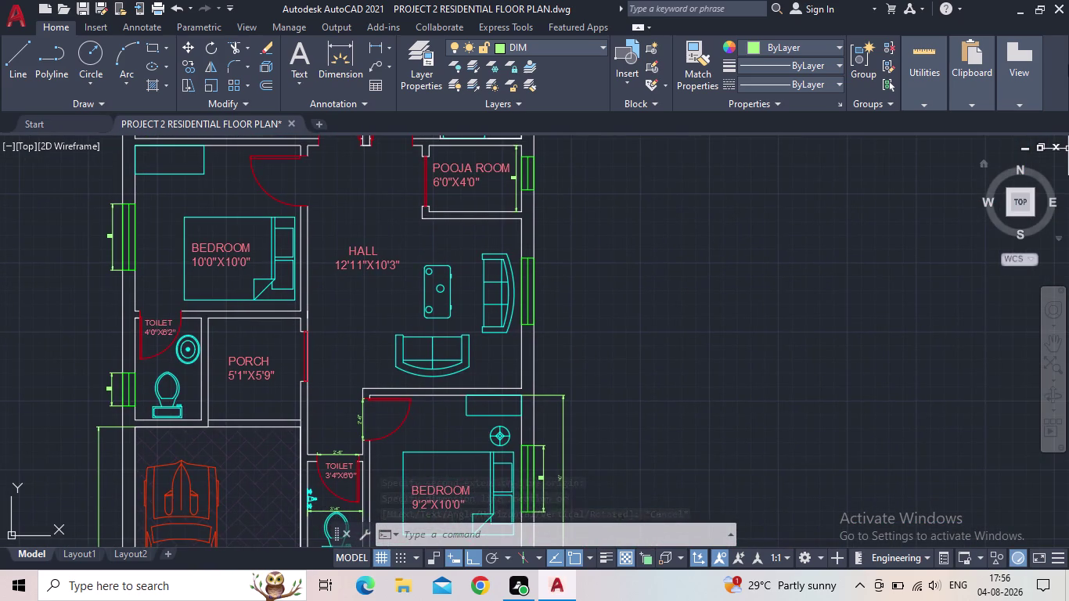
middle_drag(353, 312, 370, 350)
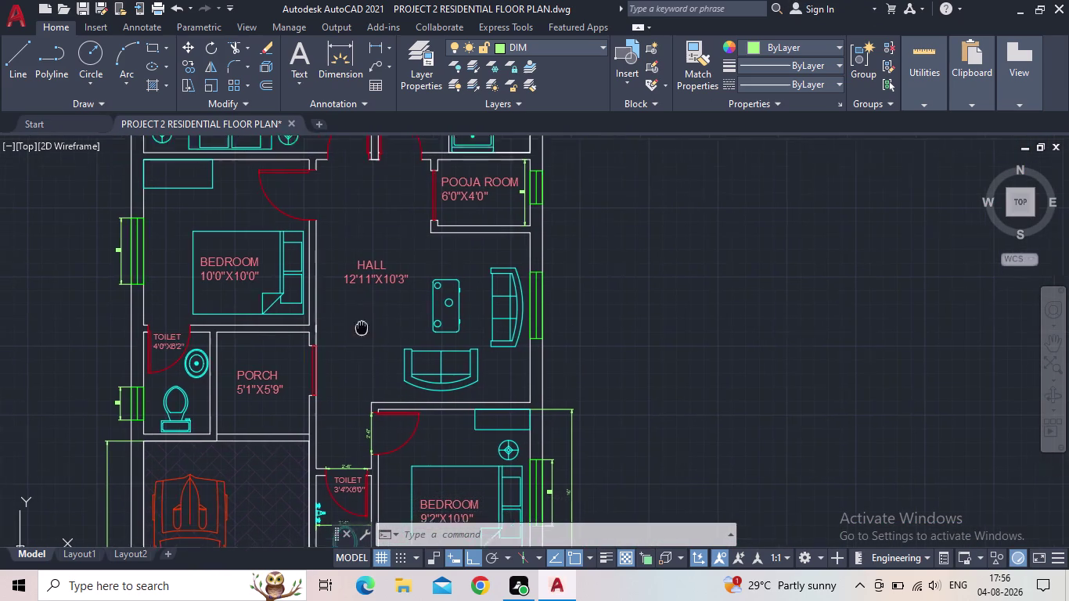
middle_drag(371, 350, 408, 434)
scroll(up, 3)
middle_drag(243, 324, 241, 332)
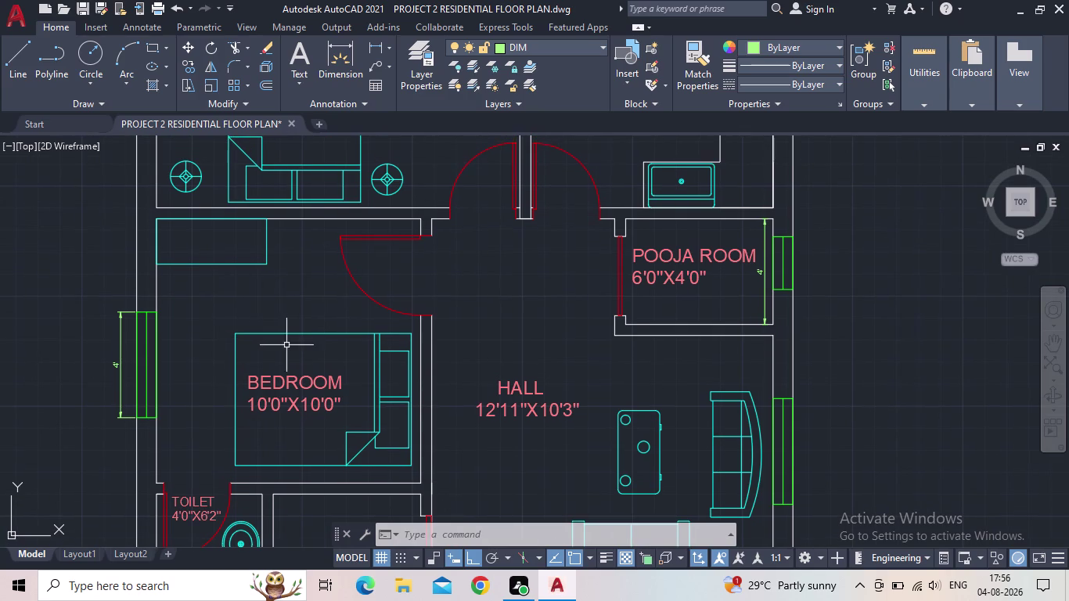
key(space)
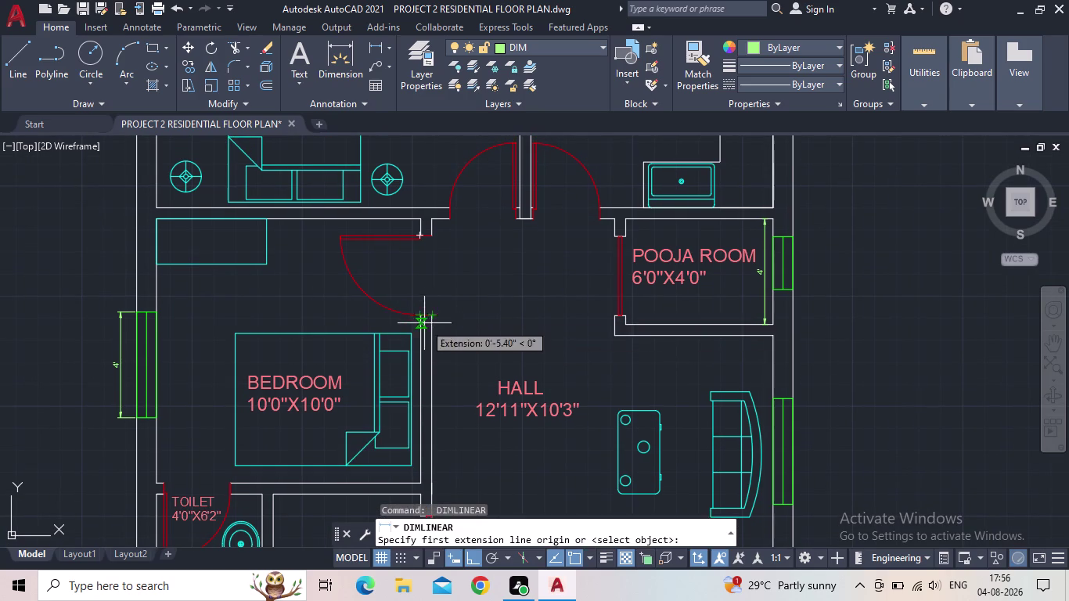
scroll(down, 3)
middle_drag(412, 321, 372, 387)
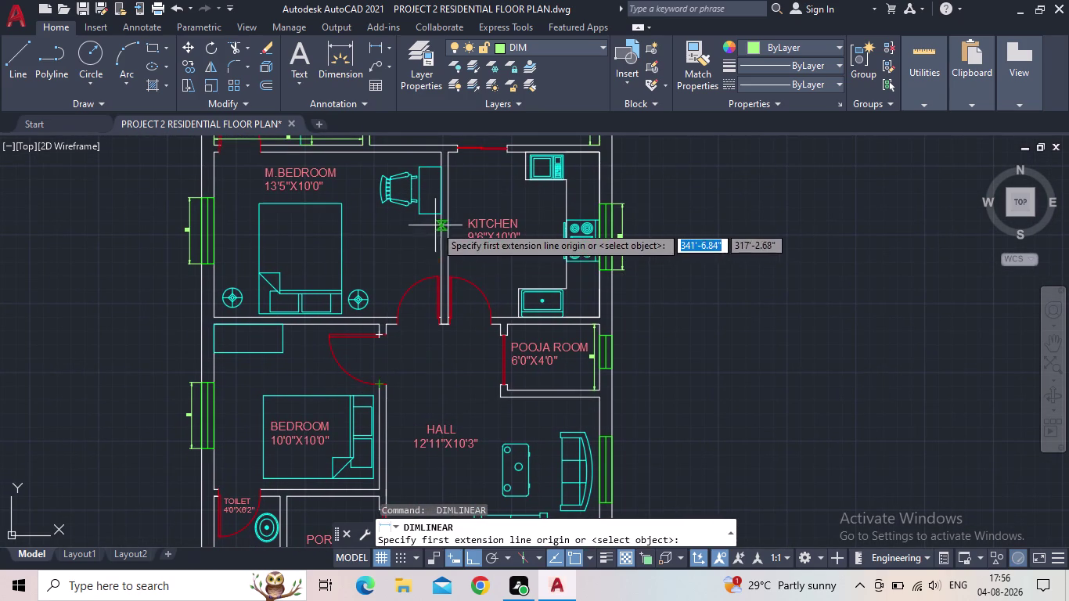
scroll(up, 3)
drag(227, 320, 227, 309)
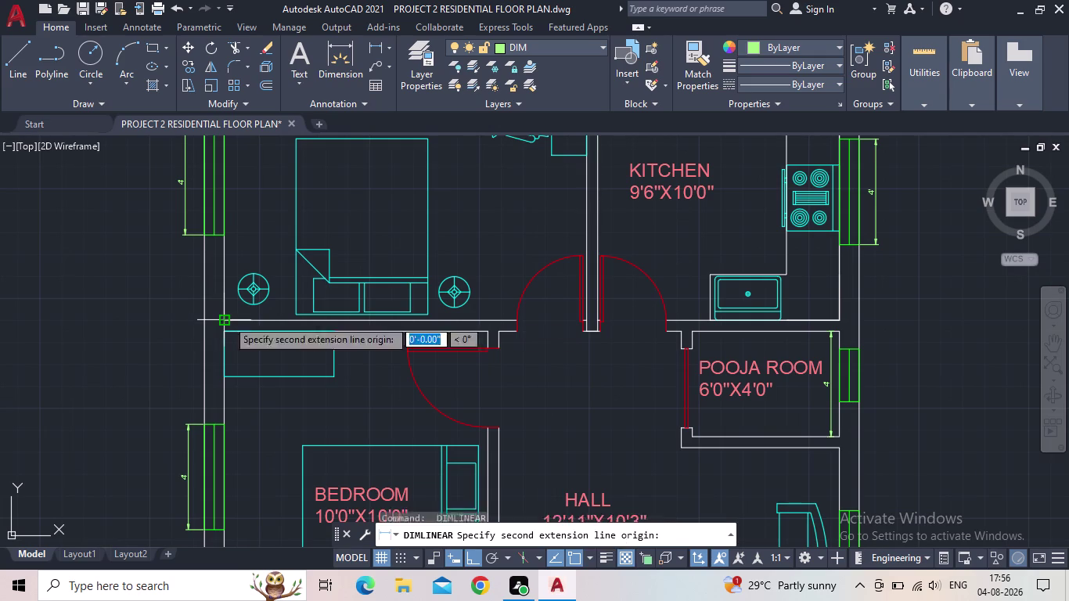
middle_drag(245, 199, 279, 351)
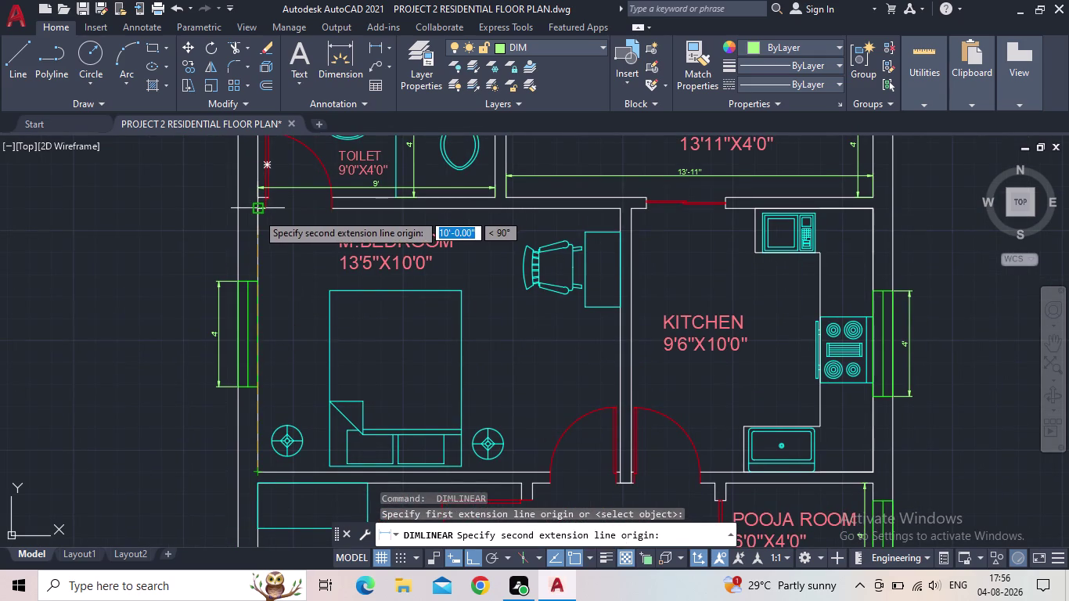
click(256, 213)
click(198, 226)
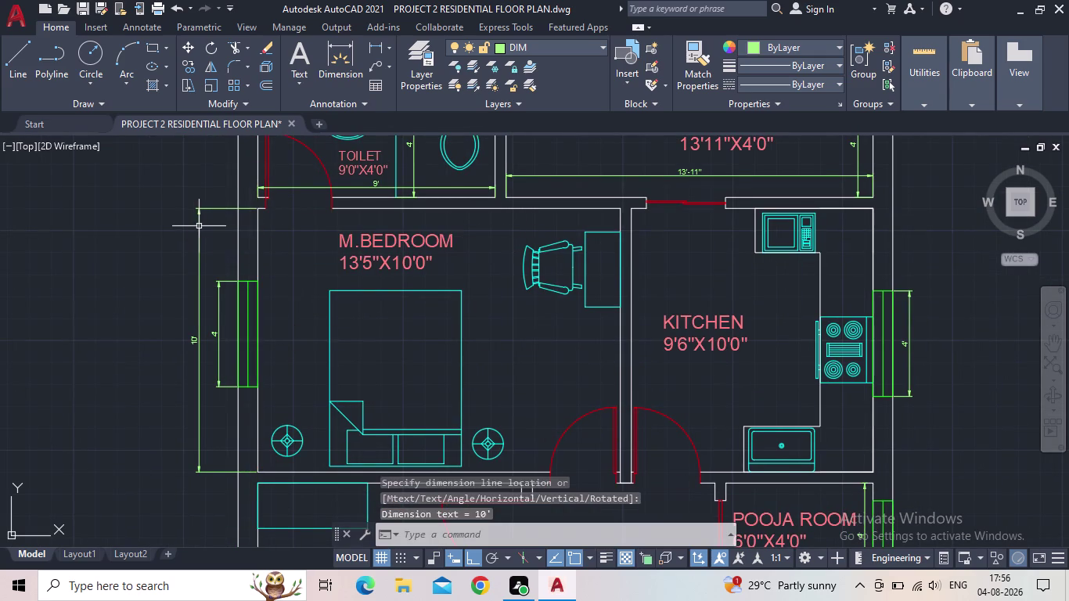
scroll(down, 3)
middle_drag(340, 278, 279, 224)
scroll(down, 3)
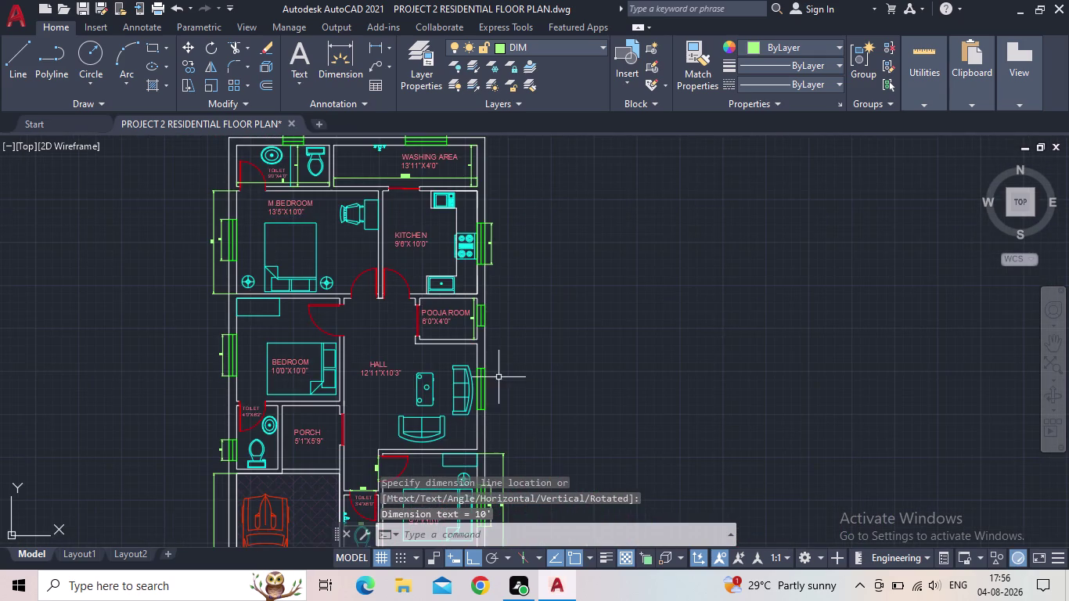
Preview a 9'-11.81" parking width dimension, then cancel it.
middle_drag(502, 384, 478, 306)
scroll(down, 3)
scroll(up, 3)
scroll(up, 3)
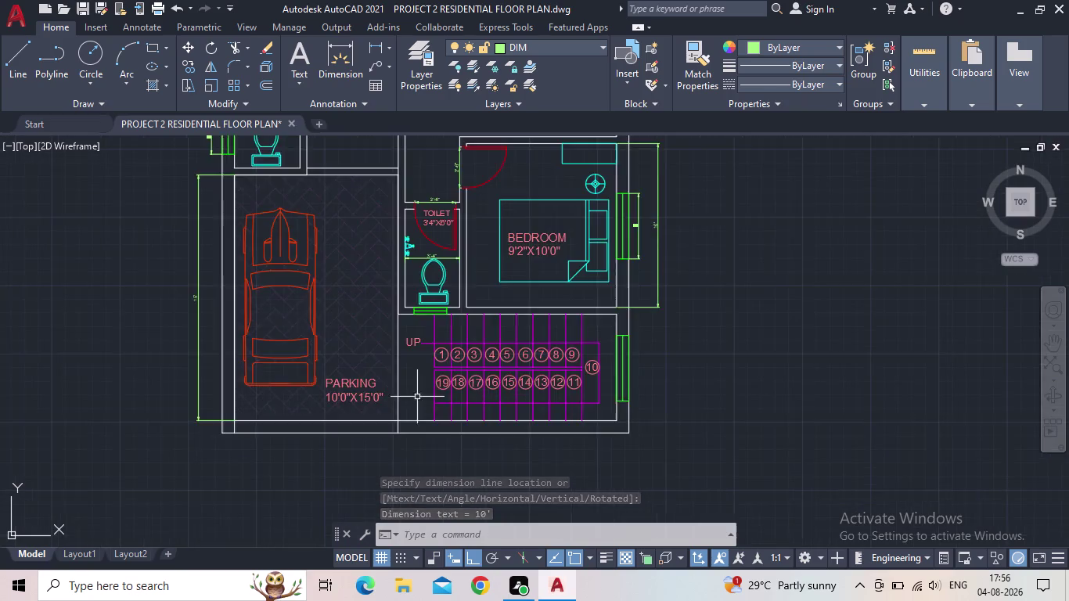
scroll(up, 3)
key(space)
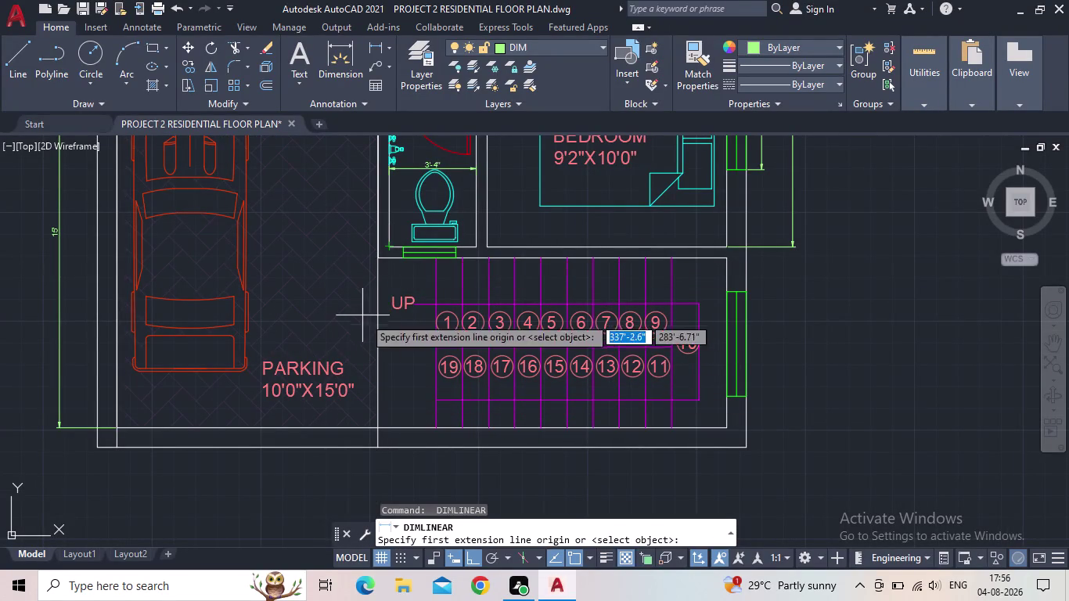
click(116, 424)
click(373, 425)
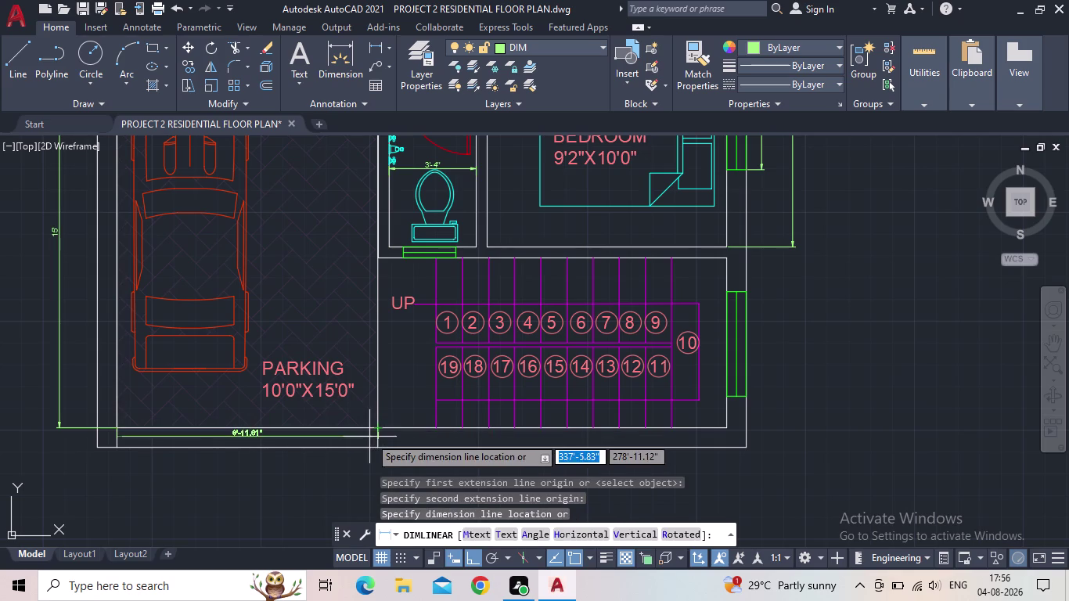
scroll(up, 3)
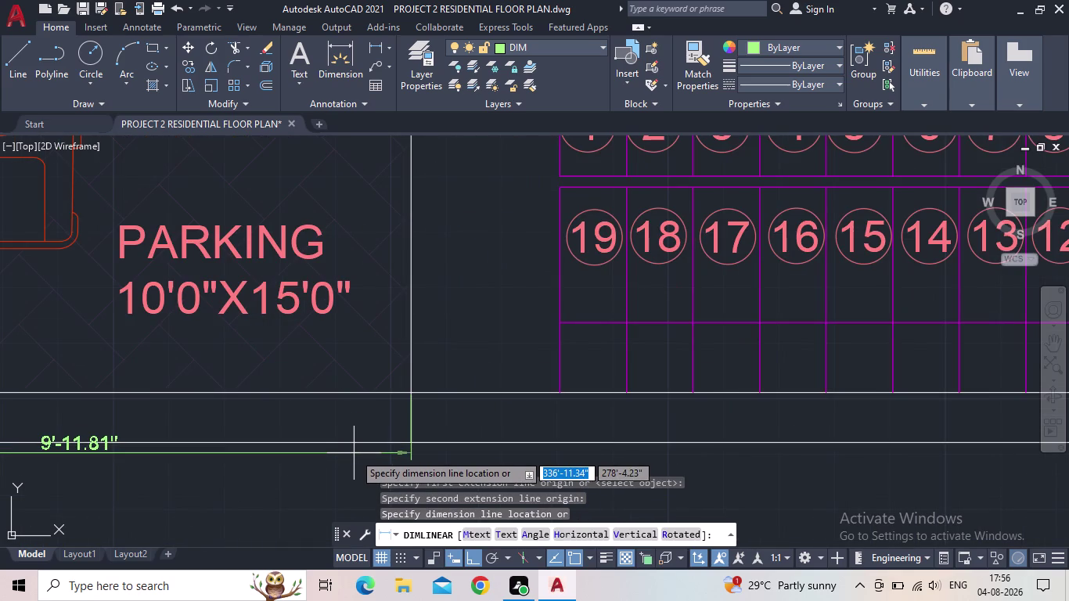
scroll(down, 3)
scroll(down, 3)
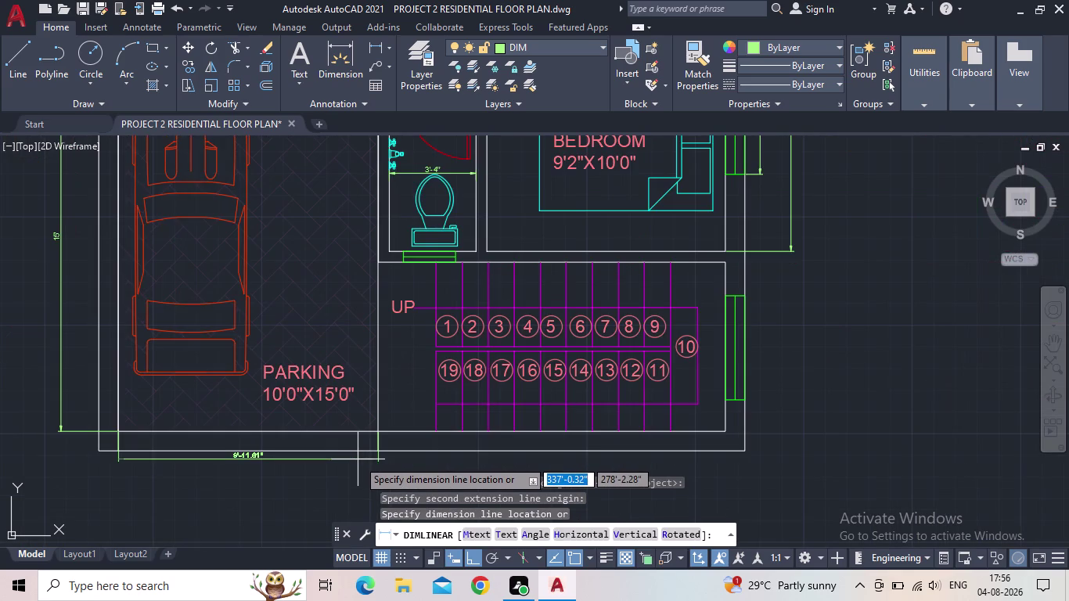
key(Escape)
Pick the bottom wall's inner and outer edges for a 9" thickness dimension.
scroll(down, 3)
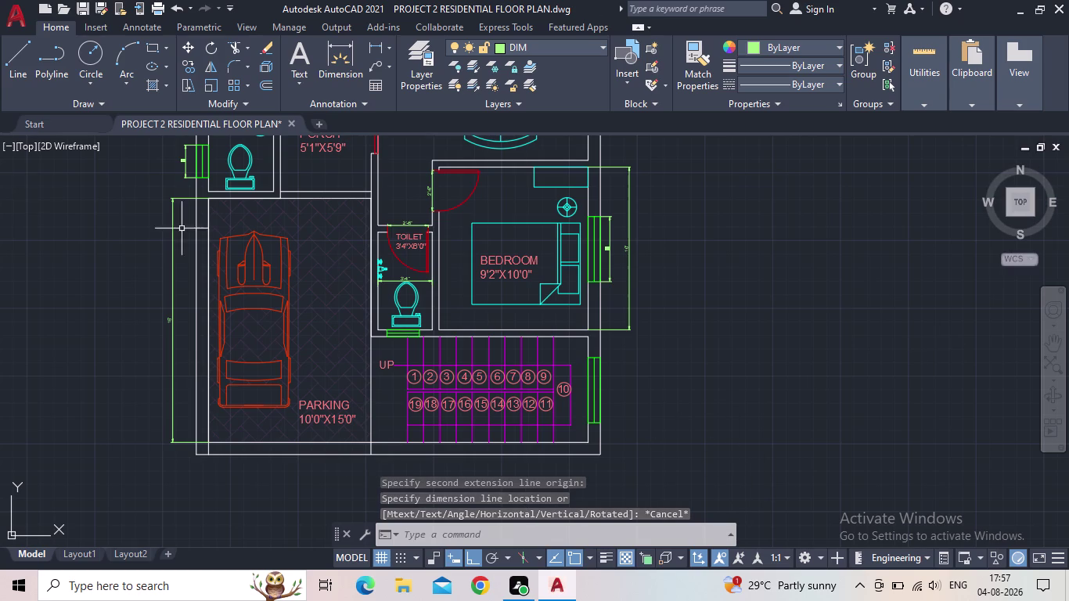
scroll(up, 3)
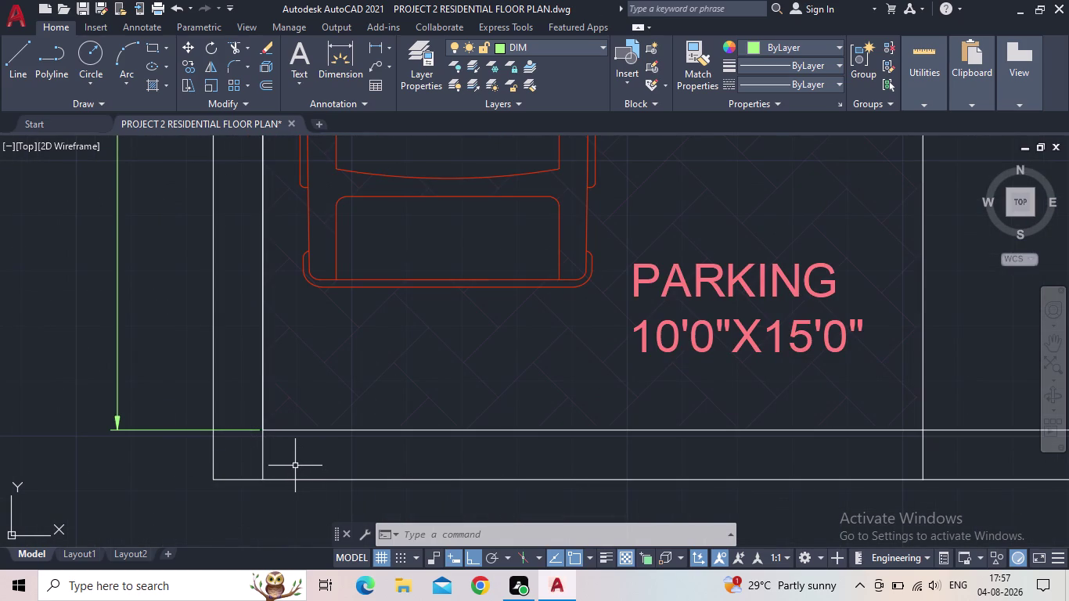
click(370, 49)
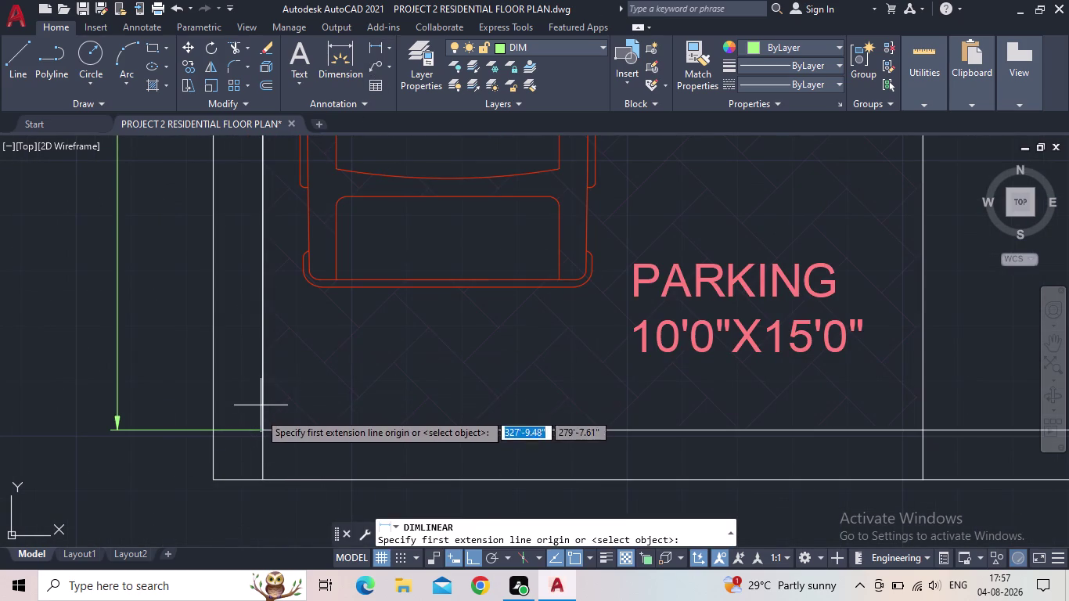
scroll(up, 3)
click(259, 430)
middle_drag(256, 490, 264, 468)
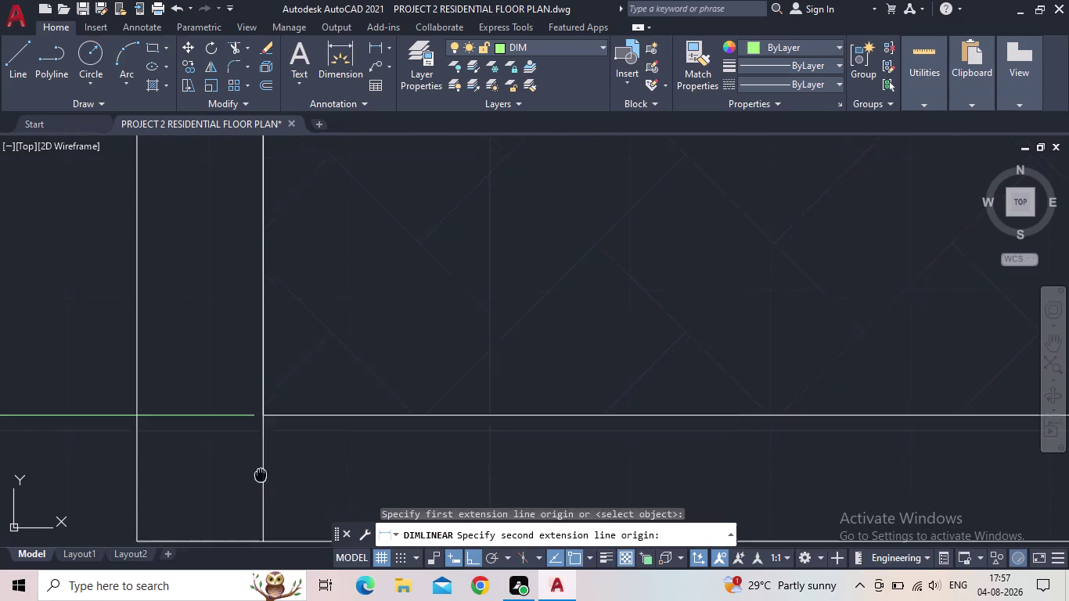
middle_drag(264, 468, 280, 396)
click(287, 455)
Place the 9" wall-thickness dimension at the parking corner.
click(318, 448)
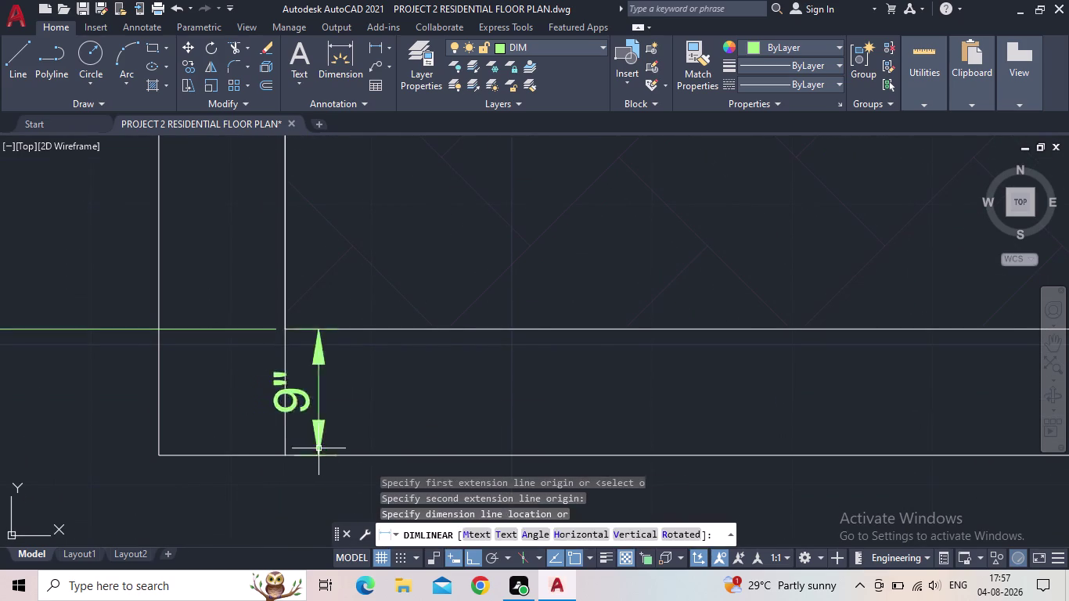
scroll(down, 3)
middle_drag(380, 439, 186, 499)
scroll(down, 3)
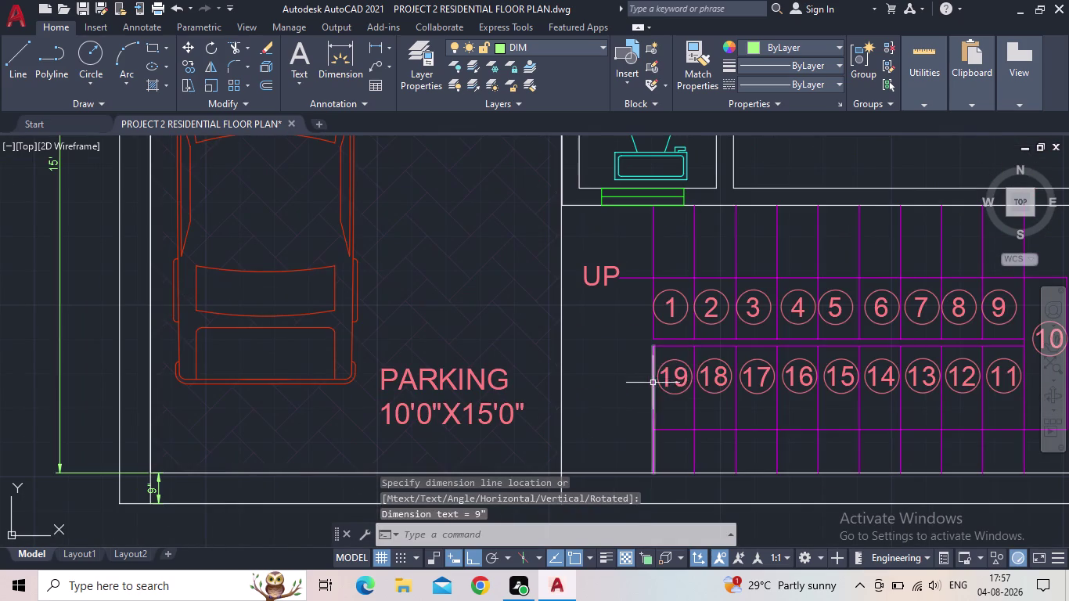
scroll(down, 3)
Add a 5" dimension above the wall between the porch and lower toilet.
middle_drag(644, 384, 566, 537)
scroll(up, 3)
middle_drag(531, 234, 528, 381)
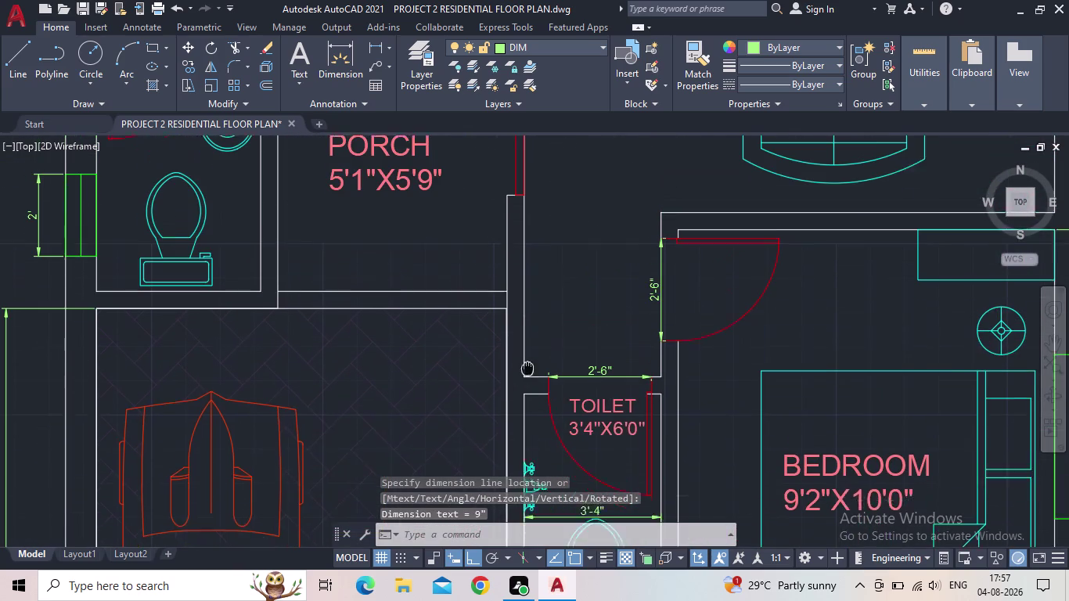
middle_drag(527, 381, 527, 395)
key(space)
click(522, 264)
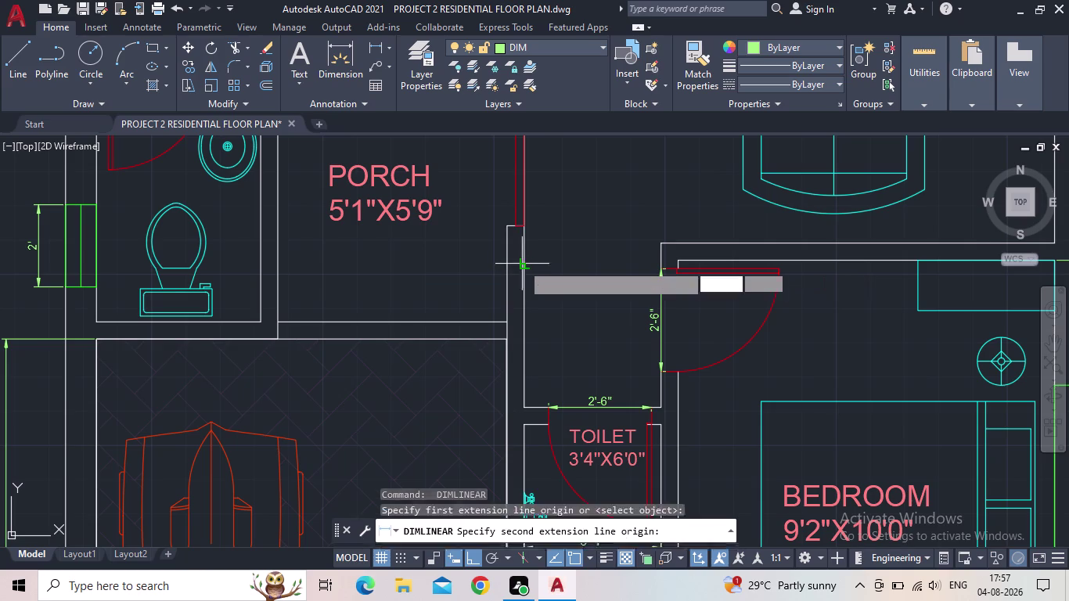
click(511, 266)
scroll(up, 3)
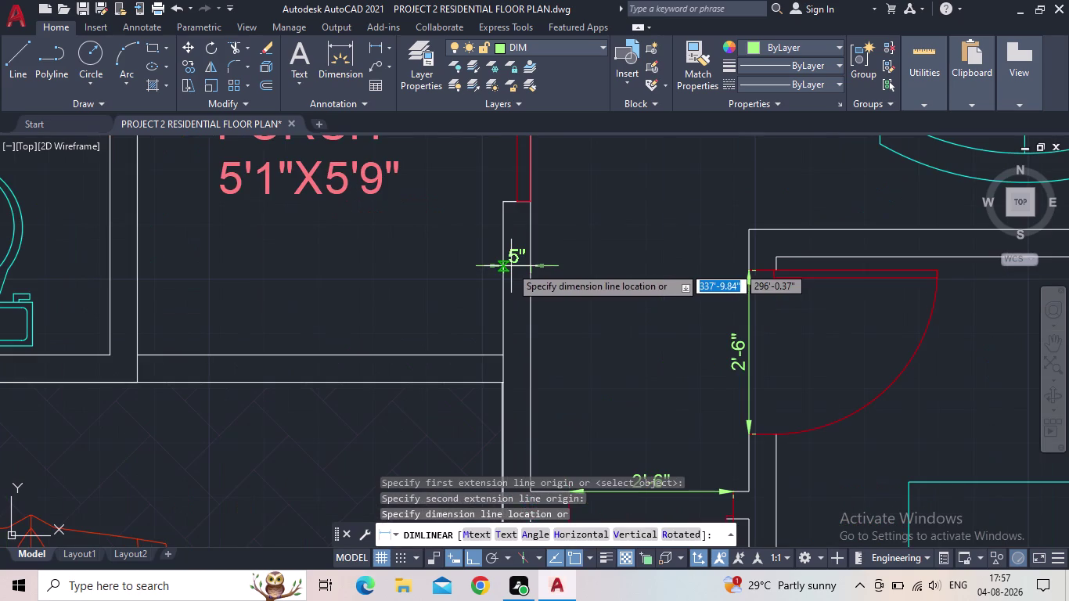
click(510, 267)
scroll(down, 3)
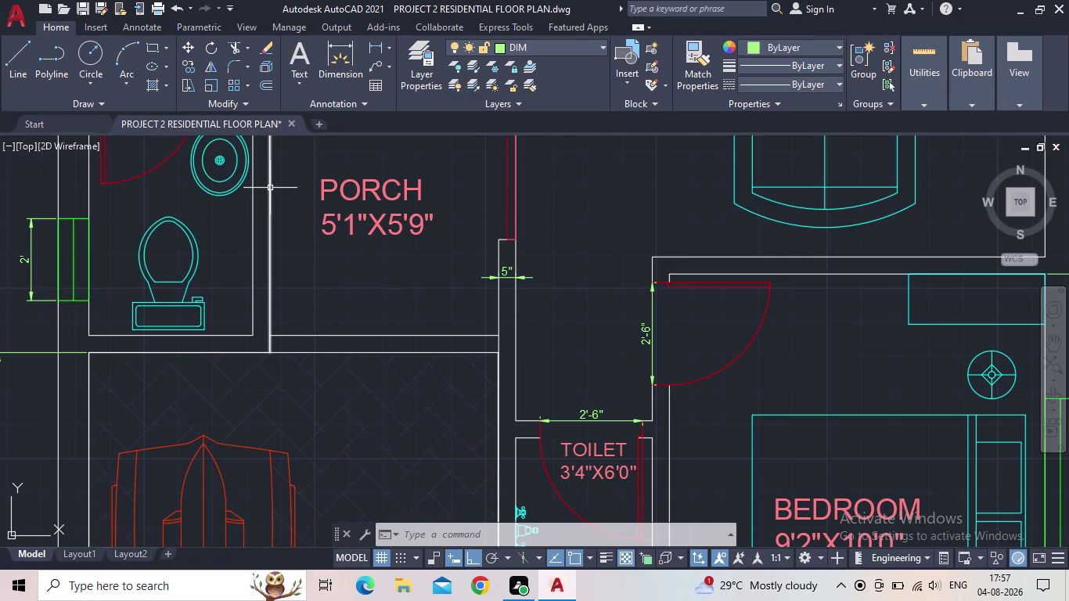
scroll(down, 3)
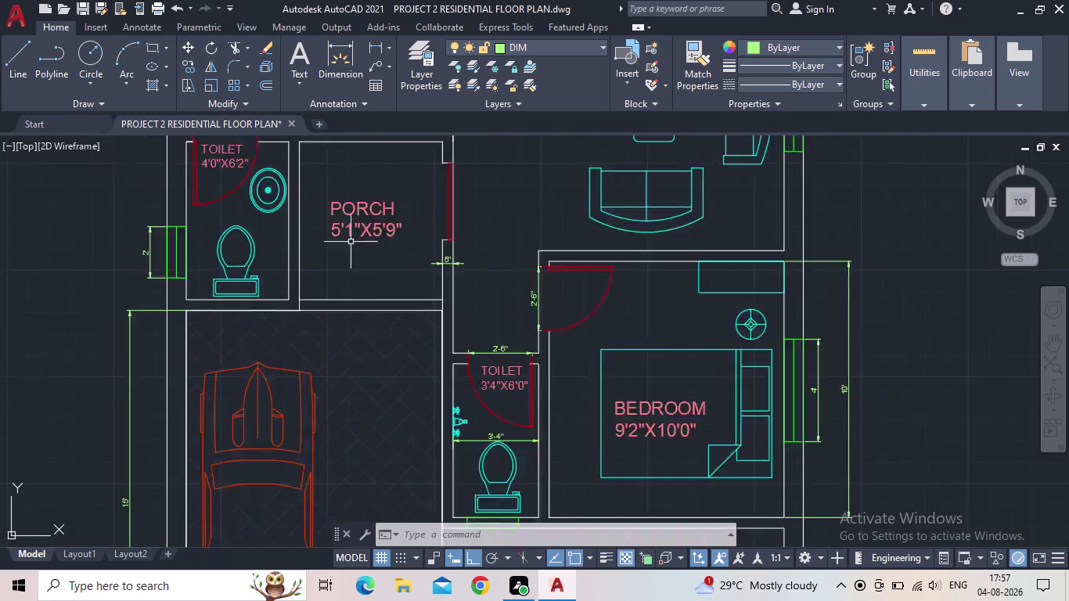
scroll(down, 3)
middle_drag(384, 279, 371, 244)
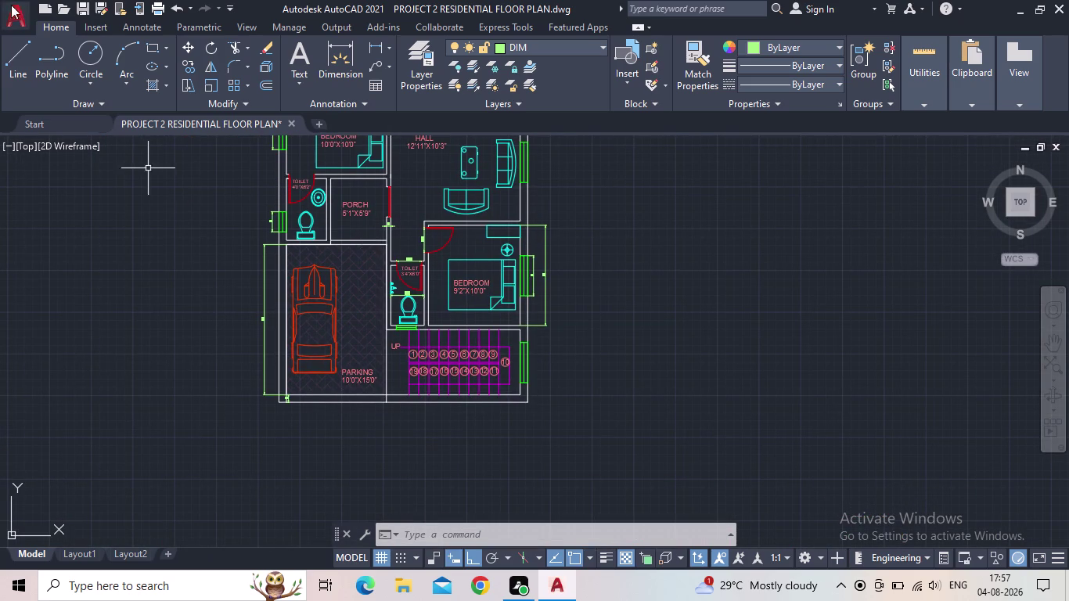
click(80, 9)
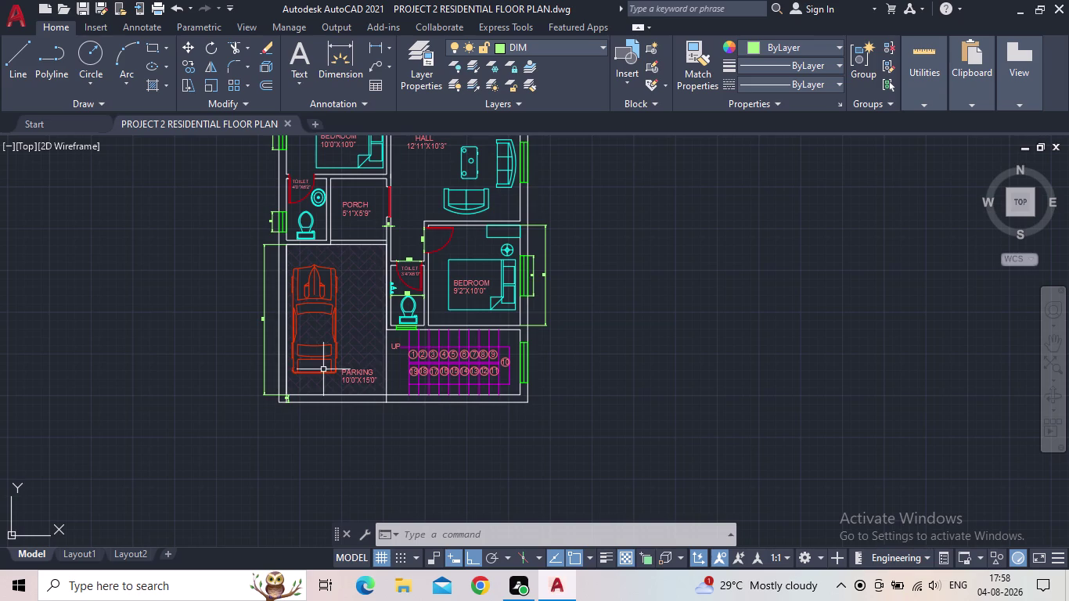
Zoom out to the whole dimensioned floor plan and save the drawing.
scroll(up, 3)
middle_drag(411, 438, 384, 542)
scroll(down, 3)
scroll(down, 3)
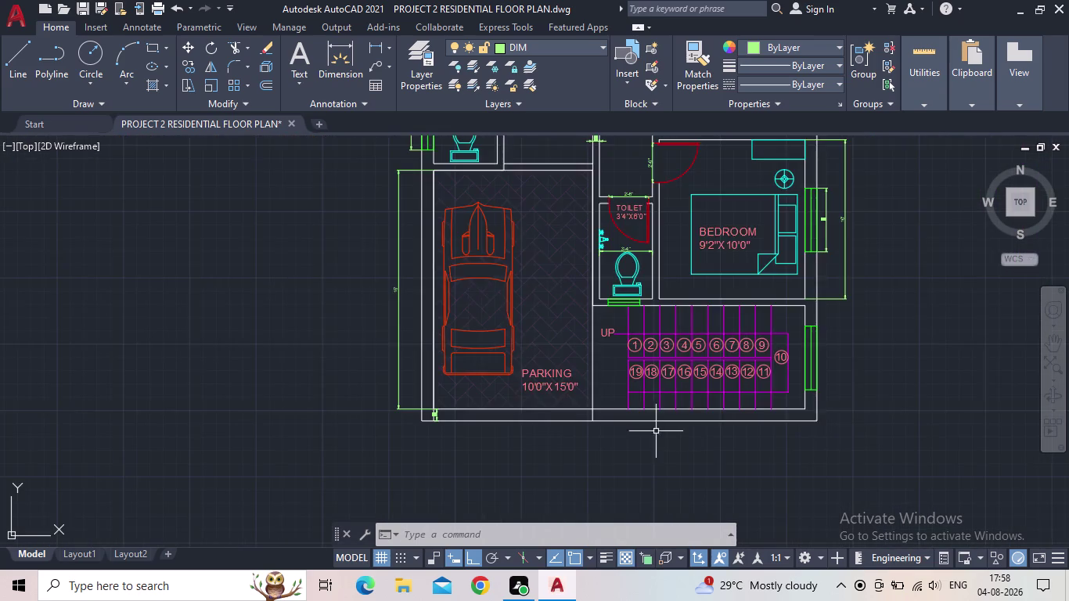
scroll(down, 3)
middle_drag(694, 441, 663, 521)
scroll(down, 3)
middle_drag(817, 476, 753, 456)
click(78, 8)
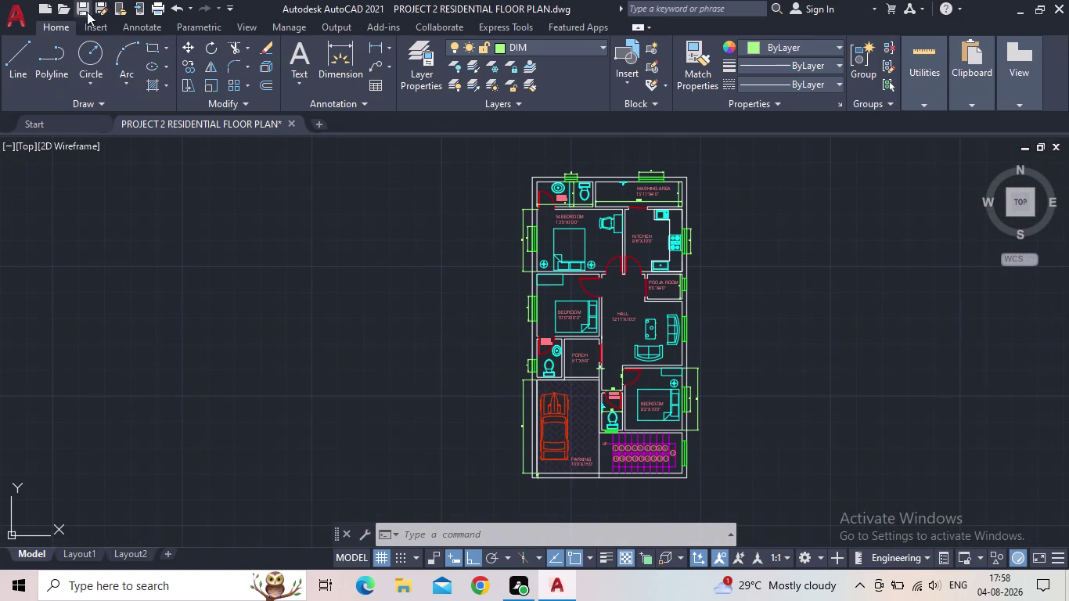
middle_drag(457, 476, 426, 477)
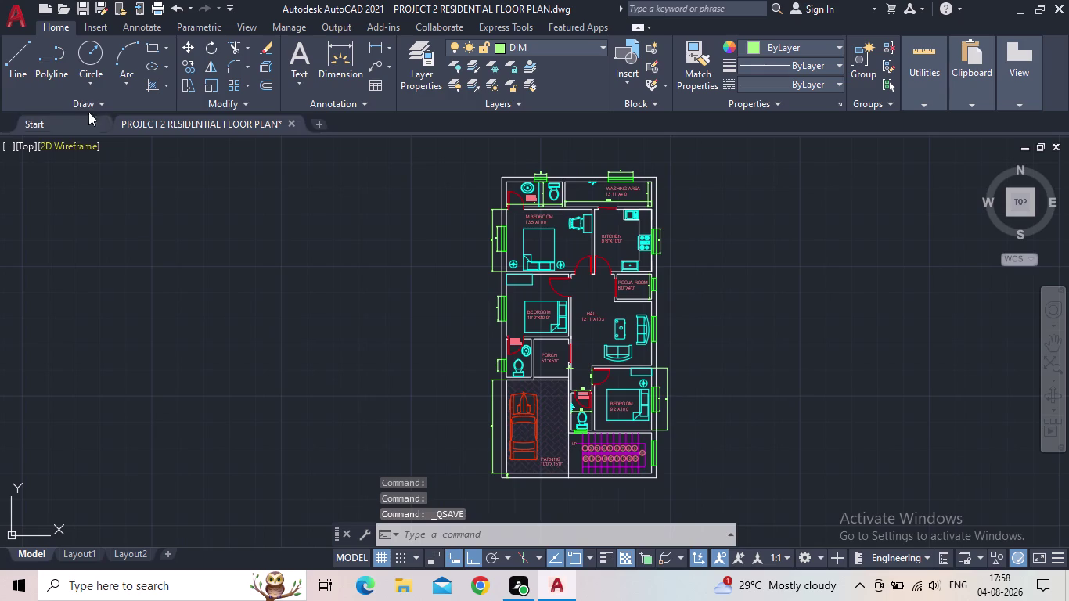
click(11, 19)
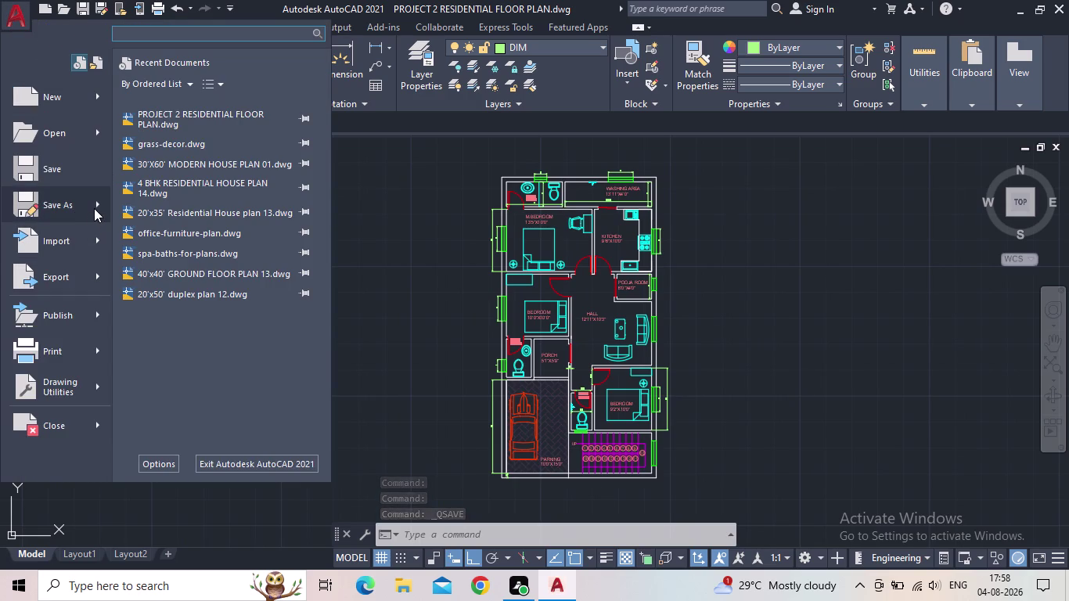
Export the plan as the PDF 'PROJECT 2 RESIDENTIAL FLOOR PLAN', then show Layout1.
click(141, 255)
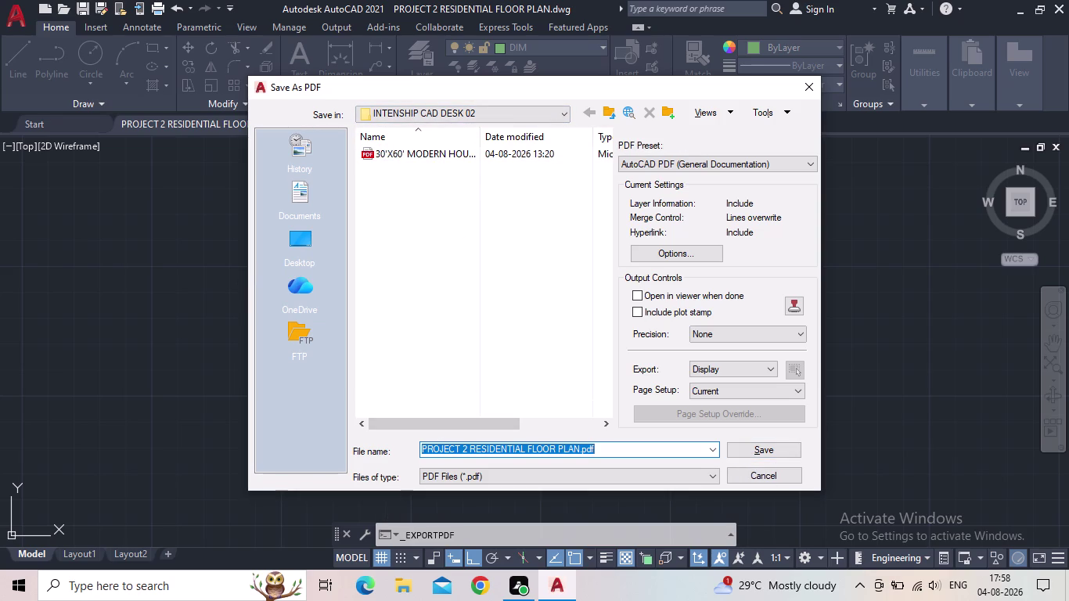
click(760, 447)
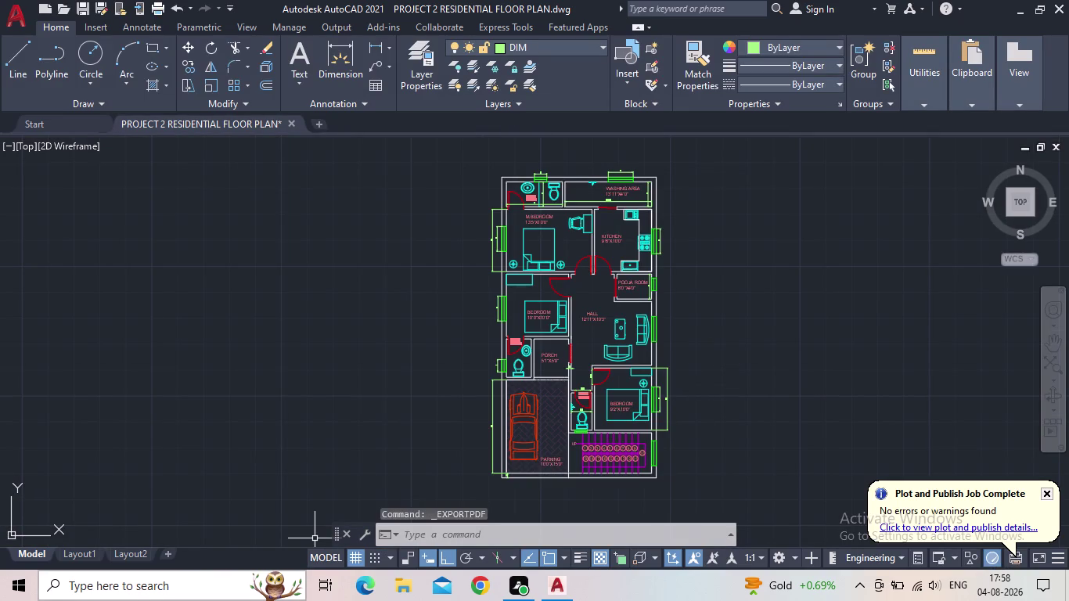
click(75, 551)
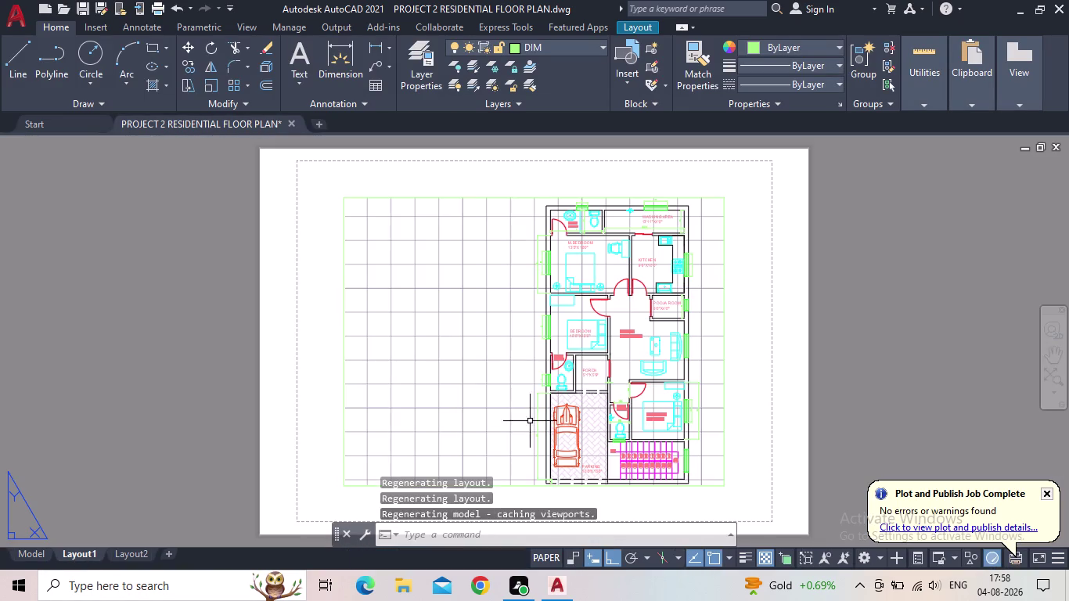
Open Layout1's page setup for modification from the Page Setup Manager.
scroll(down, 3)
middle_drag(513, 415, 474, 389)
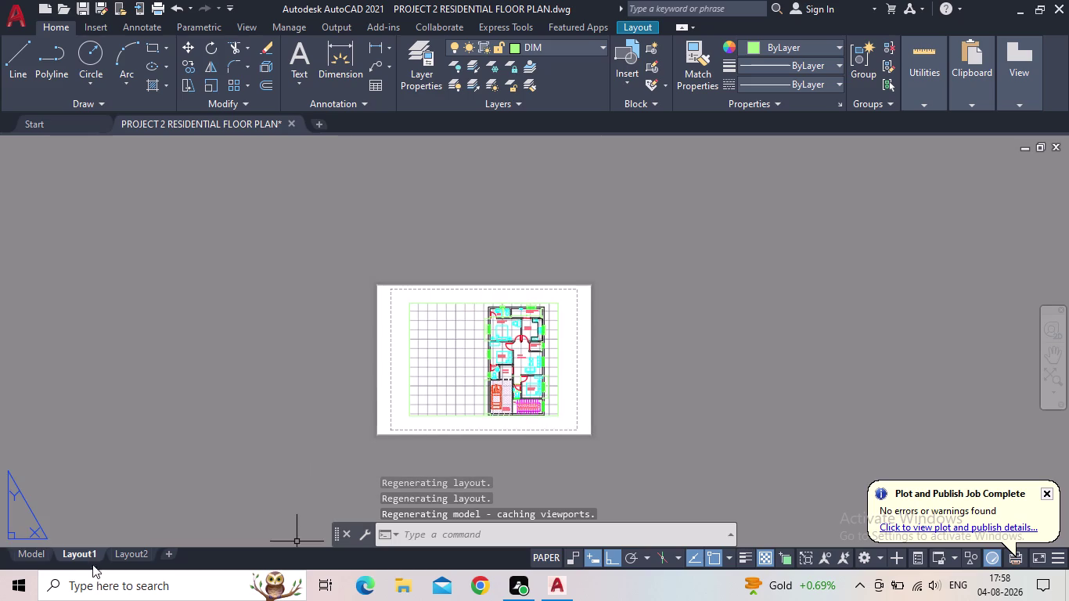
right_click(85, 551)
right_click(86, 558)
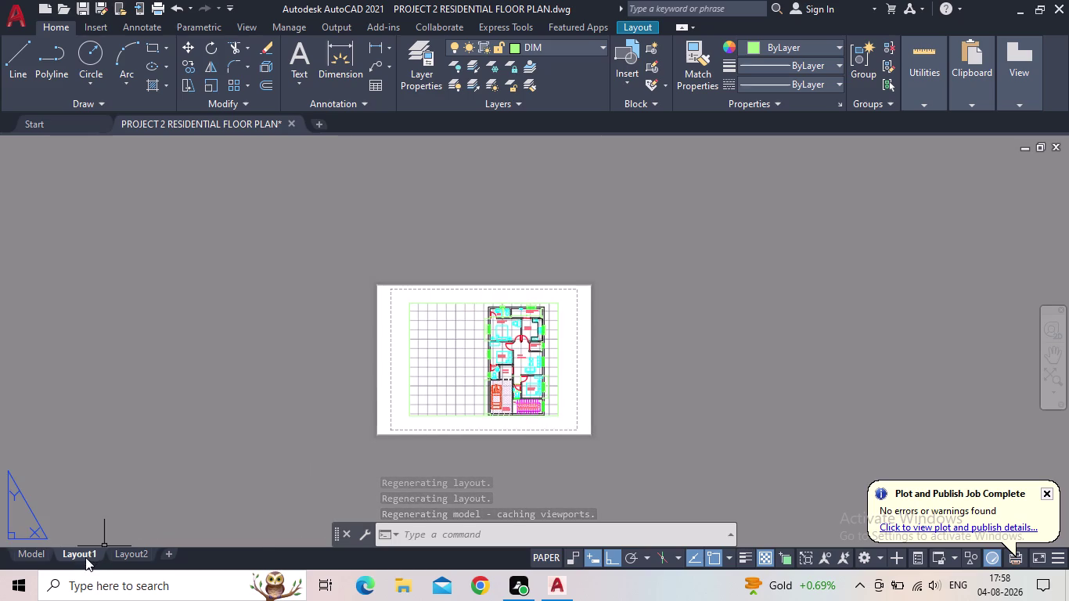
click(195, 443)
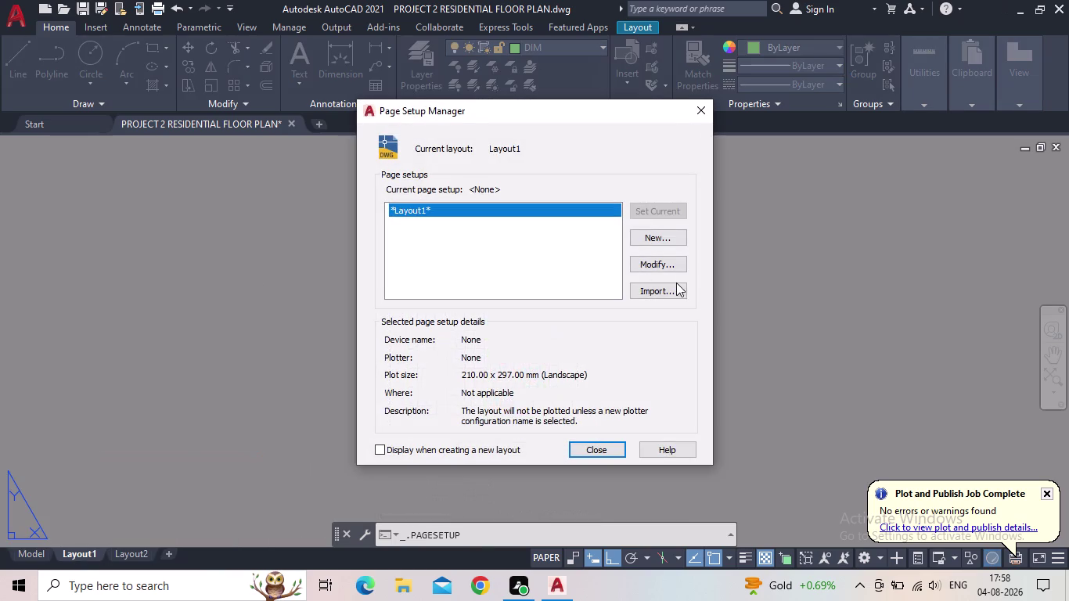
click(662, 261)
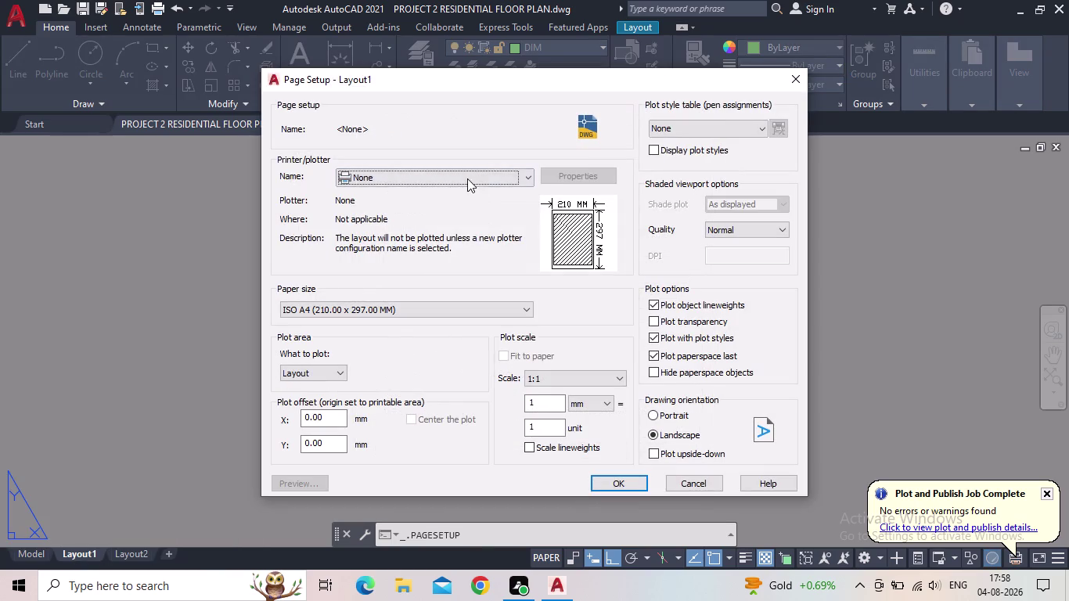
Choose DWG To PDF.pc3 as the plotter with ISO full bleed A1 paper.
click(468, 179)
click(398, 377)
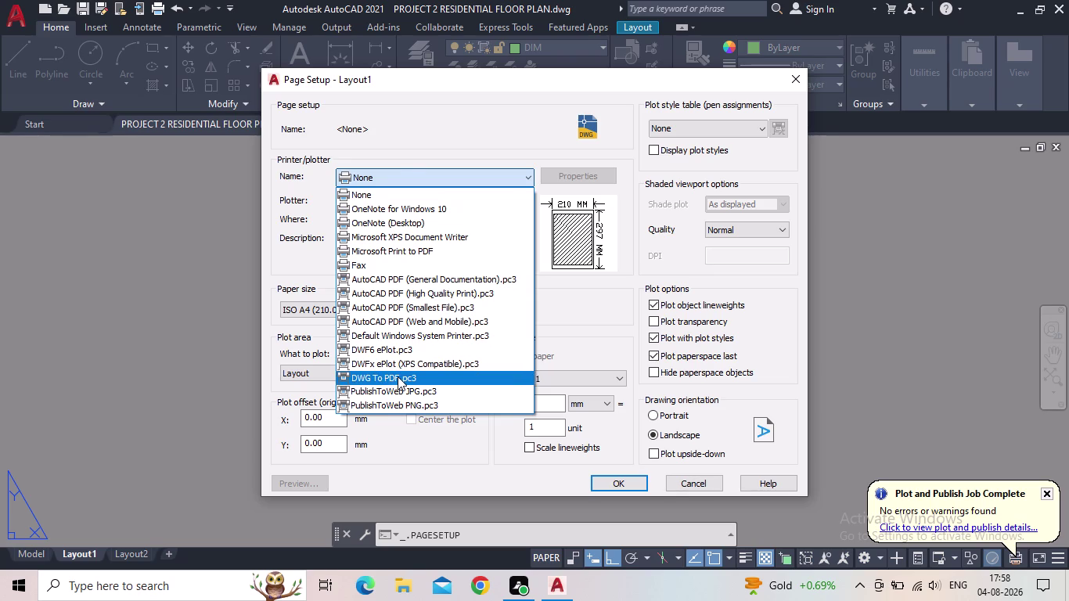
click(387, 312)
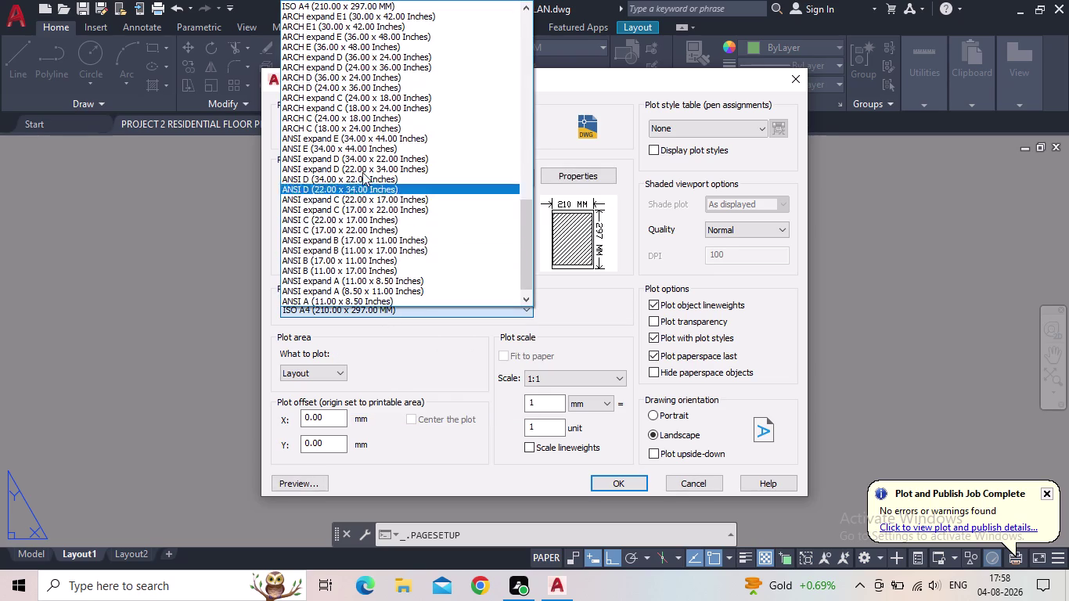
scroll(up, 3)
scroll(up, 3)
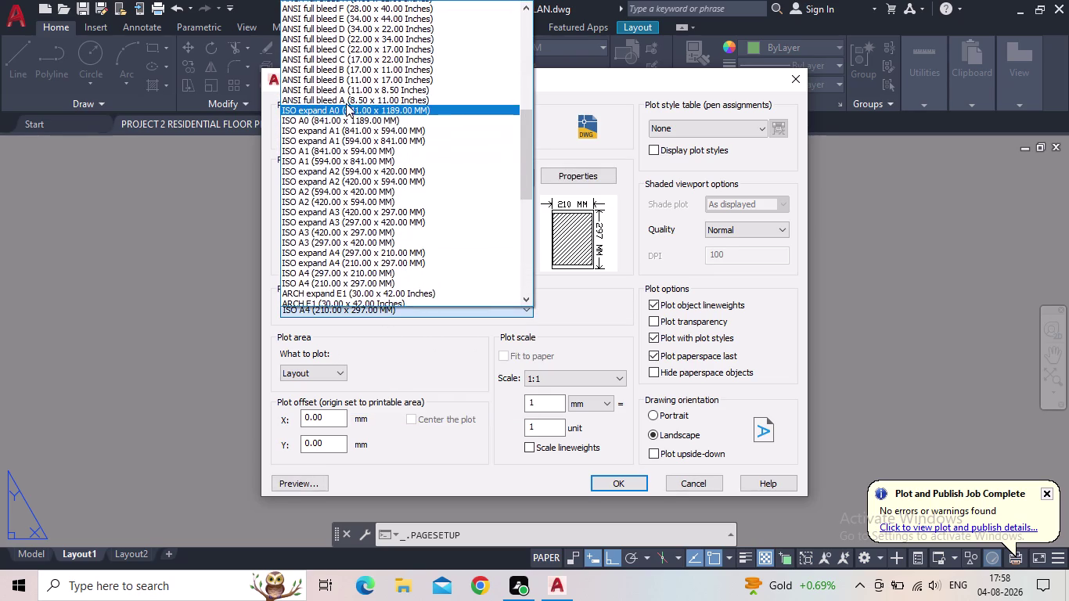
scroll(up, 3)
scroll(up, 3)
scroll(up, 3)
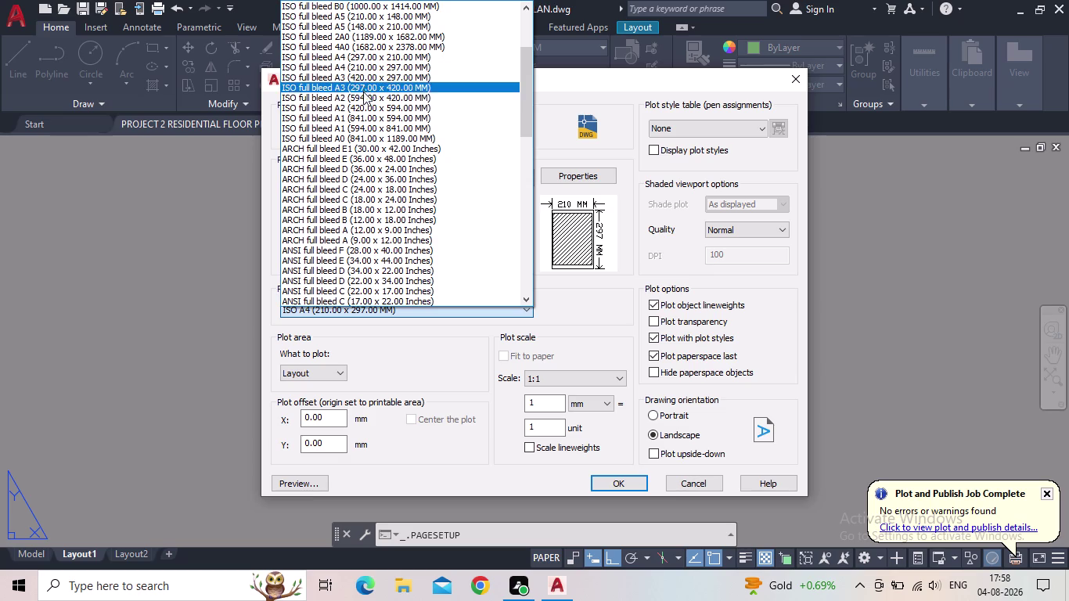
click(362, 118)
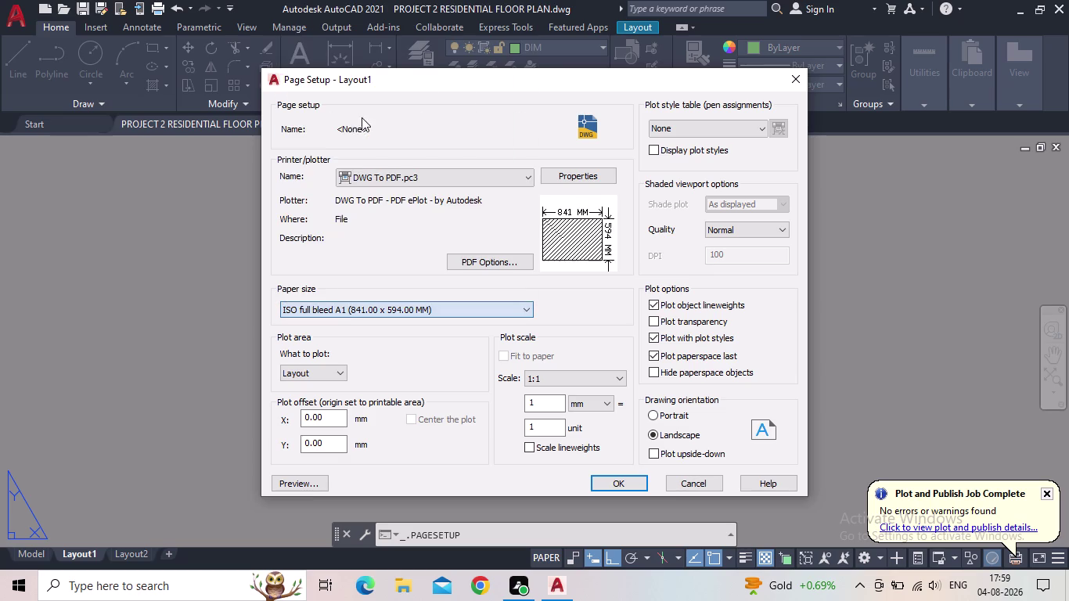
Assign the monochrome.ctb plot style table to the page setup.
click(687, 121)
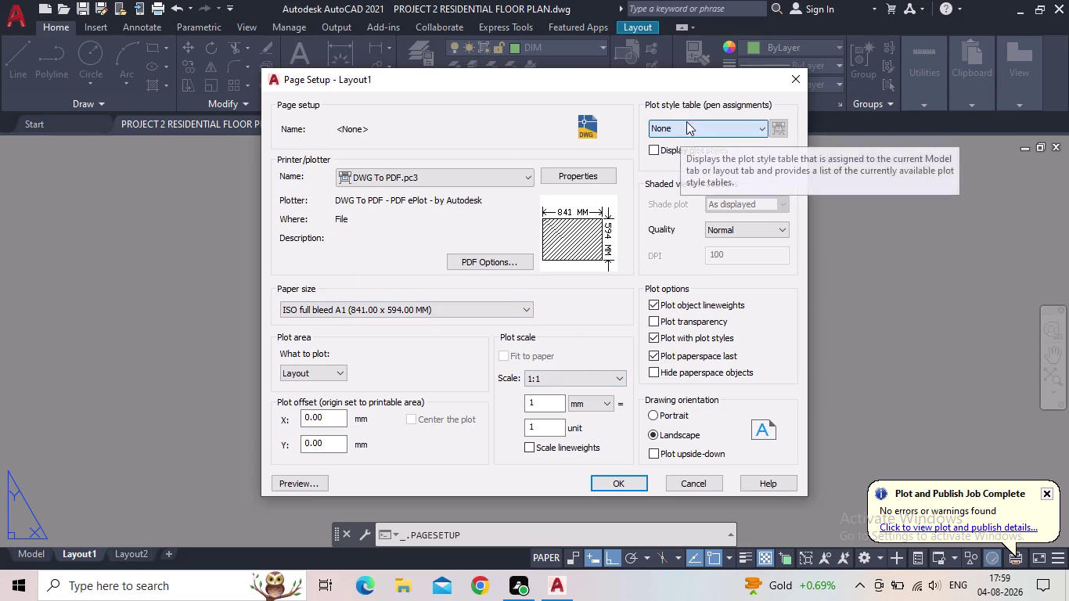
click(674, 160)
click(714, 128)
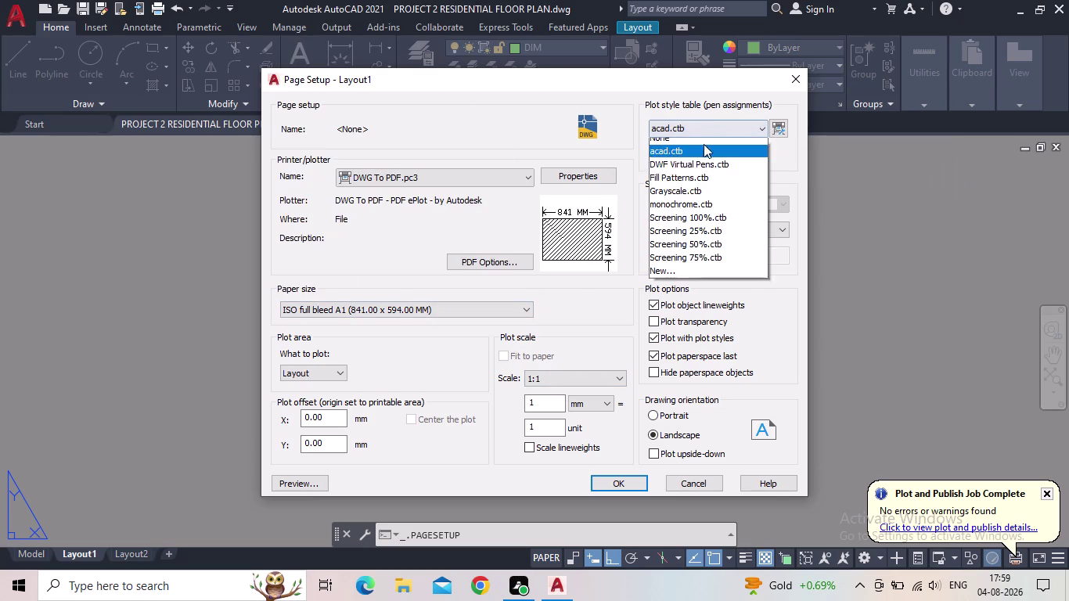
click(692, 208)
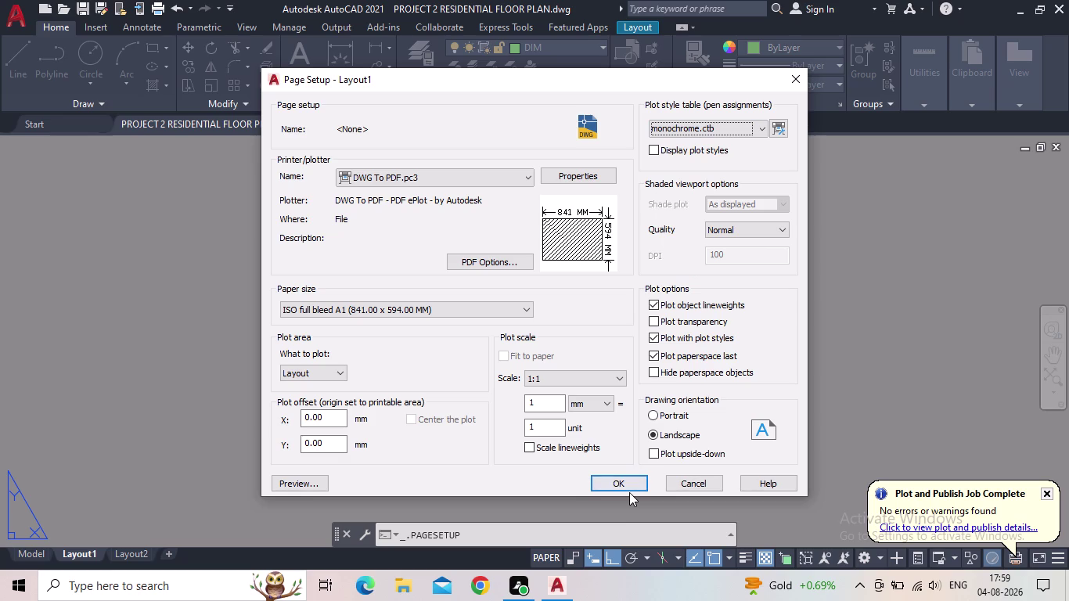
Set portrait orientation, apply the Layout1 page setup and close the manager.
click(662, 414)
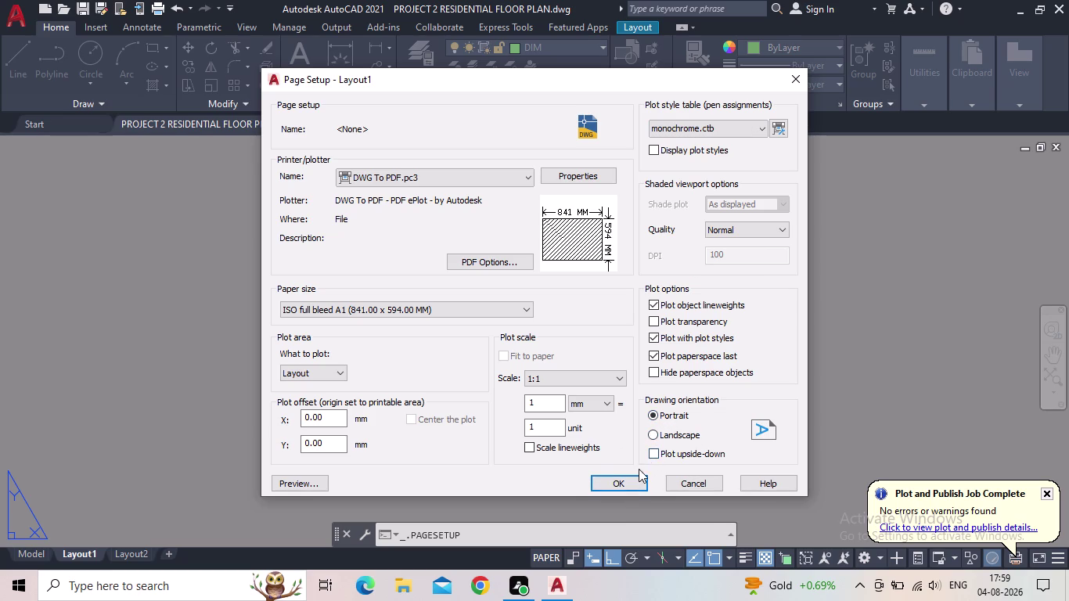
click(633, 479)
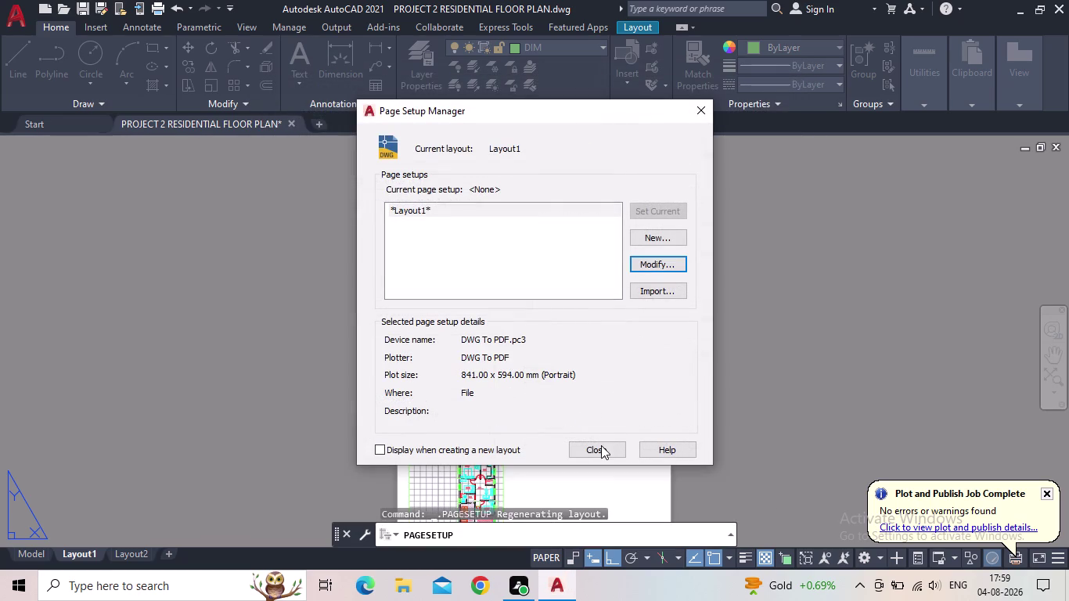
click(601, 447)
middle_drag(580, 434, 607, 352)
scroll(up, 3)
Pan and zoom the Layout1 sheet until the whole plan is in view.
scroll(down, 3)
scroll(up, 3)
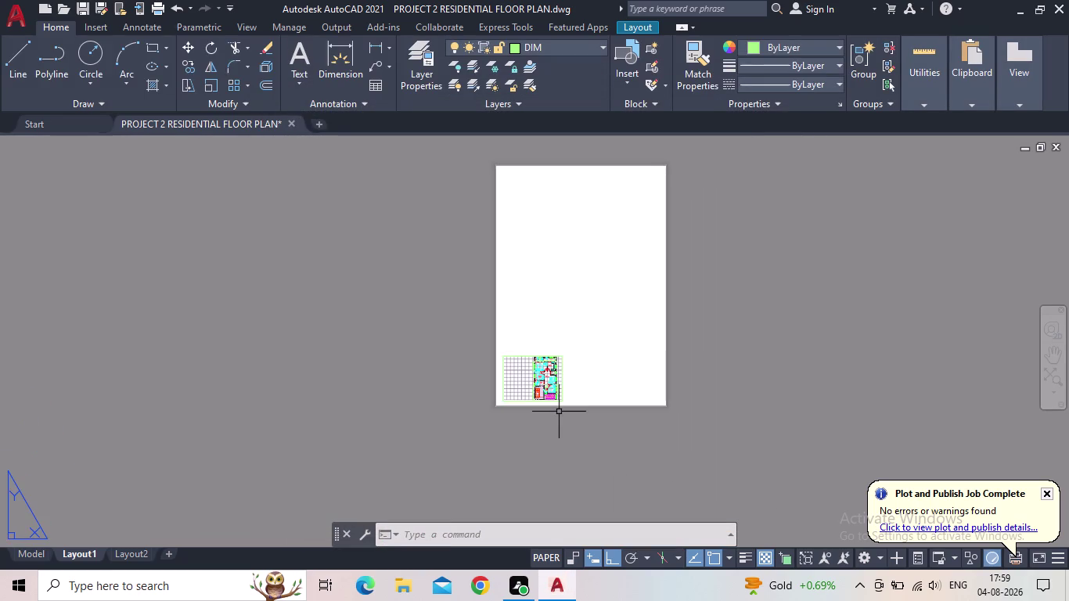
scroll(up, 3)
scroll(up, 3)
middle_drag(661, 377, 637, 291)
scroll(up, 3)
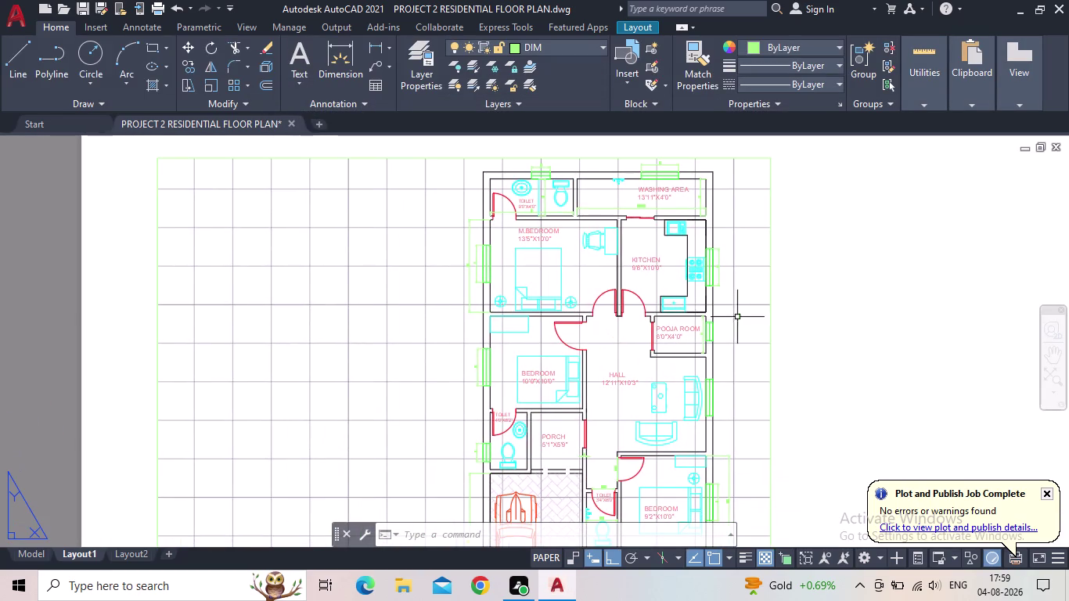
scroll(up, 3)
scroll(down, 3)
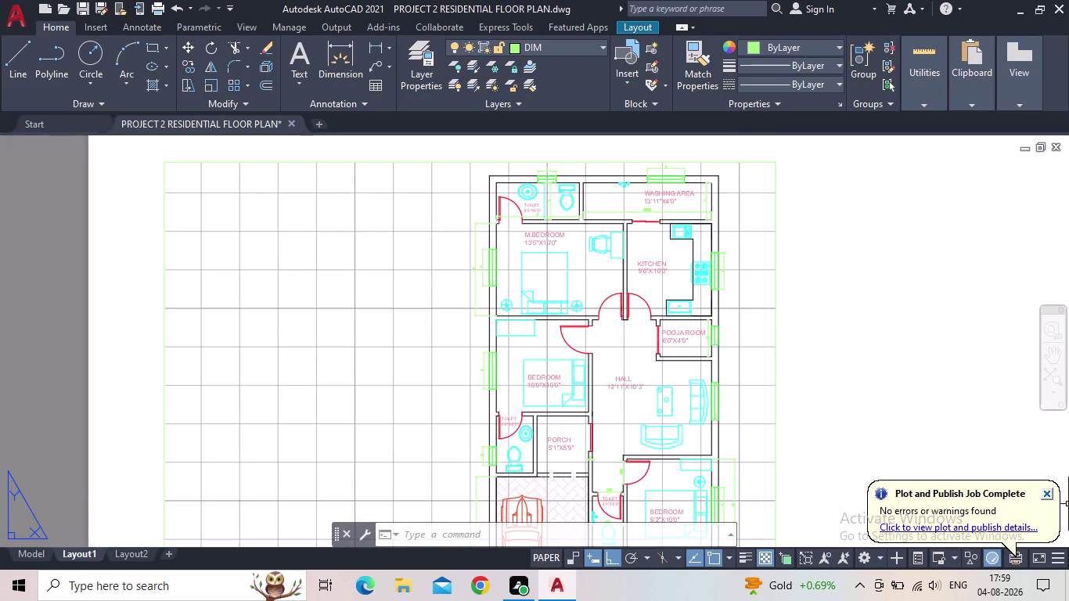
click(1047, 498)
scroll(down, 3)
middle_drag(762, 426, 667, 344)
scroll(up, 3)
scroll(down, 3)
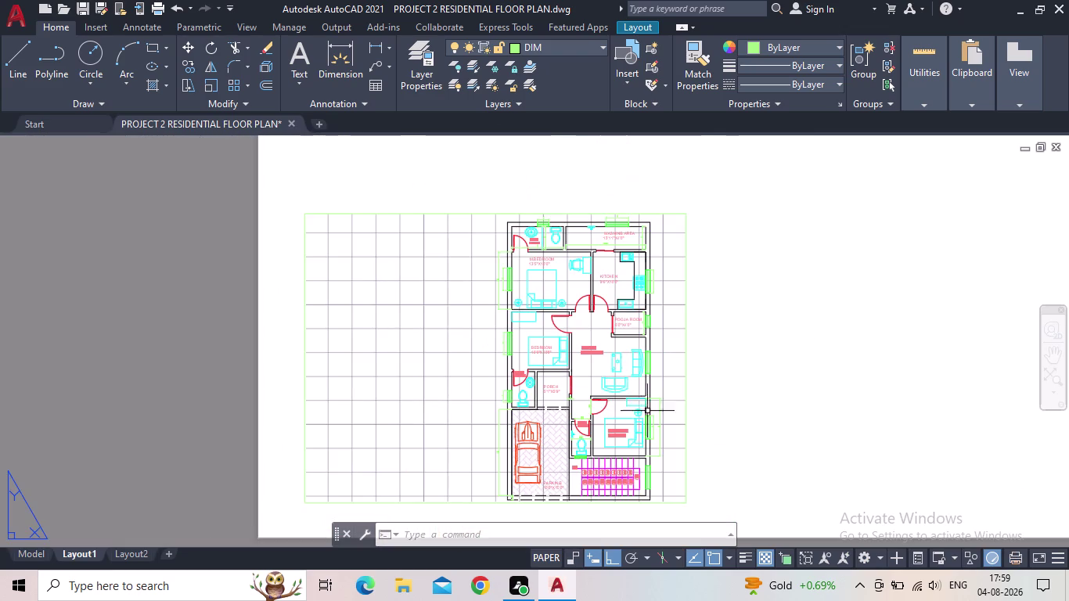
middle_drag(817, 424, 818, 379)
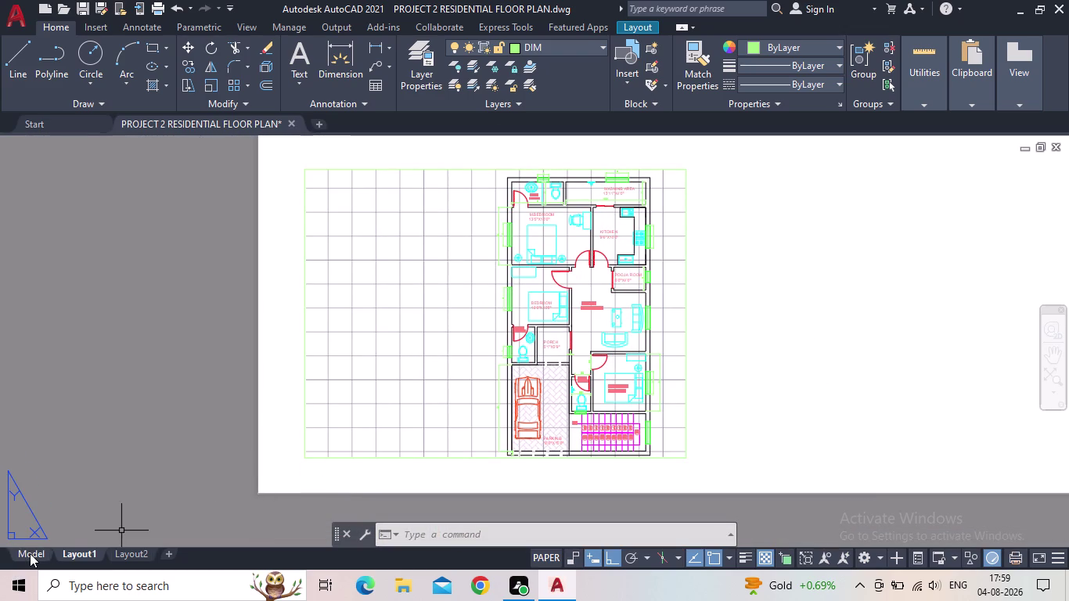
Switch back to the floor plan in model space and save the drawing twice.
click(29, 554)
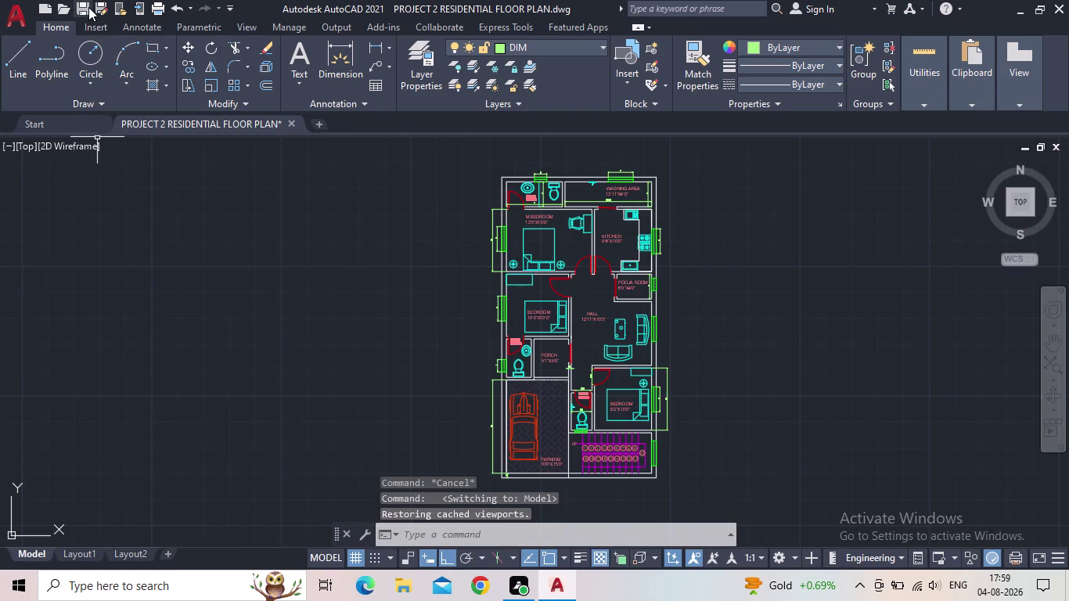
click(88, 7)
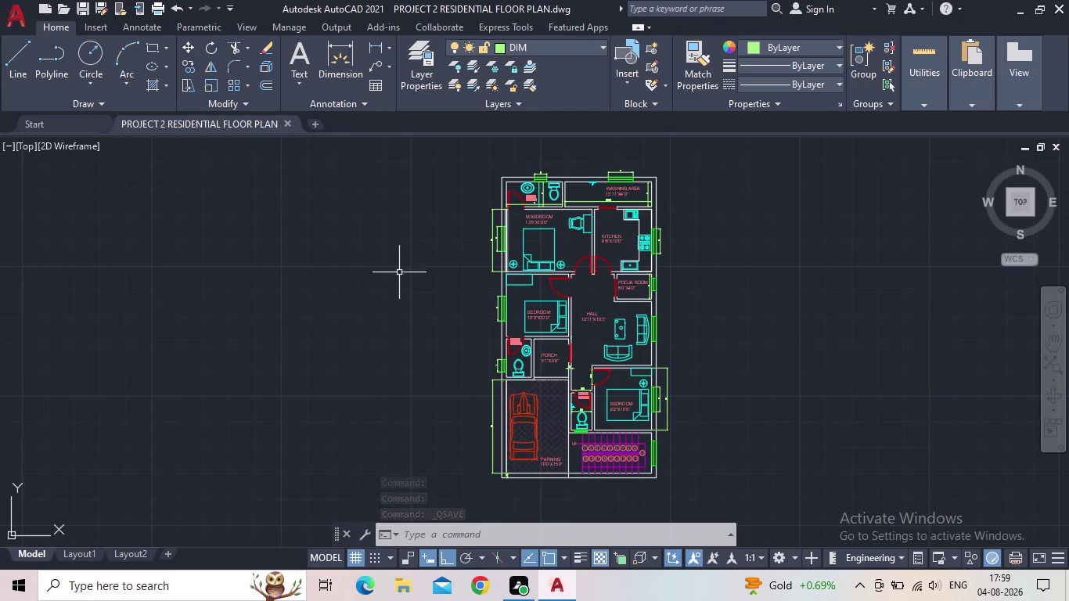
scroll(down, 3)
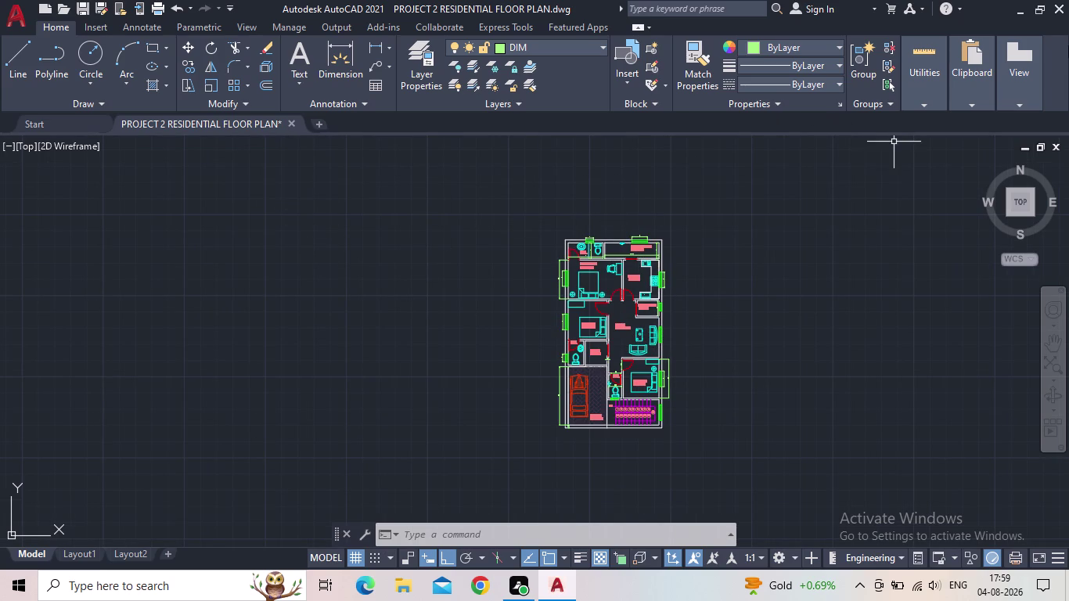
click(83, 9)
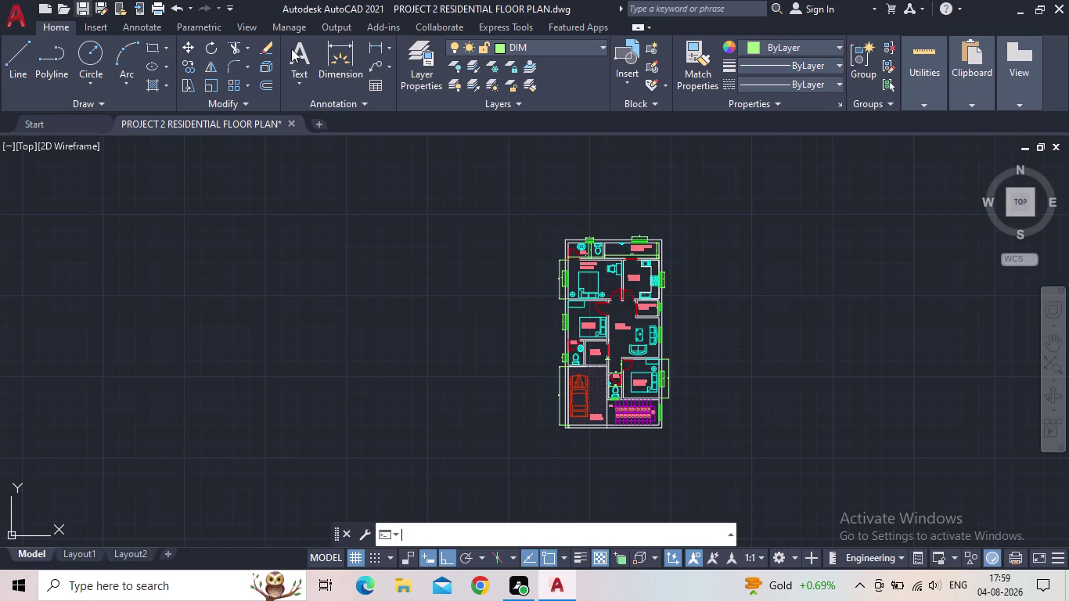
click(1068, 1)
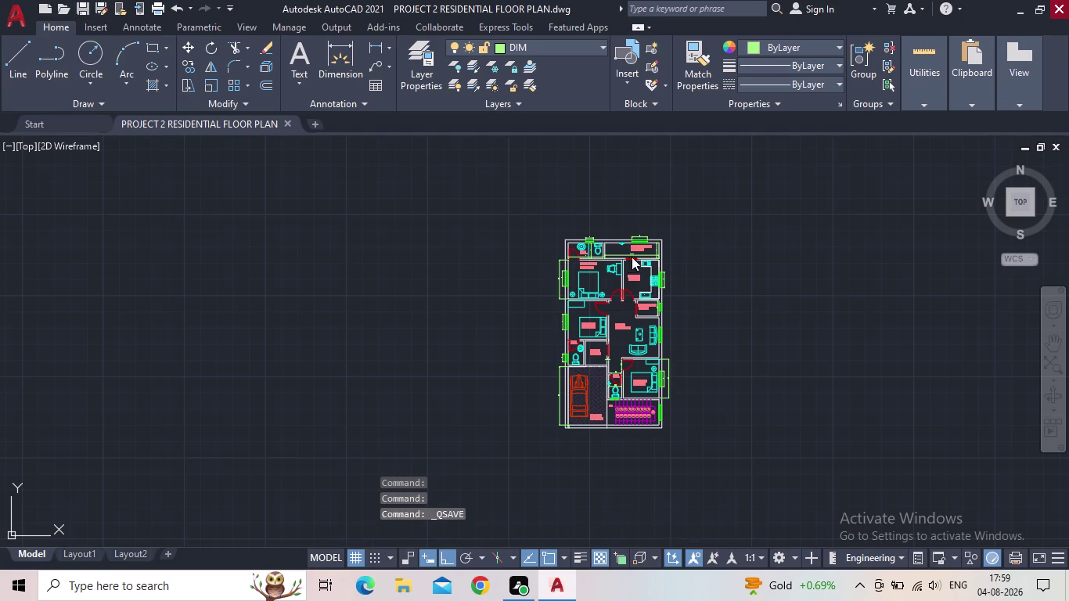